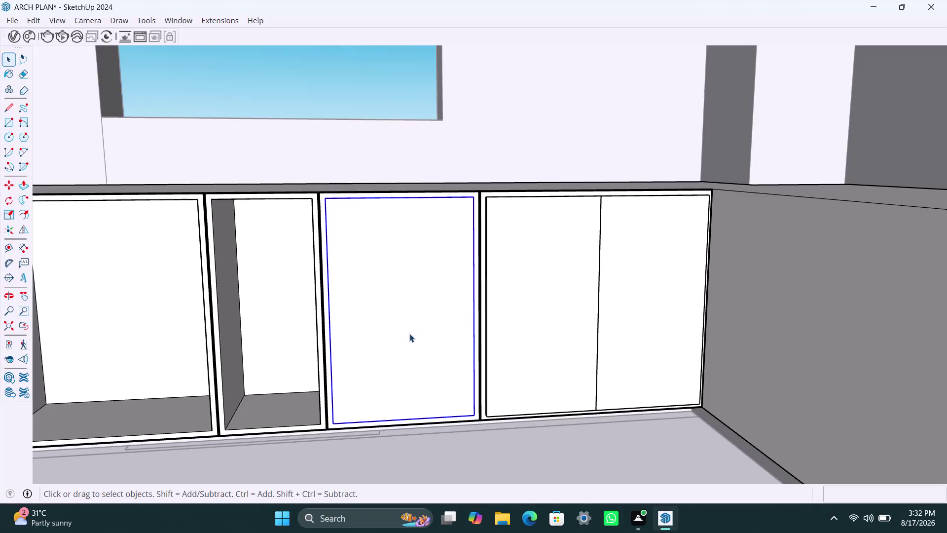
Inside the base cabinet, push the single door face out to 18mm thick.
middle_drag(402, 338, 408, 365)
scroll(up, 3)
click(411, 345)
double_click(410, 345)
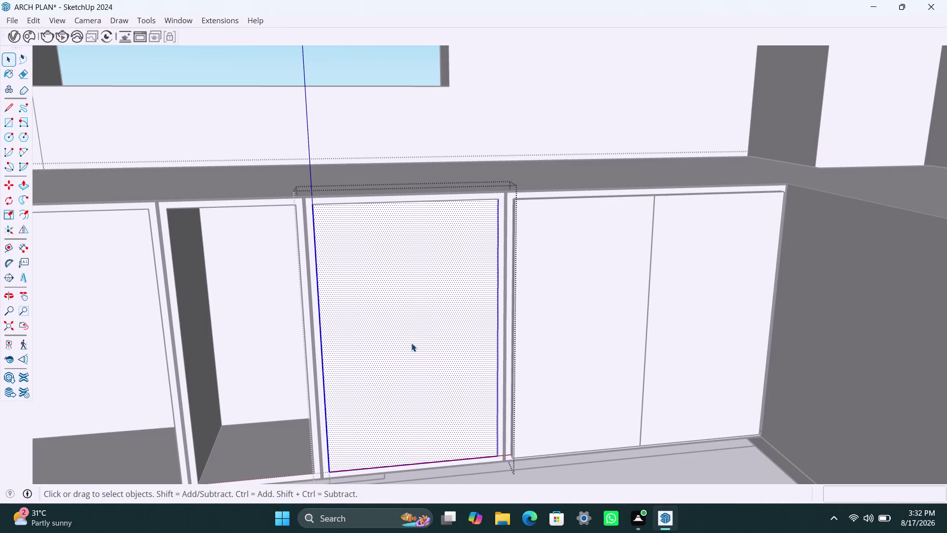
key(p)
click(412, 343)
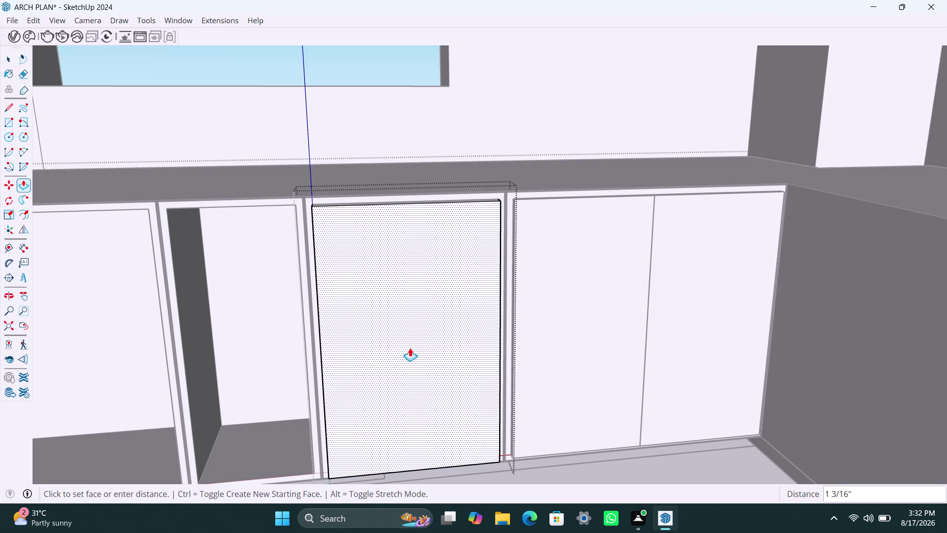
text(18mm)
key(Return)
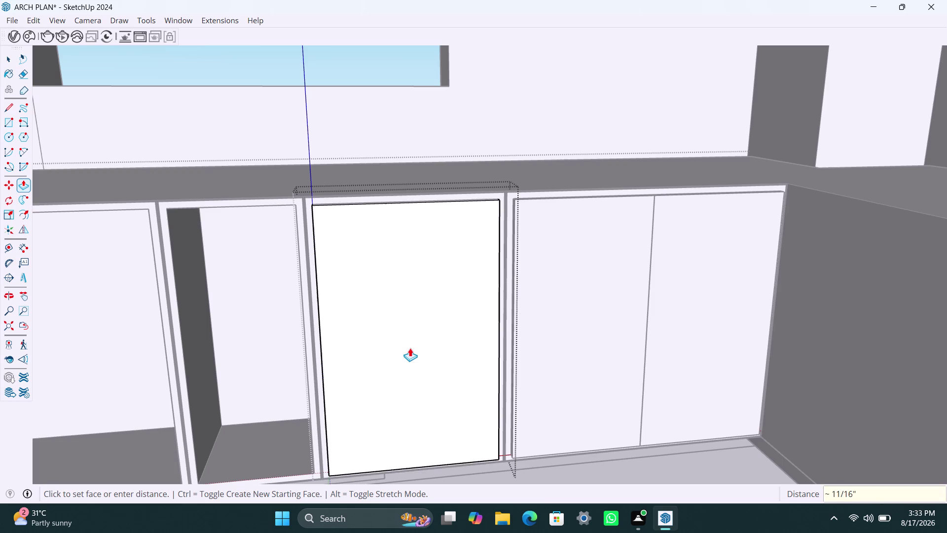
key(space)
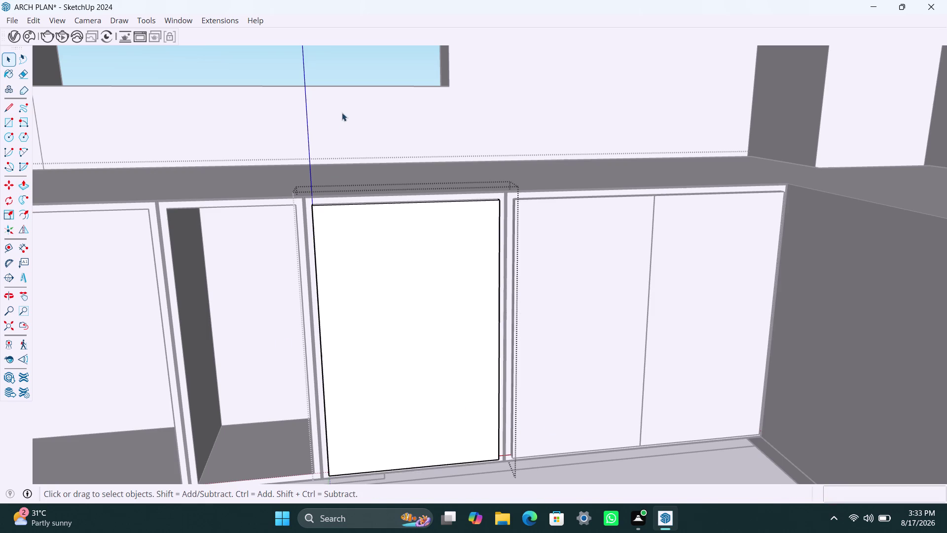
click(342, 112)
Draw a rectangle over the open narrow bay and make it a group.
key(r)
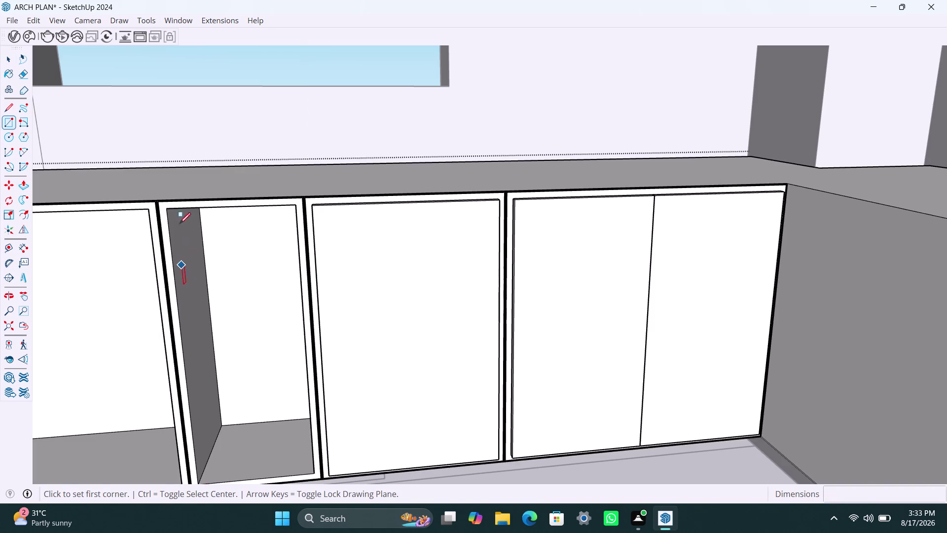
click(169, 211)
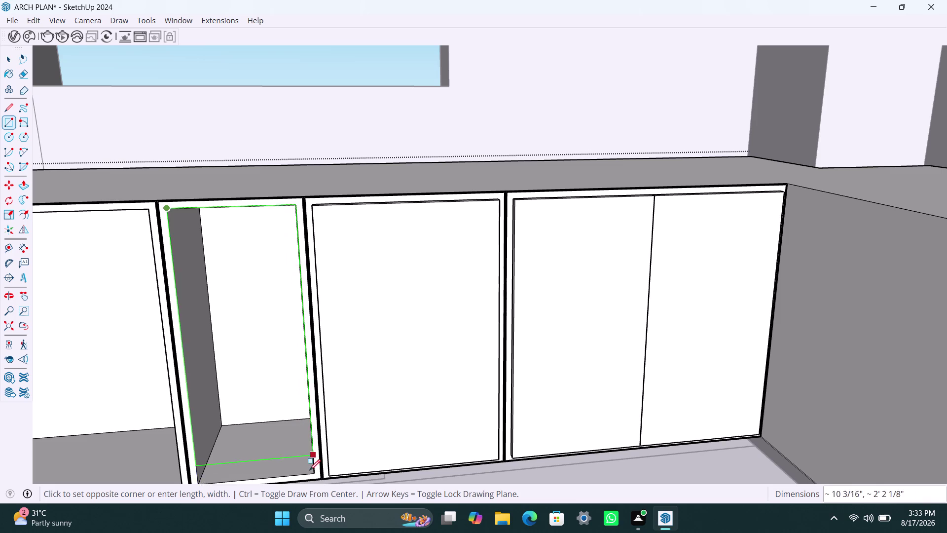
click(315, 474)
key(v)
double_click(274, 431)
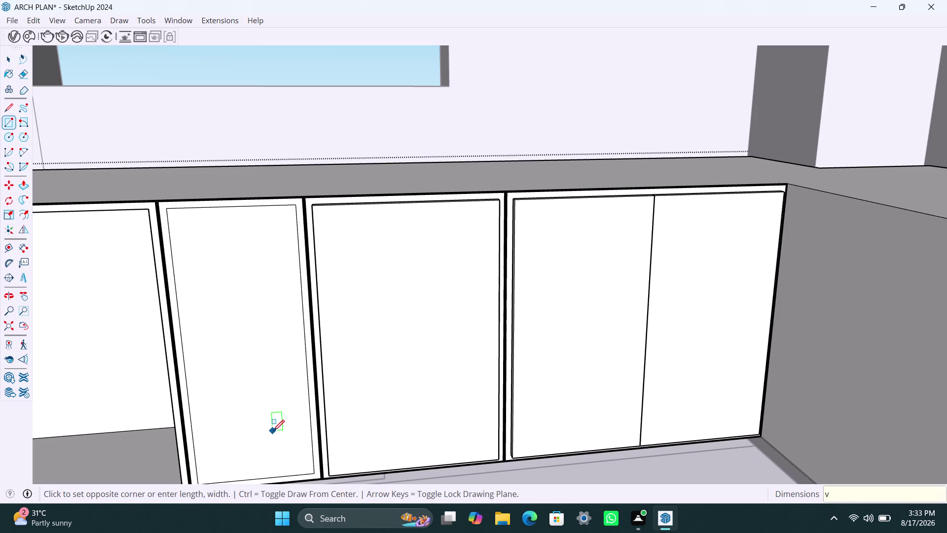
key(space)
double_click(274, 426)
right_click(275, 425)
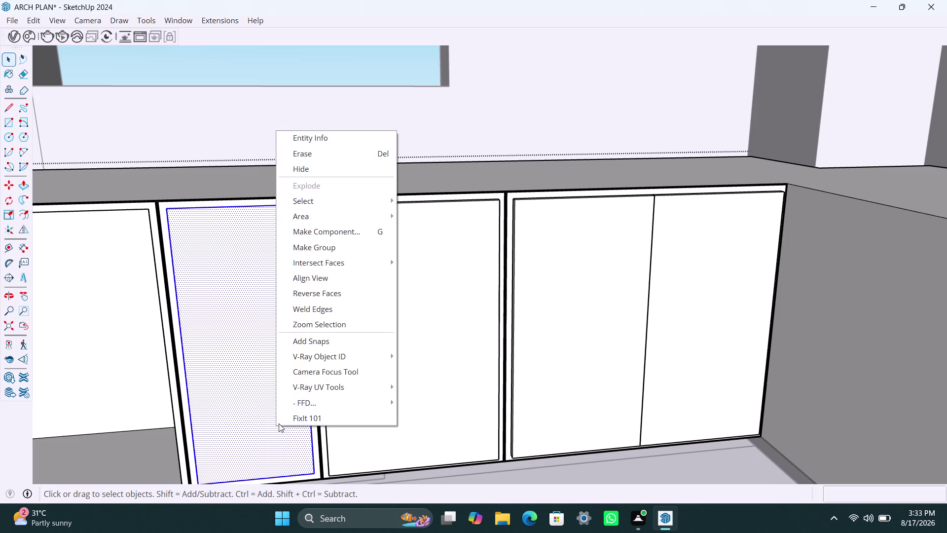
click(342, 250)
Inside the new group, push the door panel out to 18mm thick.
double_click(272, 364)
click(272, 363)
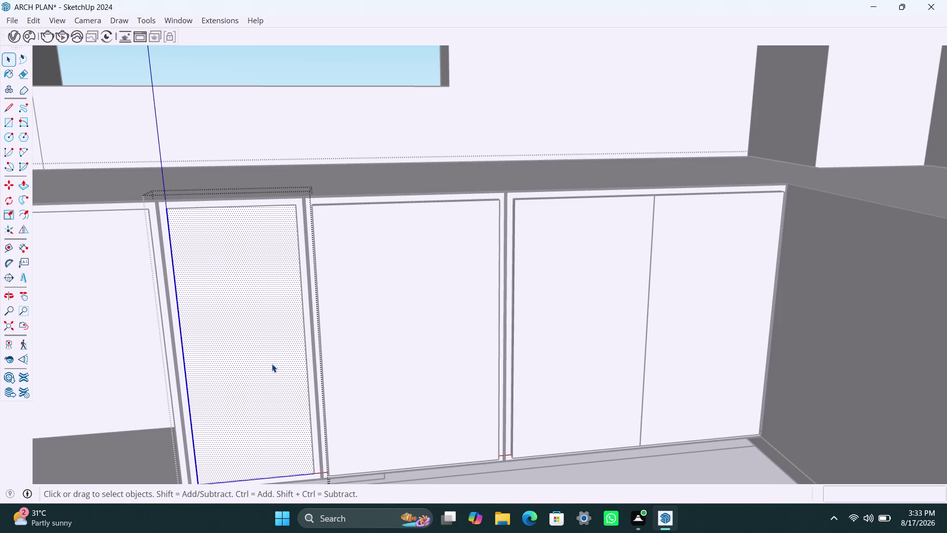
key(p)
click(271, 363)
text(18)
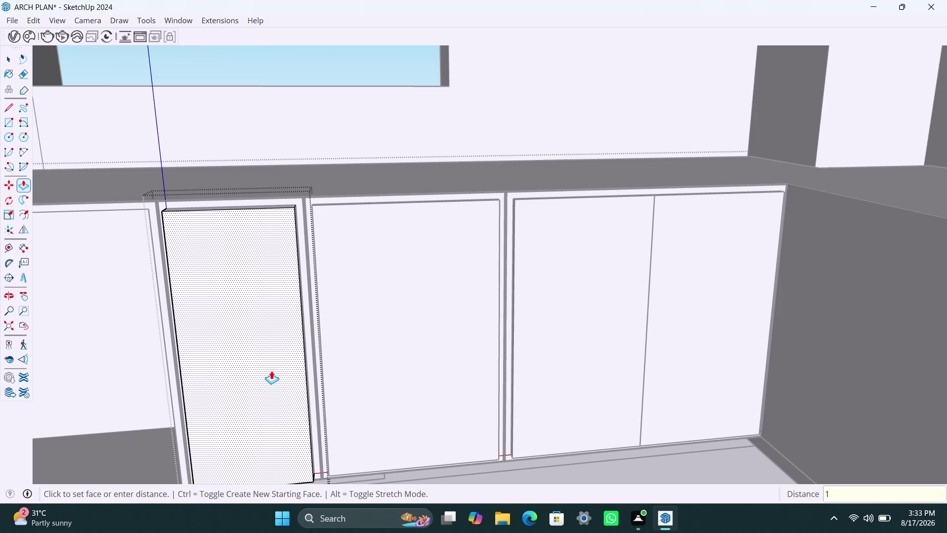
text(mm)
key(Return)
key(space)
click(347, 127)
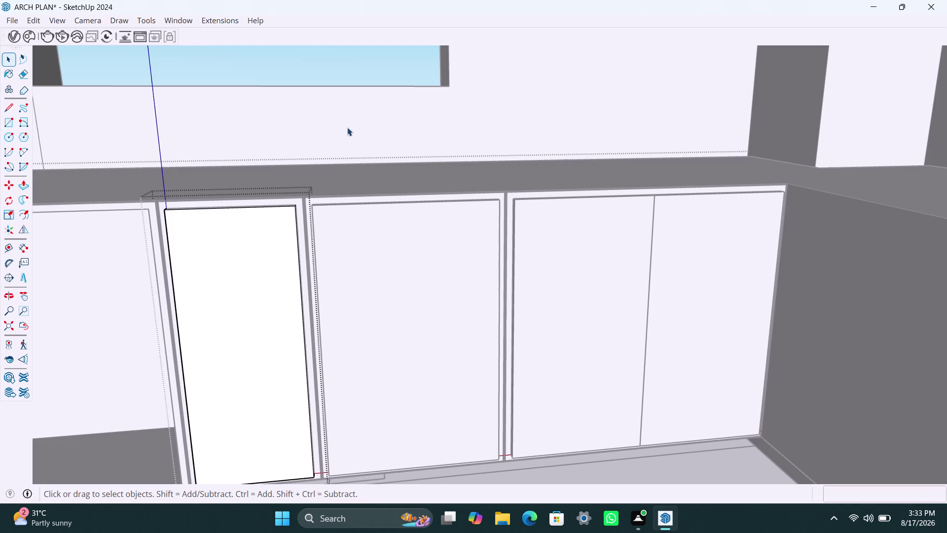
scroll(down, 3)
scroll(down, 3)
Zoom out and orbit toward the kitchen area of the building plan.
scroll(down, 3)
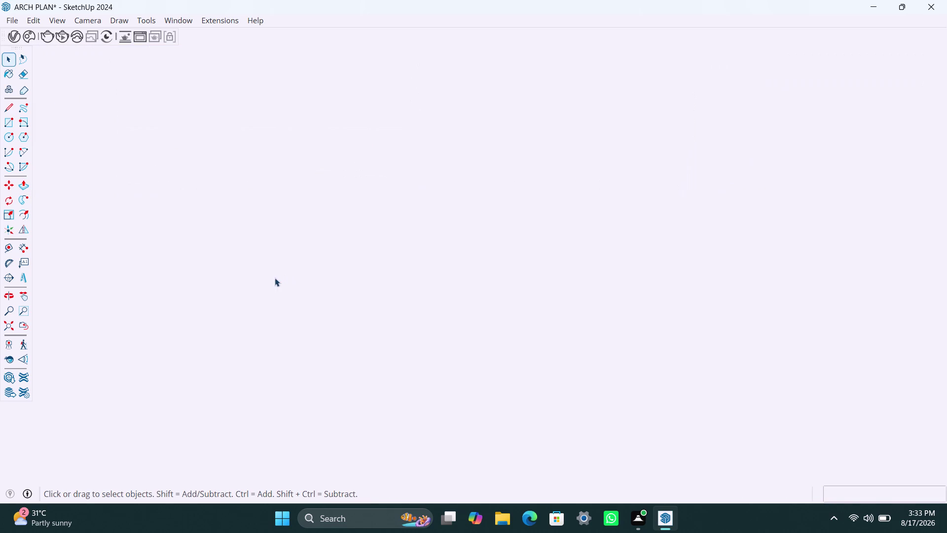
click(10, 326)
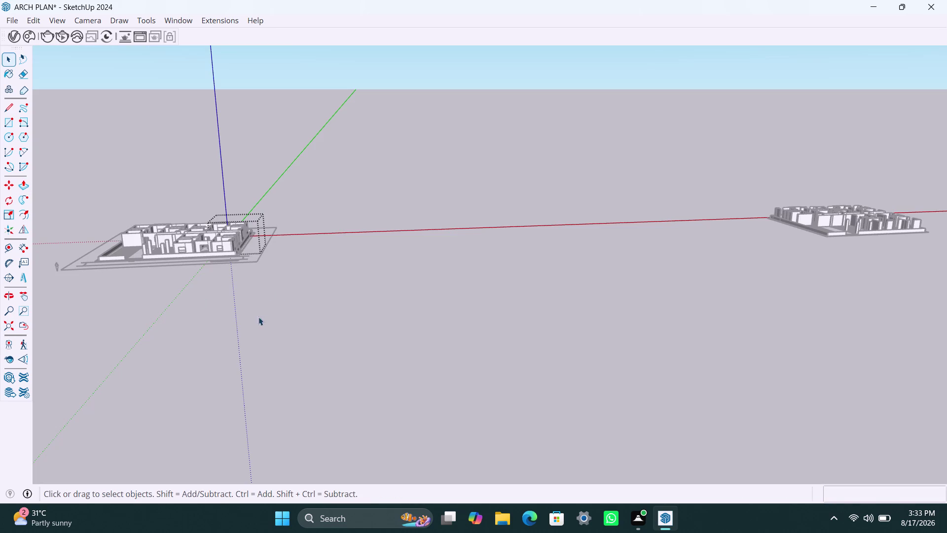
scroll(up, 3)
middle_drag(220, 232, 242, 388)
scroll(up, 3)
scroll(up, 3)
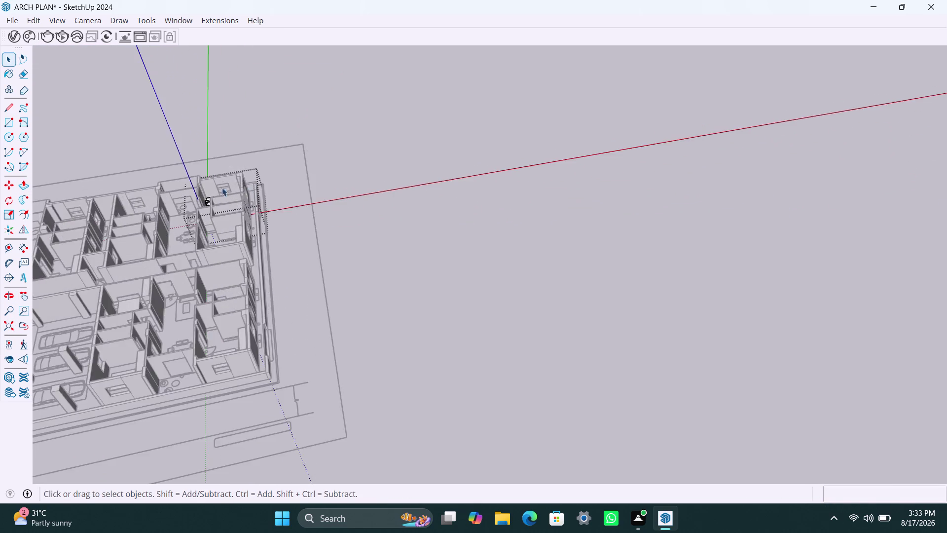
scroll(up, 3)
middle_drag(235, 215, 243, 340)
scroll(up, 3)
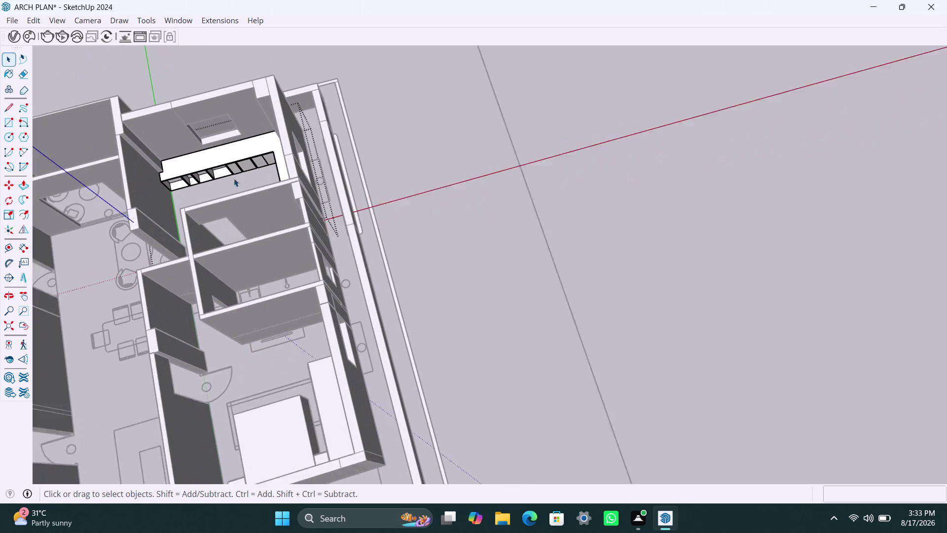
Orbit and zoom in until the open upper cabinets are seen head-on.
middle_drag(226, 178, 410, 193)
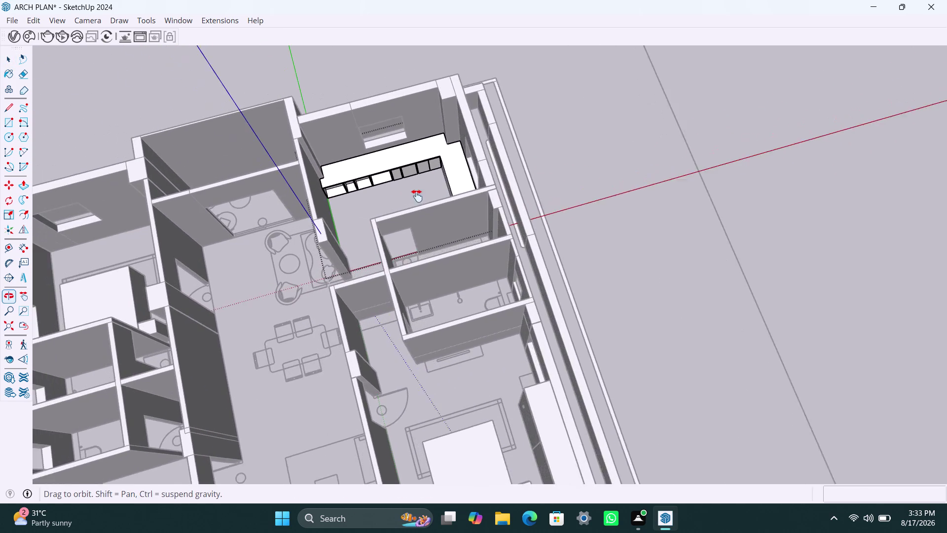
middle_drag(411, 193, 421, 199)
scroll(up, 3)
middle_drag(343, 181, 317, 127)
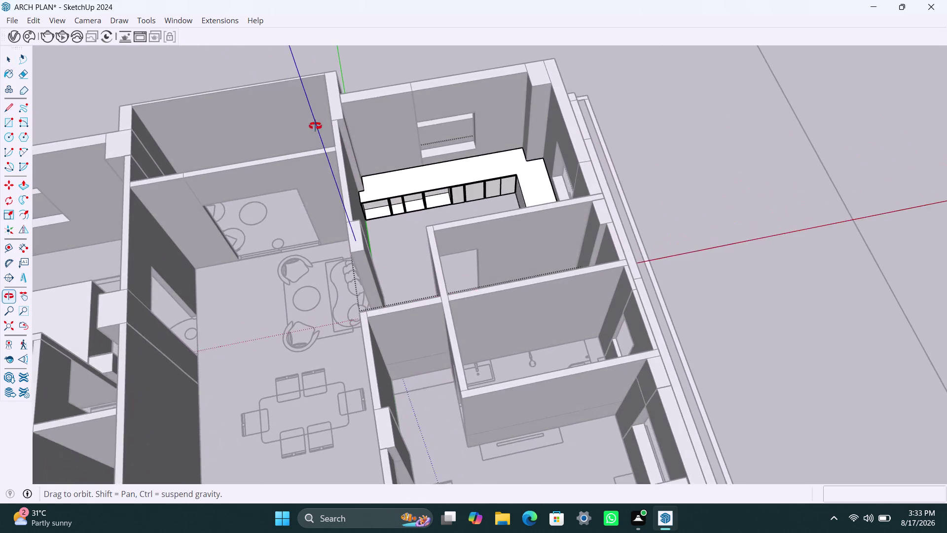
middle_drag(317, 127, 243, 136)
scroll(up, 3)
middle_drag(465, 199, 524, 165)
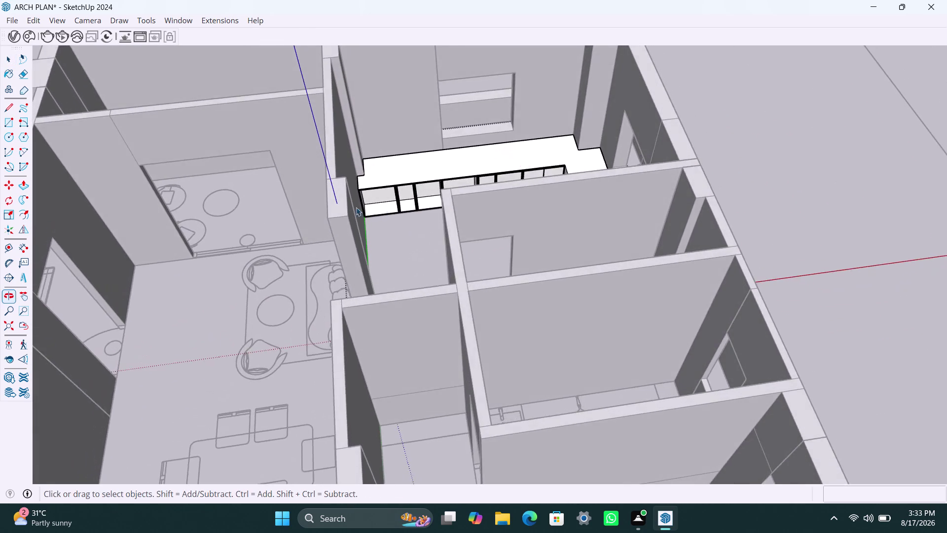
scroll(up, 3)
scroll(up, 3)
middle_drag(478, 195, 475, 164)
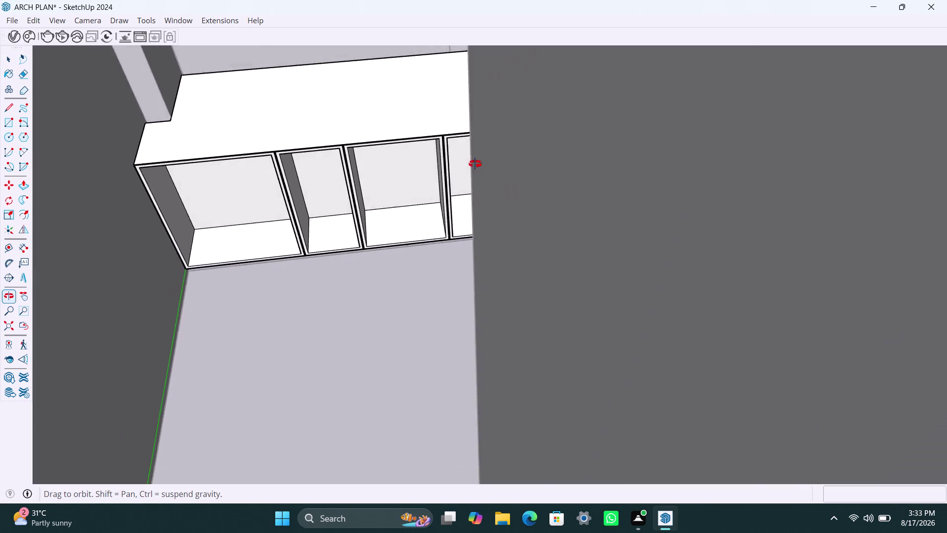
middle_drag(475, 164, 496, 179)
scroll(up, 3)
middle_drag(497, 167, 481, 144)
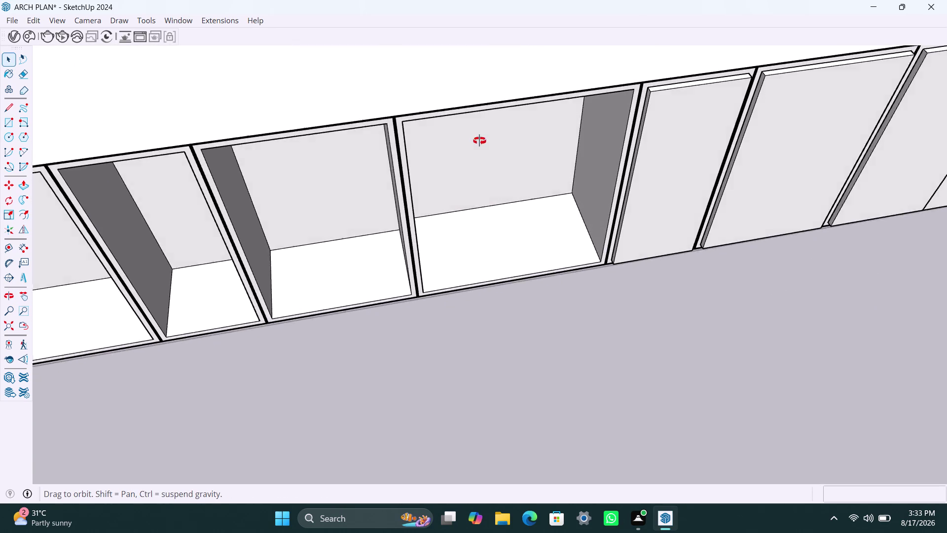
middle_drag(481, 144, 474, 134)
scroll(up, 3)
middle_drag(484, 167, 456, 155)
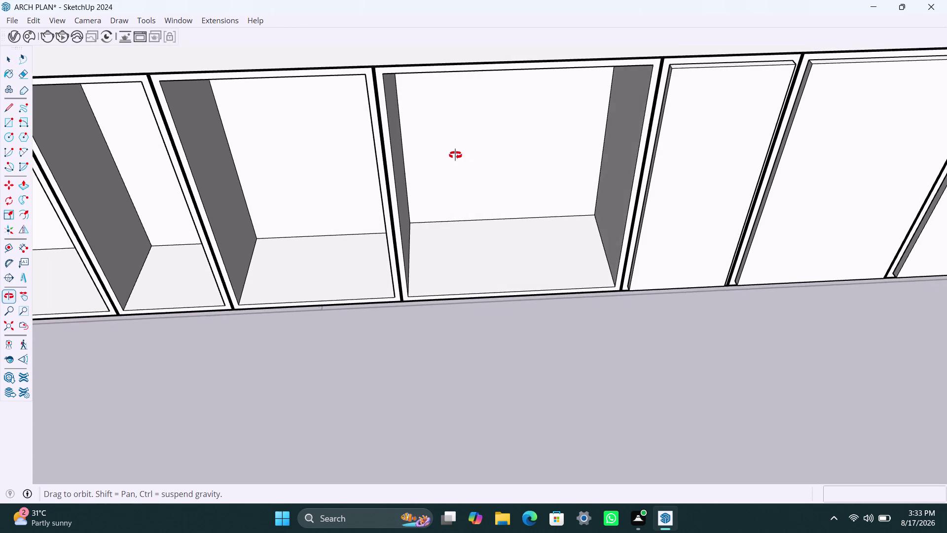
middle_drag(455, 155, 452, 154)
Draw a door rectangle over the opening's left half and delete the leftover right half.
key(r)
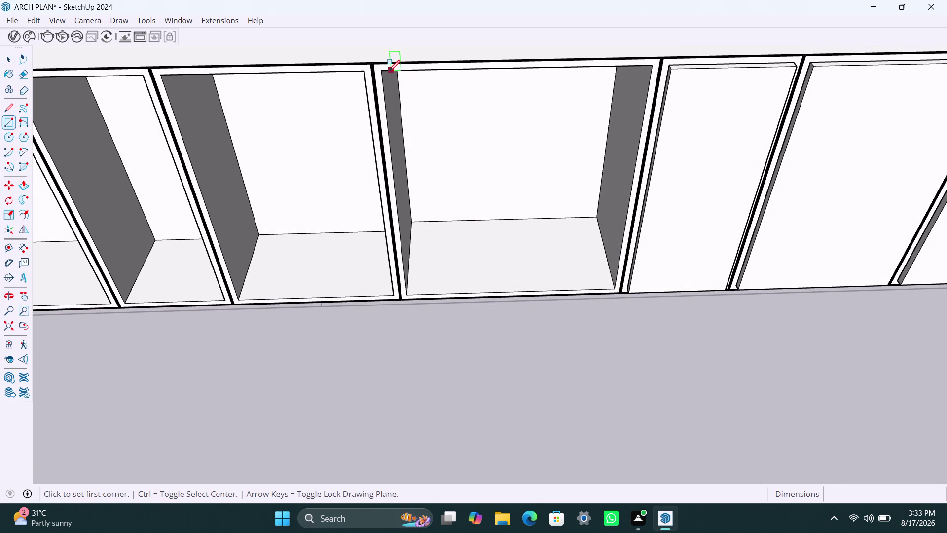
click(381, 71)
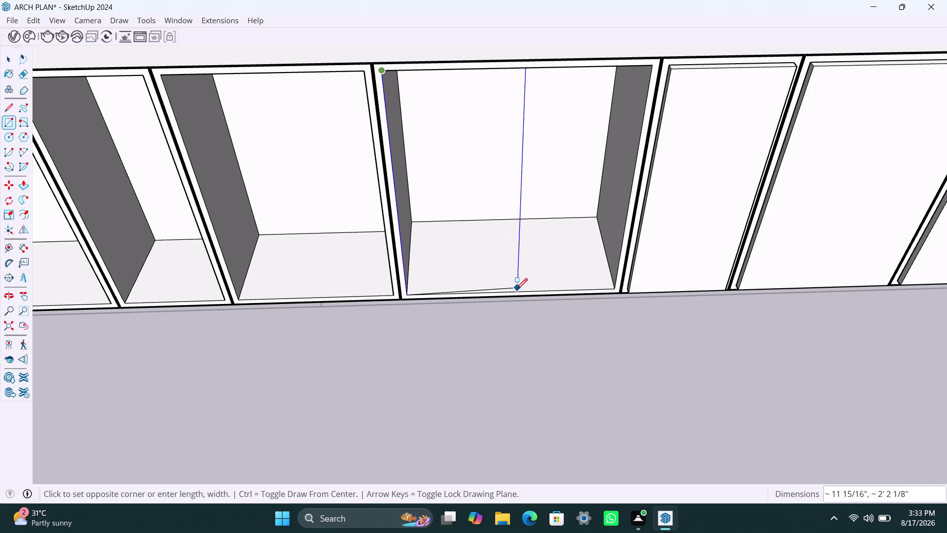
click(515, 290)
key(space)
click(546, 250)
click(549, 248)
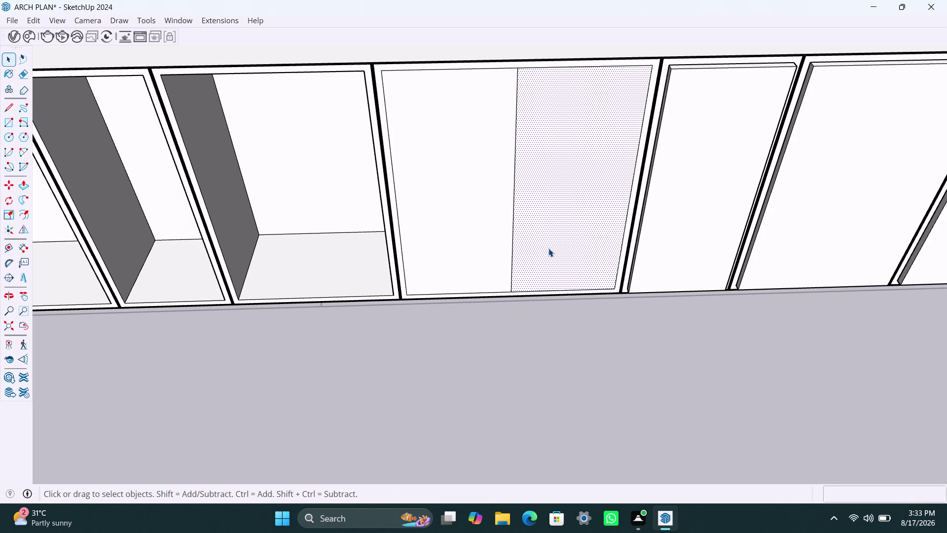
key(Delete)
Group the left-half door panel.
triple_click(473, 239)
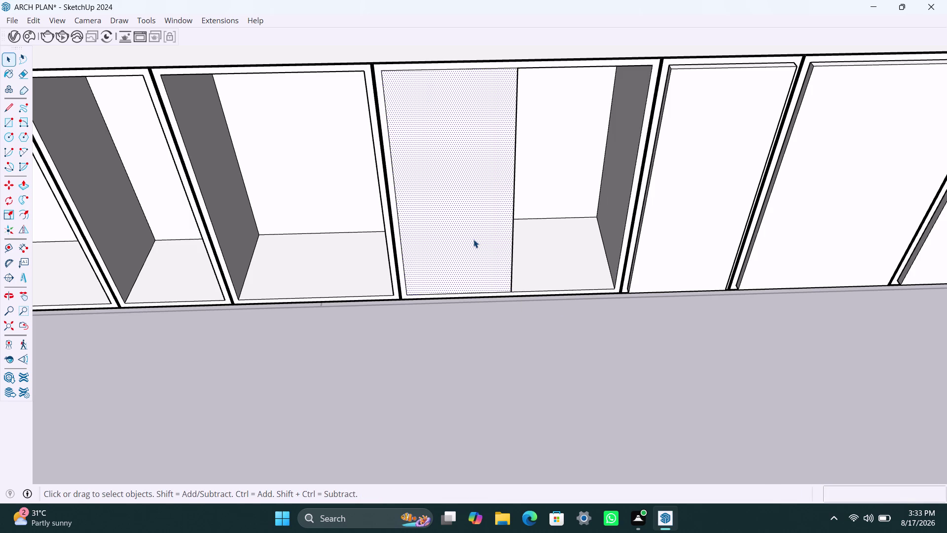
click(470, 239)
double_click(471, 238)
right_click(470, 239)
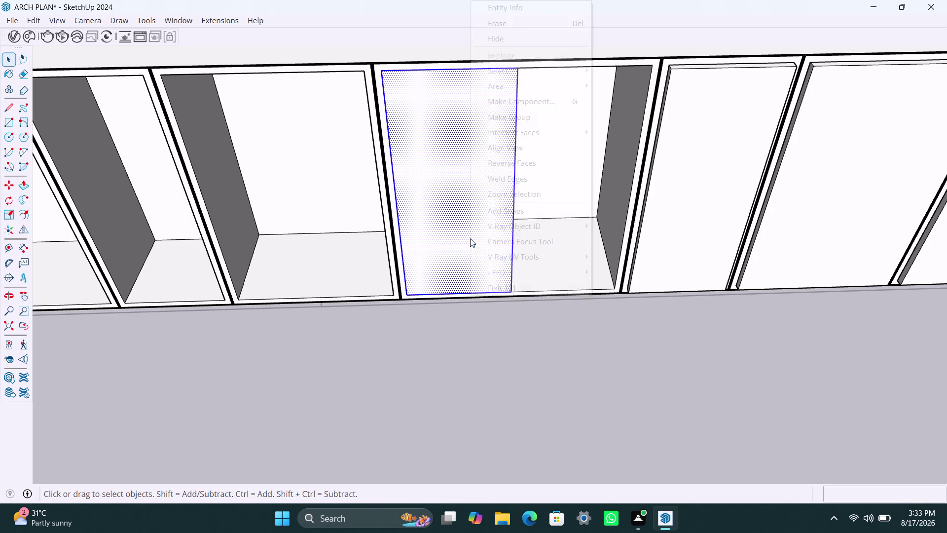
click(510, 120)
Inside the group, push the left-half panel out to 18mm thick.
triple_click(465, 186)
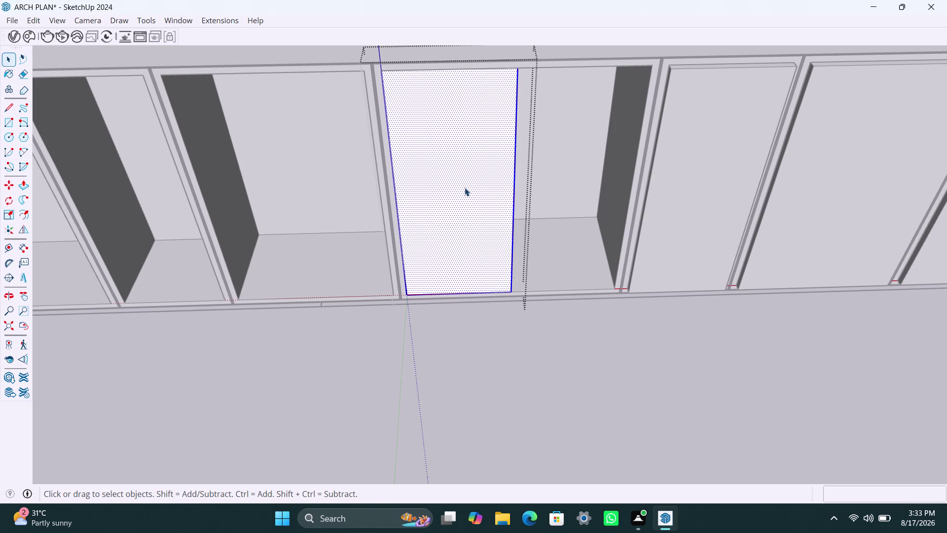
key(p)
click(465, 188)
text(1)
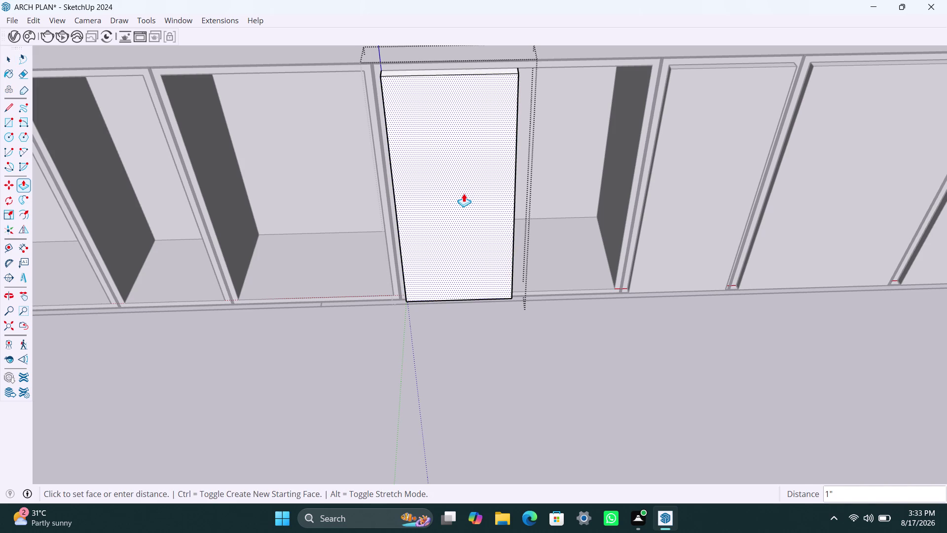
text(8mm)
key(Return)
key(space)
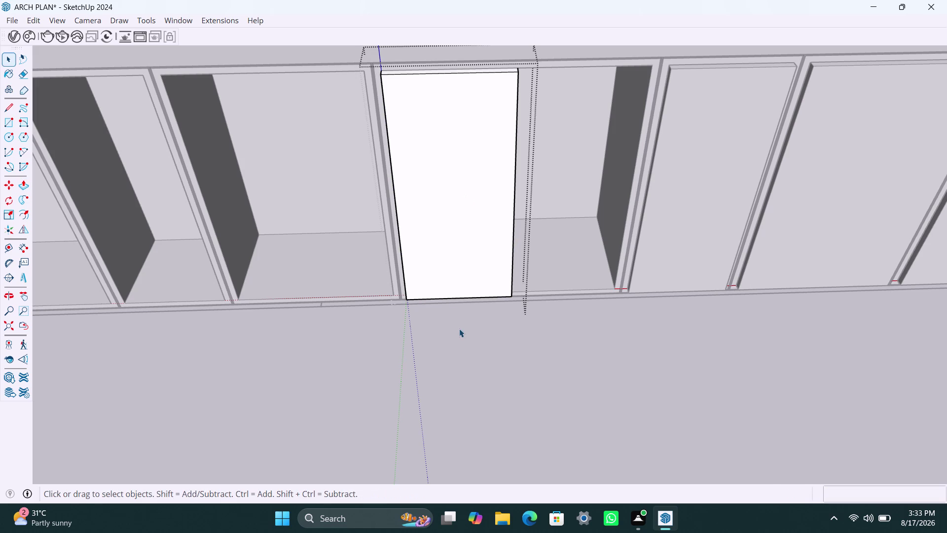
click(463, 344)
click(459, 343)
click(466, 278)
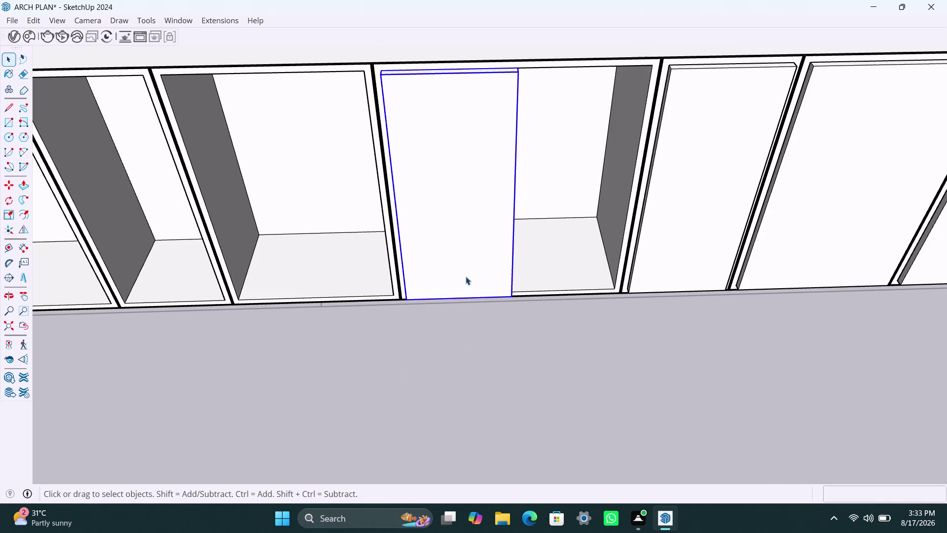
Copy the door panel across to the cabinet's right half.
key(m)
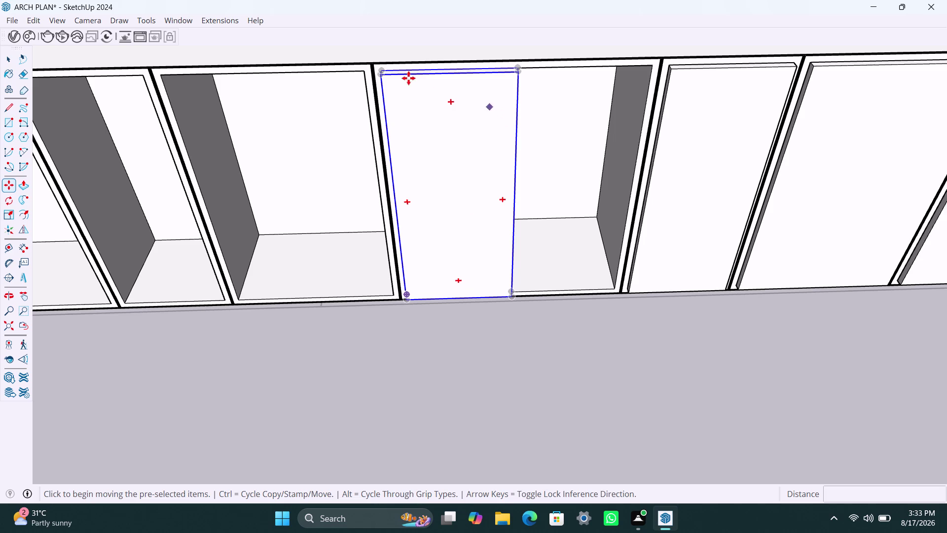
click(379, 72)
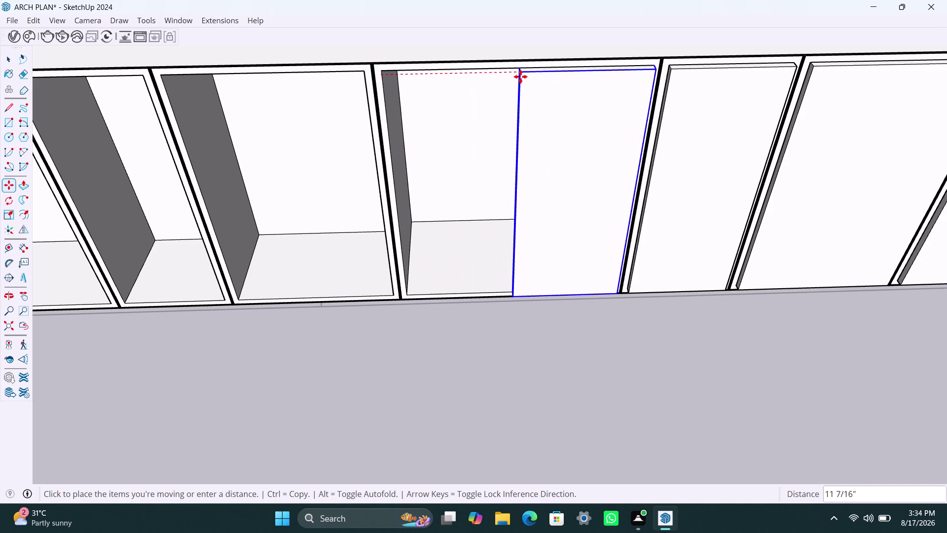
click(521, 71)
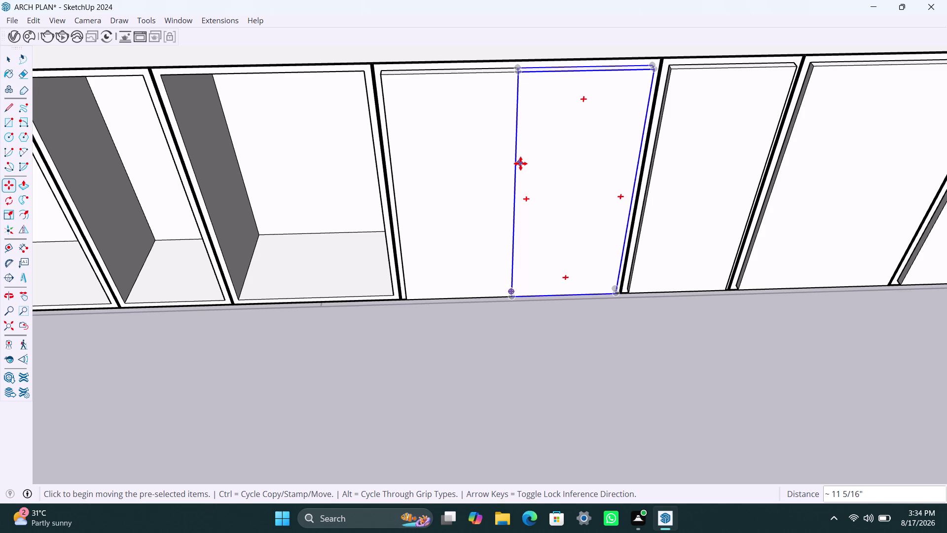
key(space)
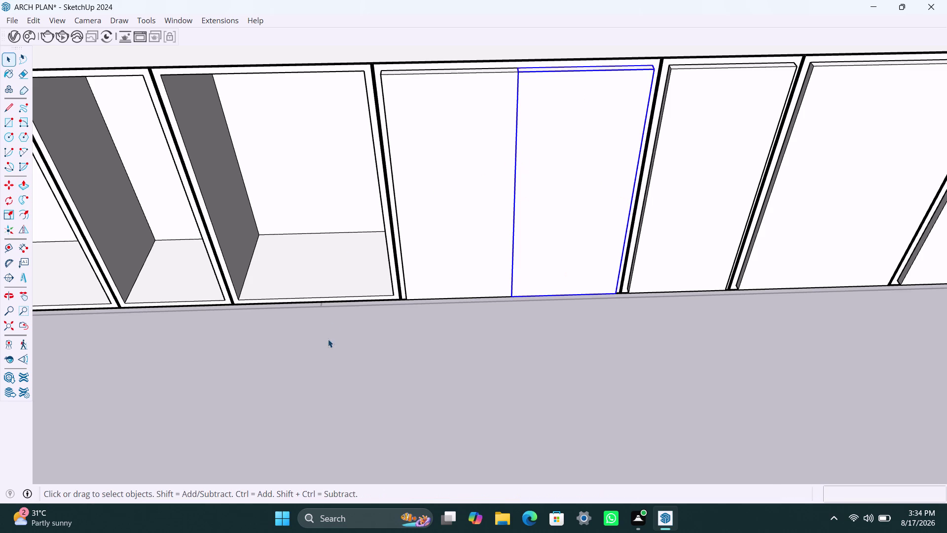
scroll(down, 3)
middle_drag(335, 354, 387, 359)
Draw a rectangle over the next open cabinet and make it a group.
key(r)
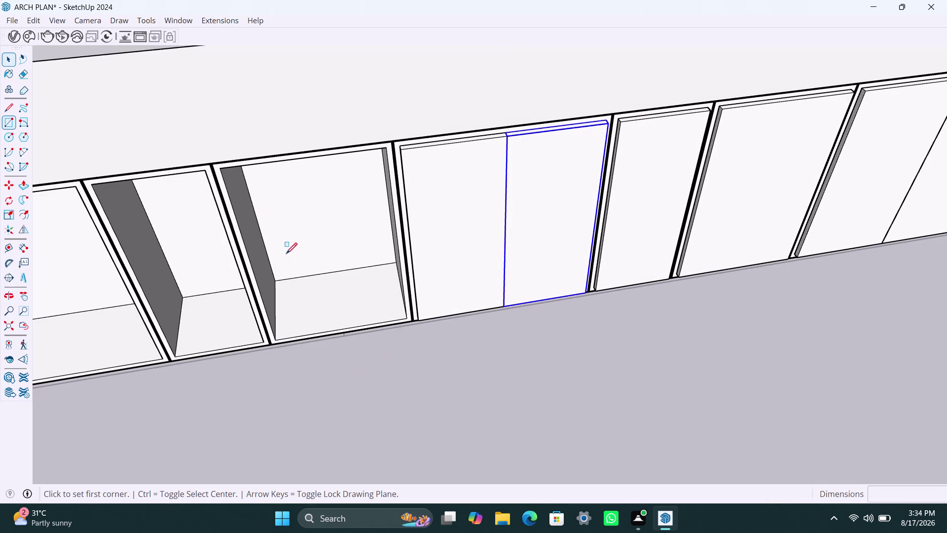
click(221, 167)
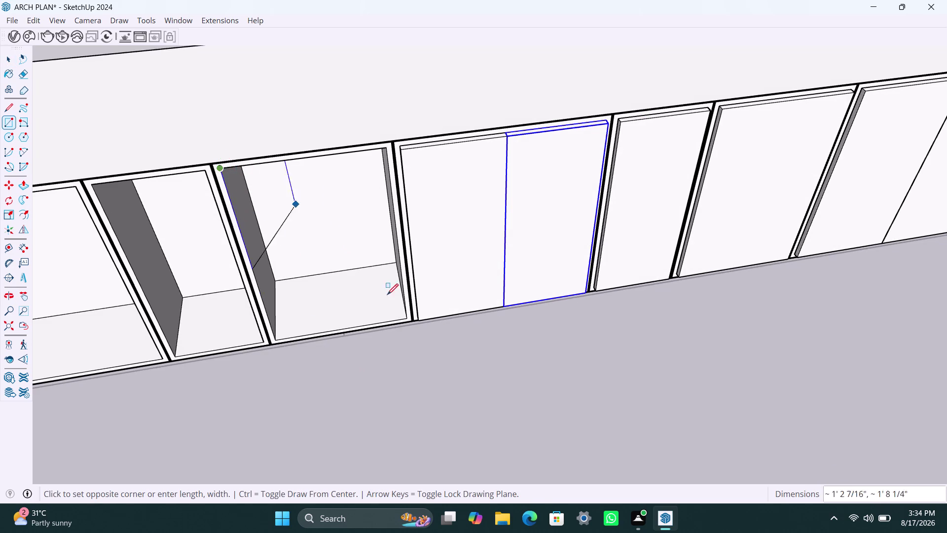
click(406, 318)
key(space)
double_click(360, 275)
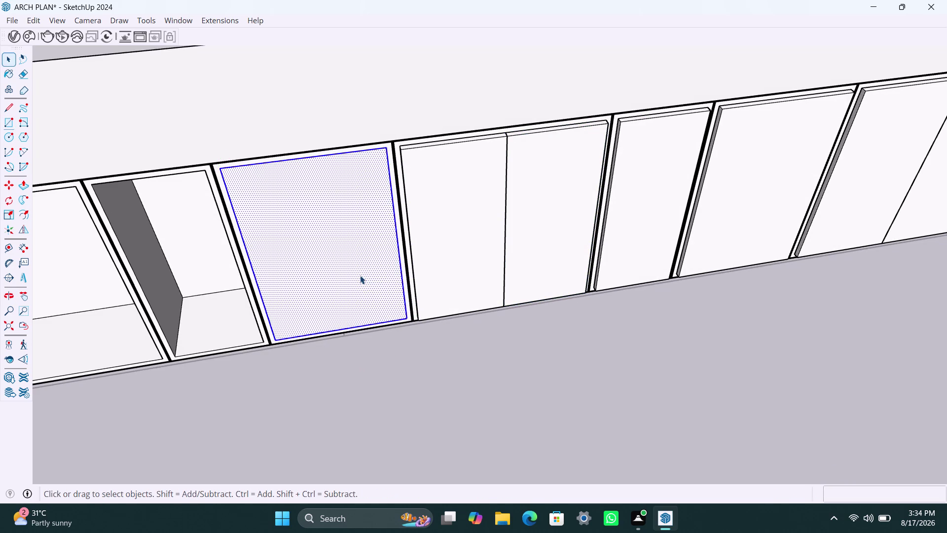
right_click(360, 275)
click(432, 117)
Inside that group, push the door panel out to 18mm thick.
triple_click(367, 242)
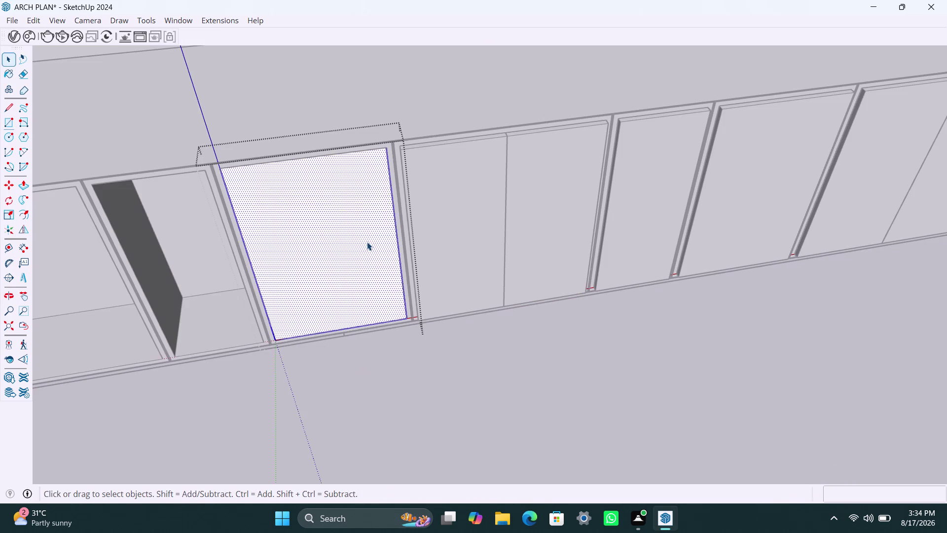
key(p)
click(367, 242)
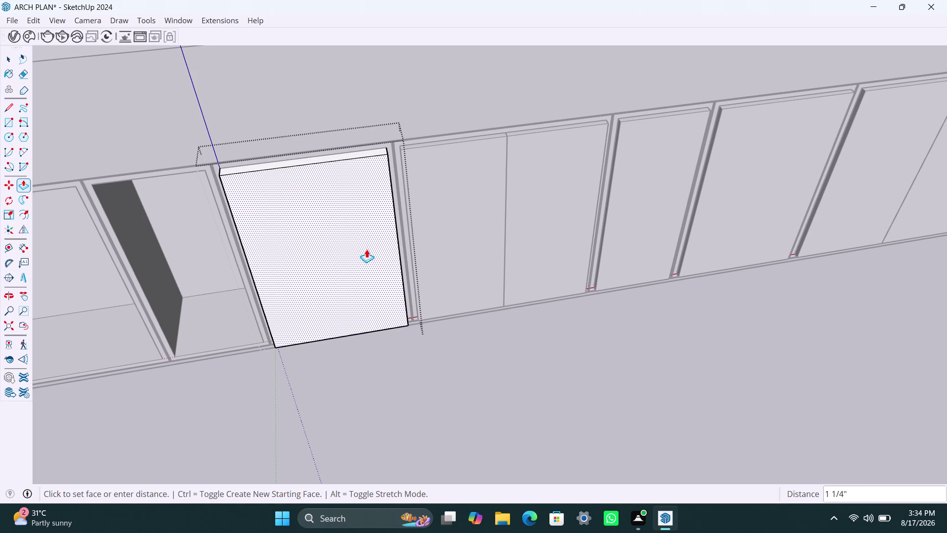
text(18mm)
key(Return)
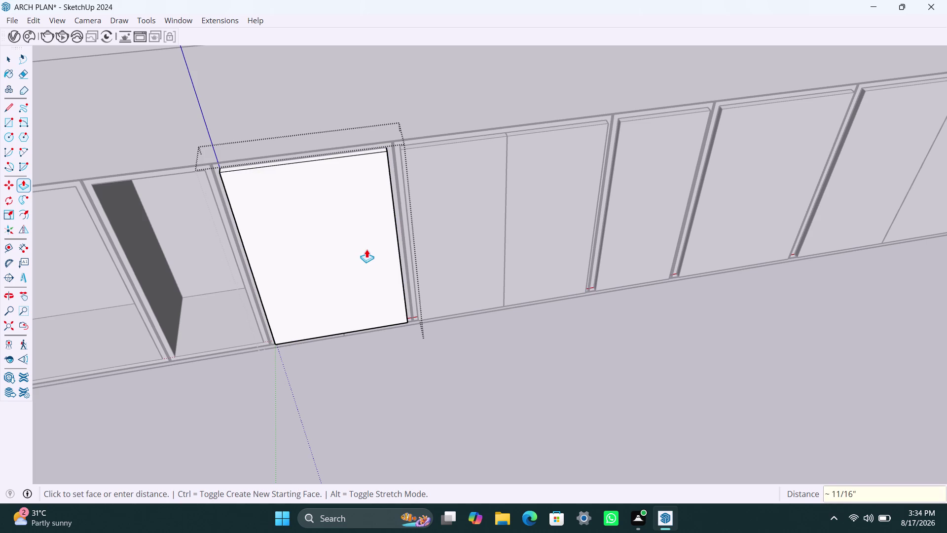
key(space)
click(395, 386)
scroll(down, 3)
middle_drag(274, 317, 324, 318)
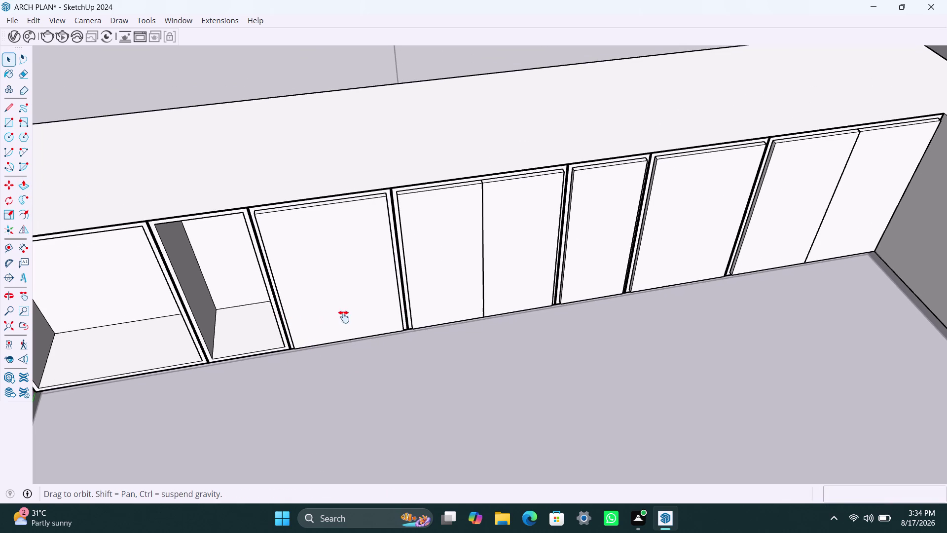
middle_drag(324, 318, 486, 312)
Draw a rectangle over the narrow cabinet opening and make it a group.
key(r)
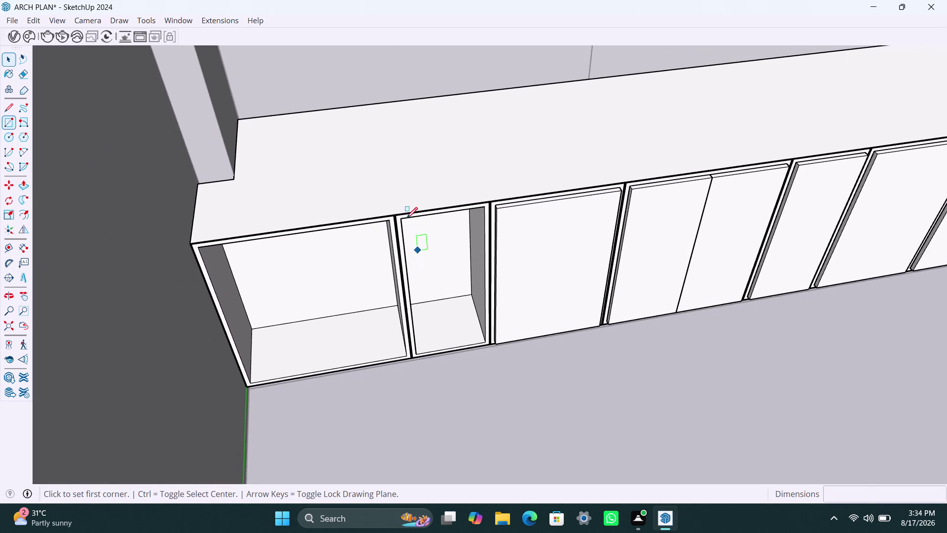
click(401, 217)
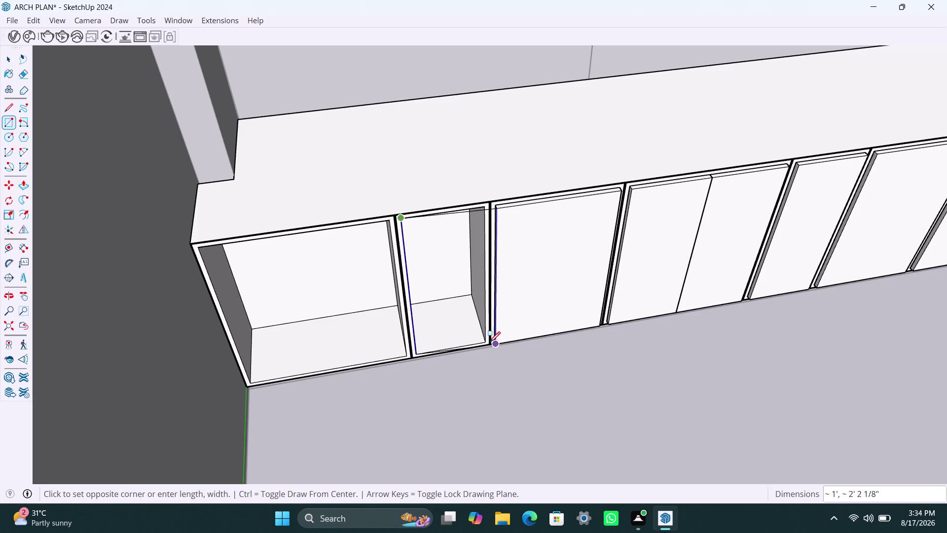
click(487, 343)
key(space)
double_click(463, 324)
right_click(462, 323)
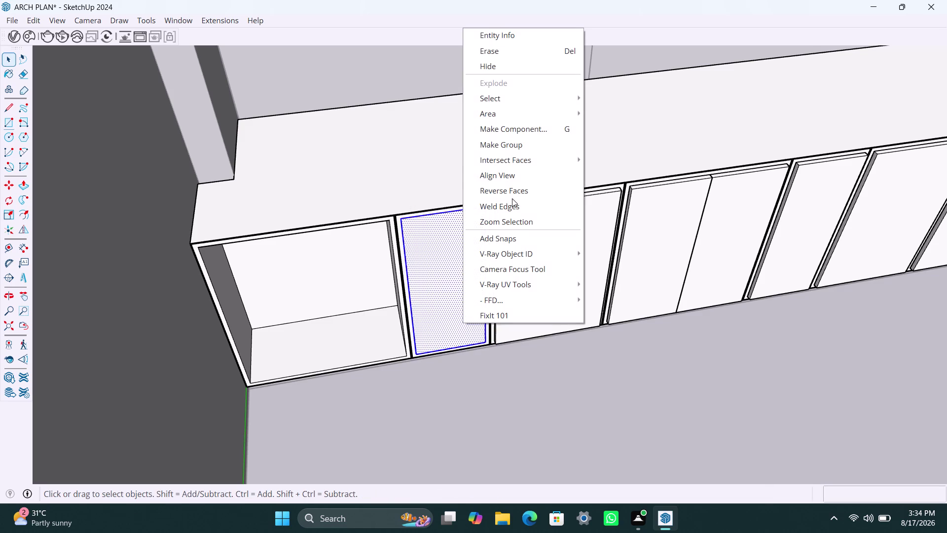
click(510, 147)
Inside the new group, push the narrow door panel out to 18mm thick.
triple_click(461, 283)
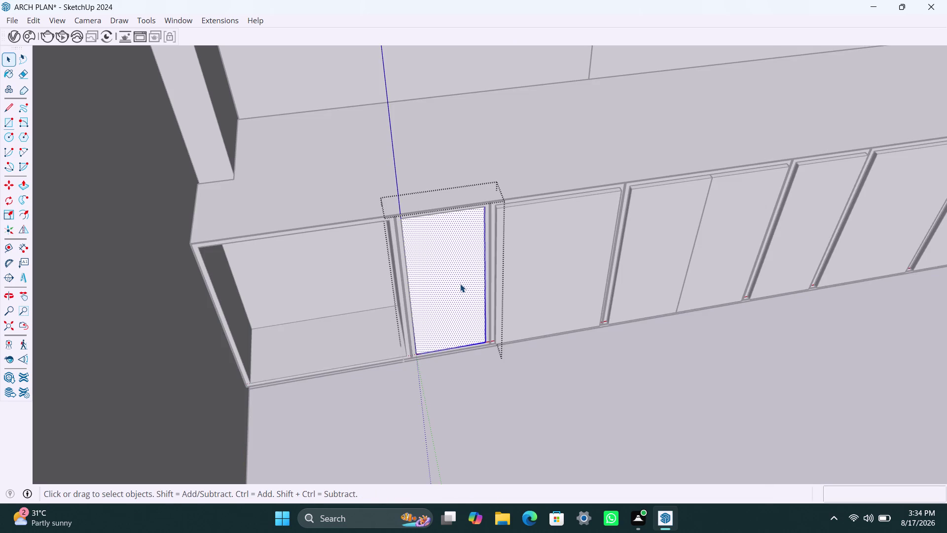
key(p)
click(460, 284)
text(18m)
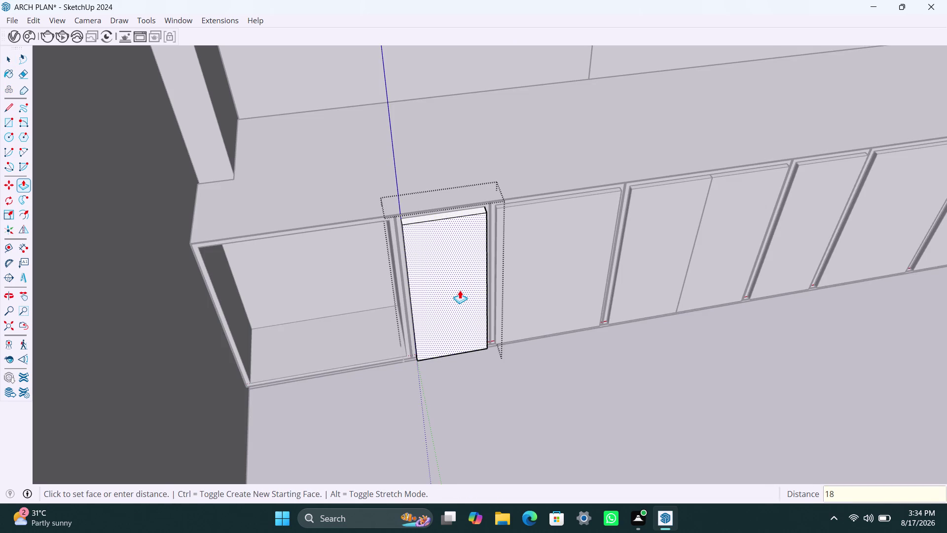
text(m)
key(Return)
key(space)
click(447, 376)
scroll(down, 3)
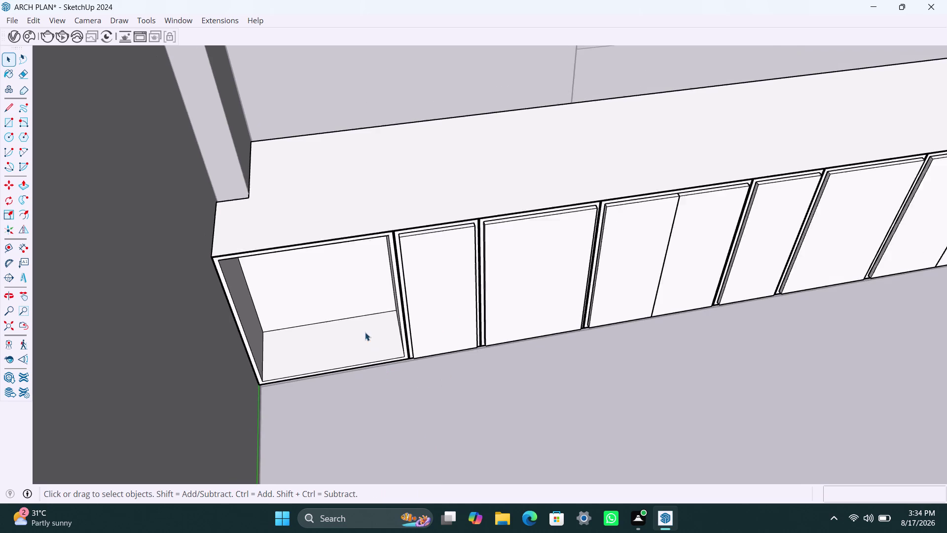
middle_drag(359, 340, 354, 335)
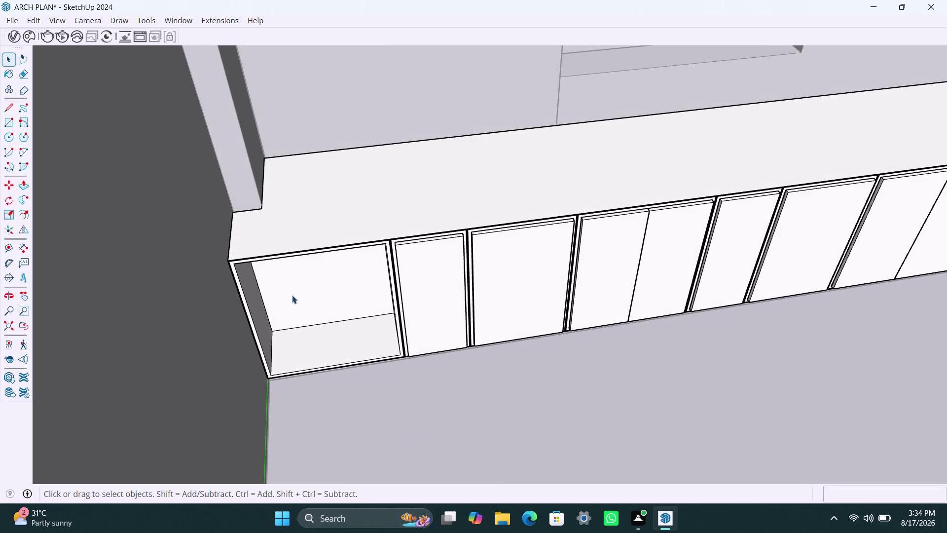
Draw and group a full-width panel over the end cabinet, then undo it.
key(r)
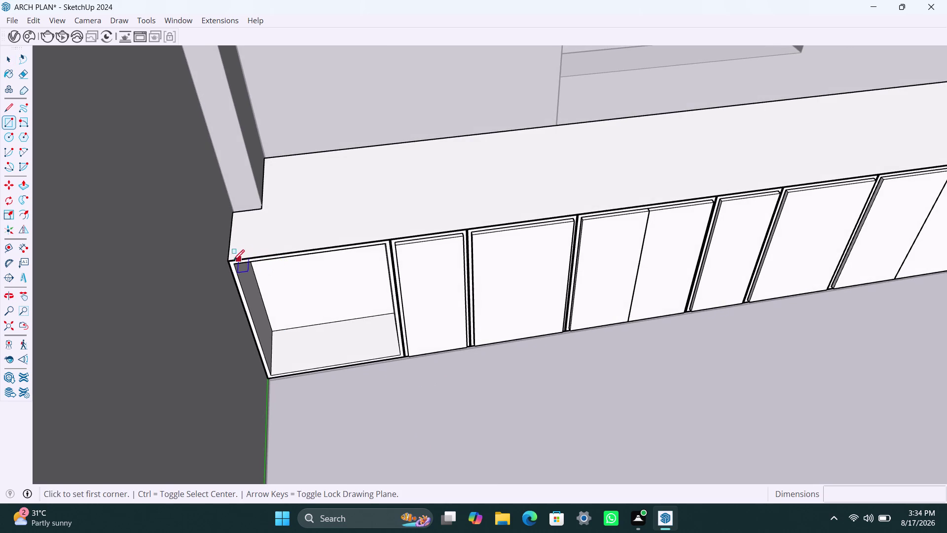
click(233, 265)
click(400, 353)
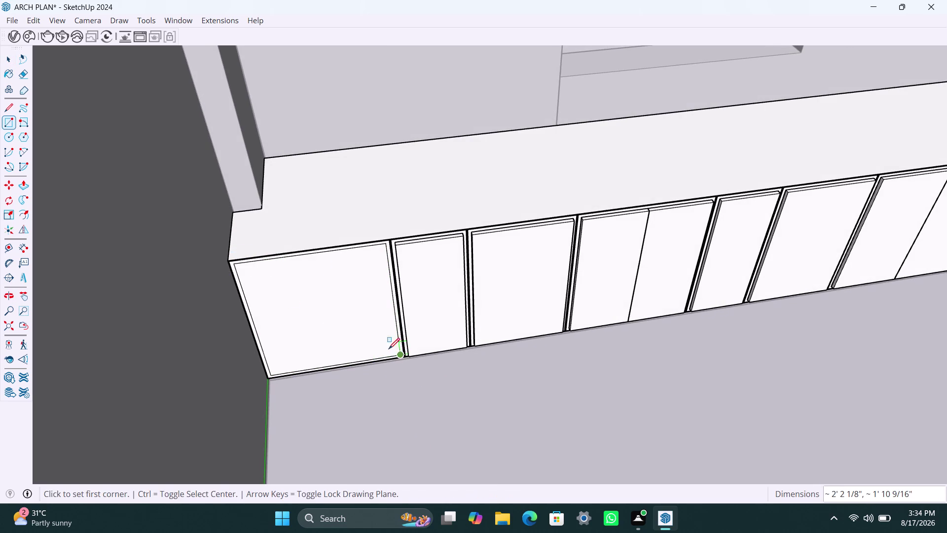
key(space)
double_click(361, 332)
right_click(361, 332)
click(415, 159)
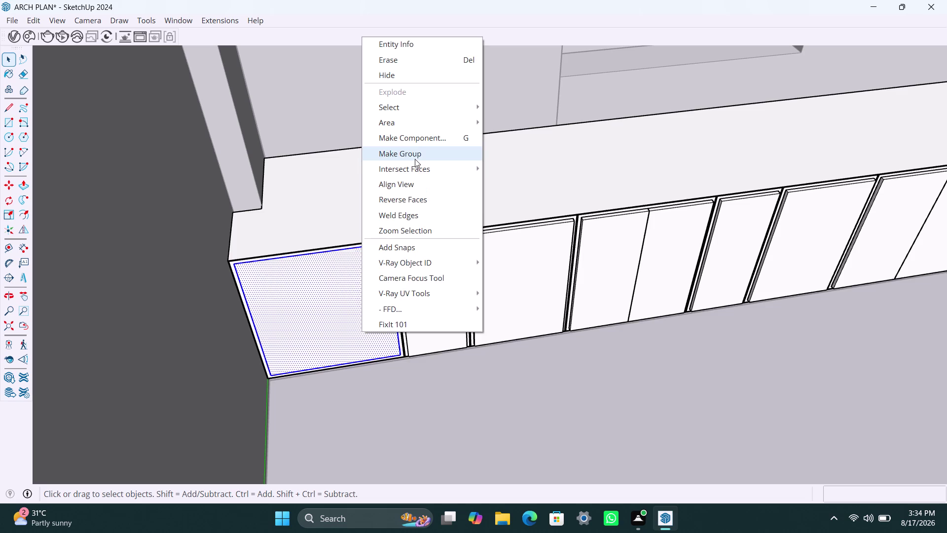
double_click(318, 330)
click(318, 330)
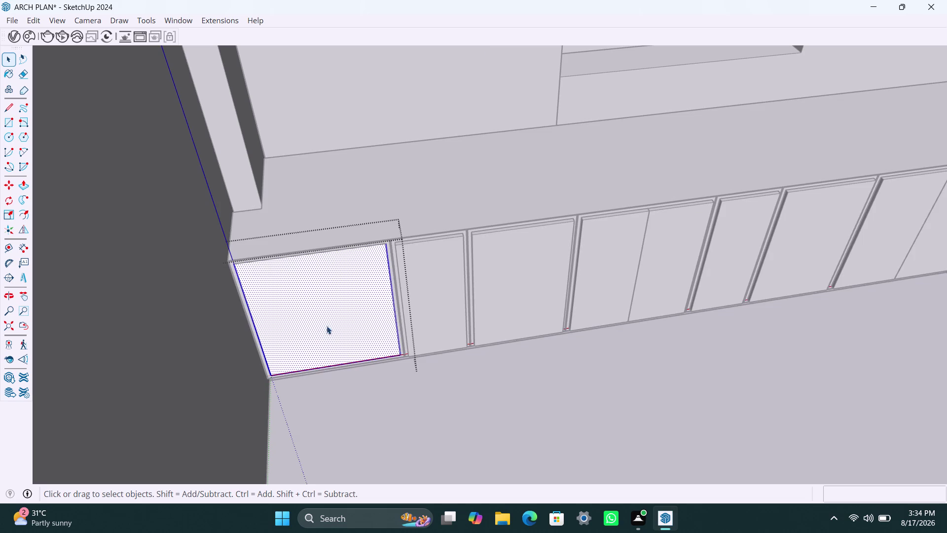
key(BackSpace)
key(ctrl+z)
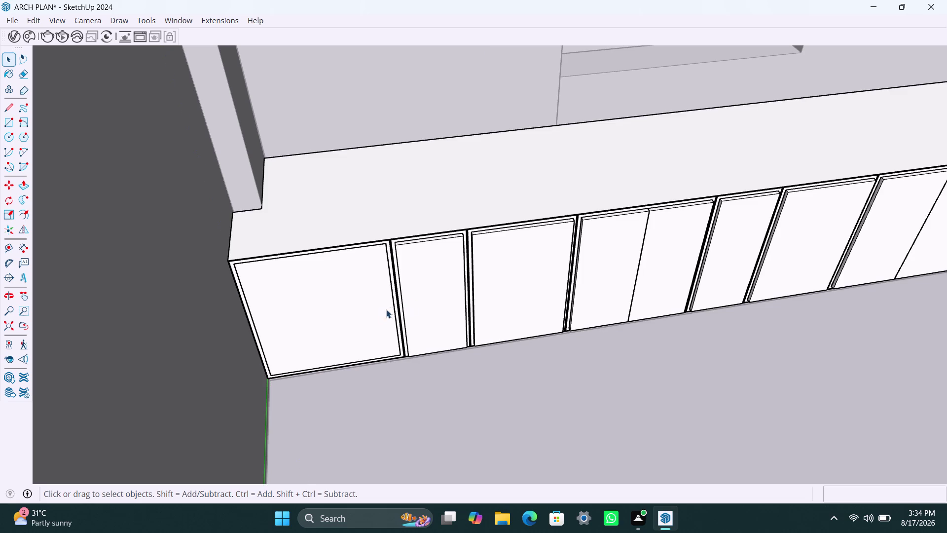
key(ctrl+z)
key(ctrl+z)
Draw a half-width door rectangle on the end cabinet and delete the leftover face beside it.
key(r)
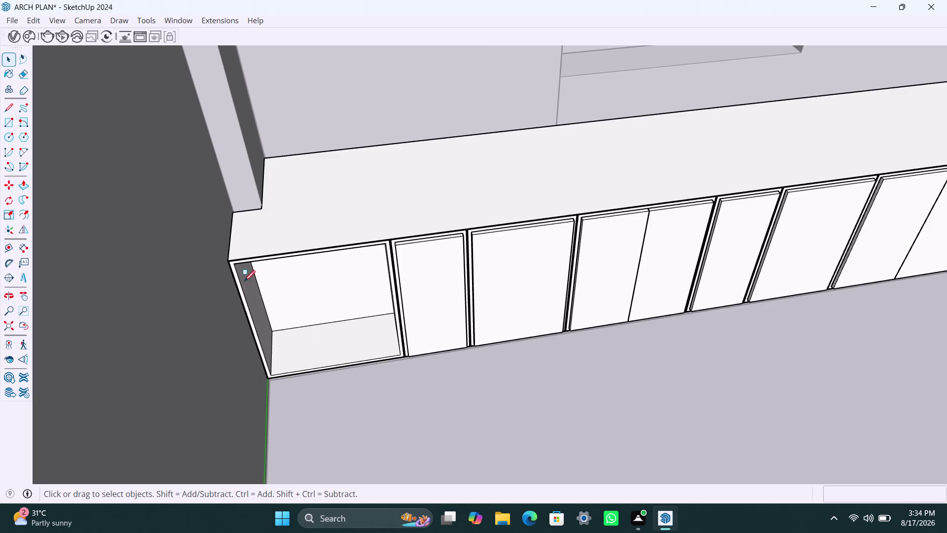
click(239, 269)
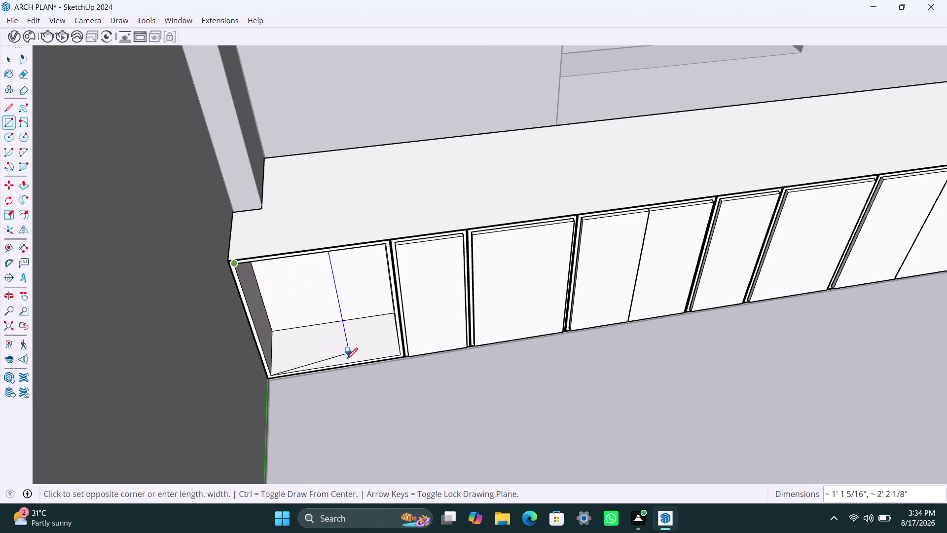
click(340, 364)
key(space)
click(368, 325)
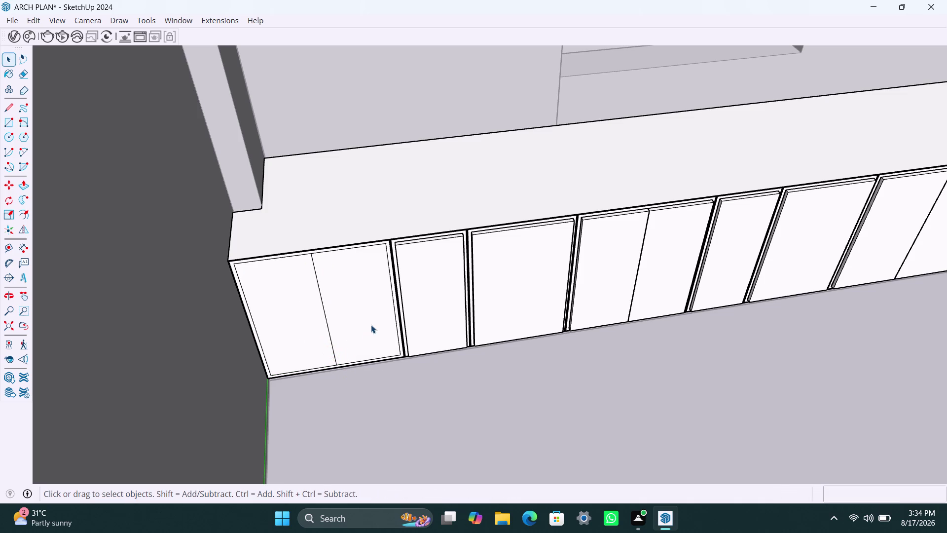
click(370, 324)
key(BackSpace)
key(Delete)
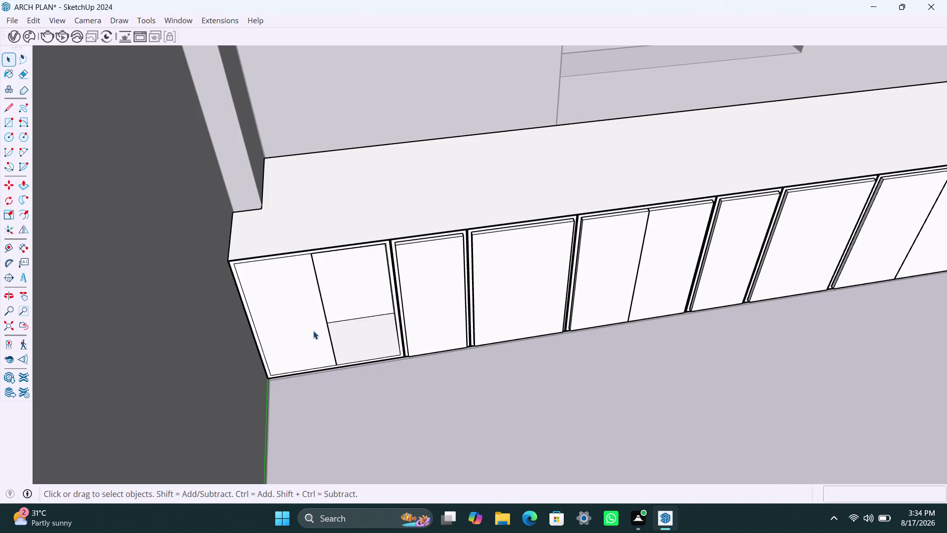
Group the half-width door face and extrude it to 18mm thickness.
double_click(290, 341)
right_click(288, 342)
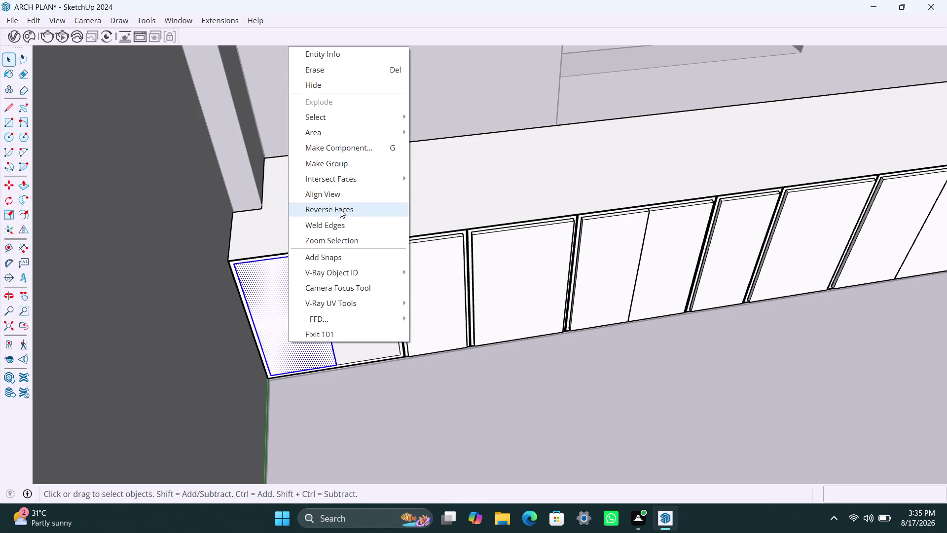
click(340, 166)
triple_click(301, 322)
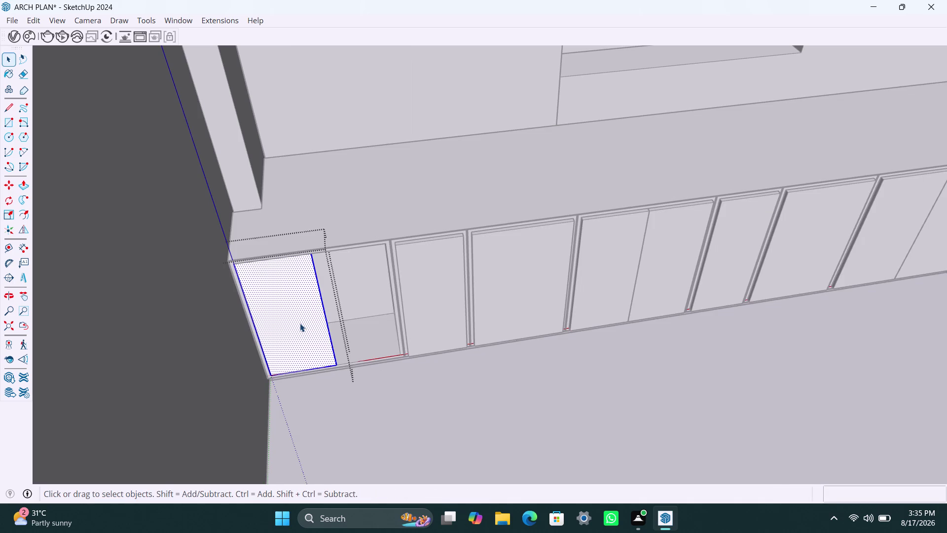
key(p)
click(300, 324)
text(1)
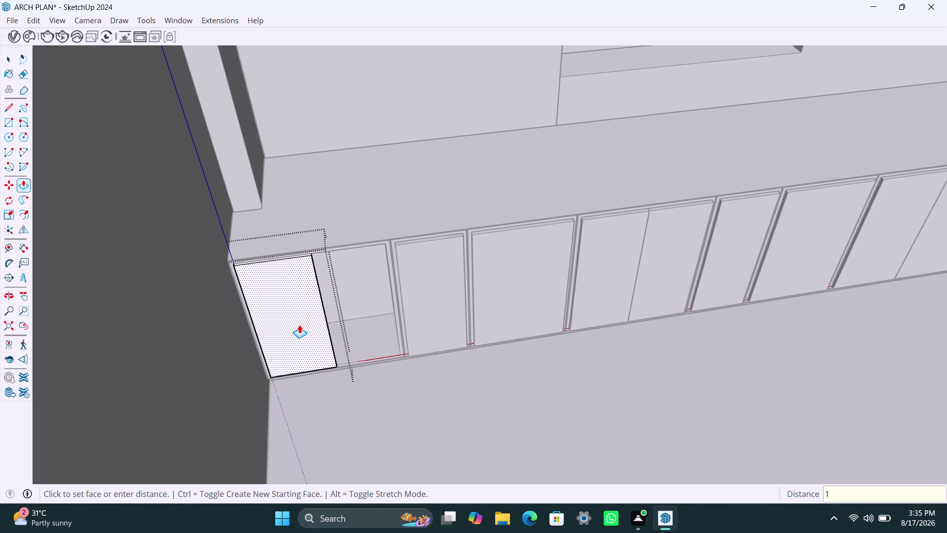
text(8mm)
key(Return)
key(space)
click(355, 408)
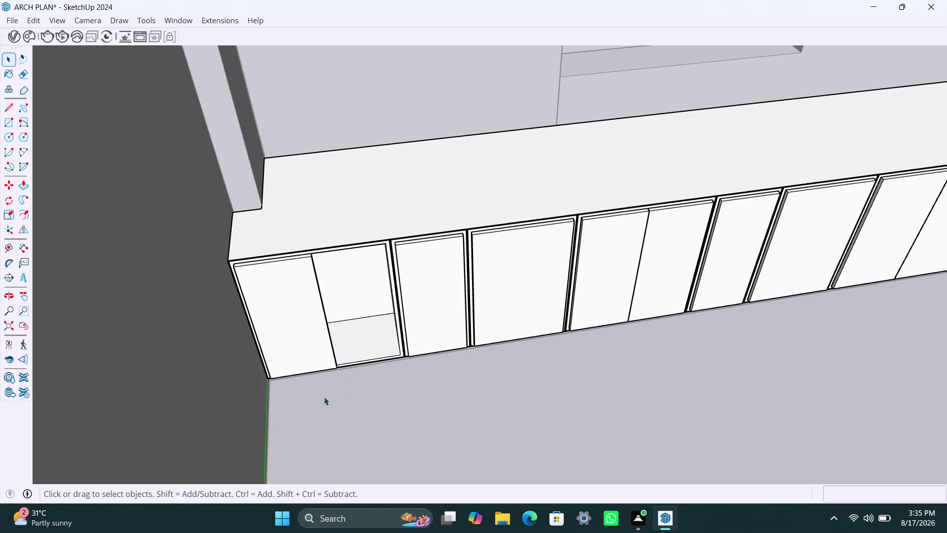
Copy the end door panel sideways into the adjacent gap.
scroll(up, 3)
click(319, 360)
key(m)
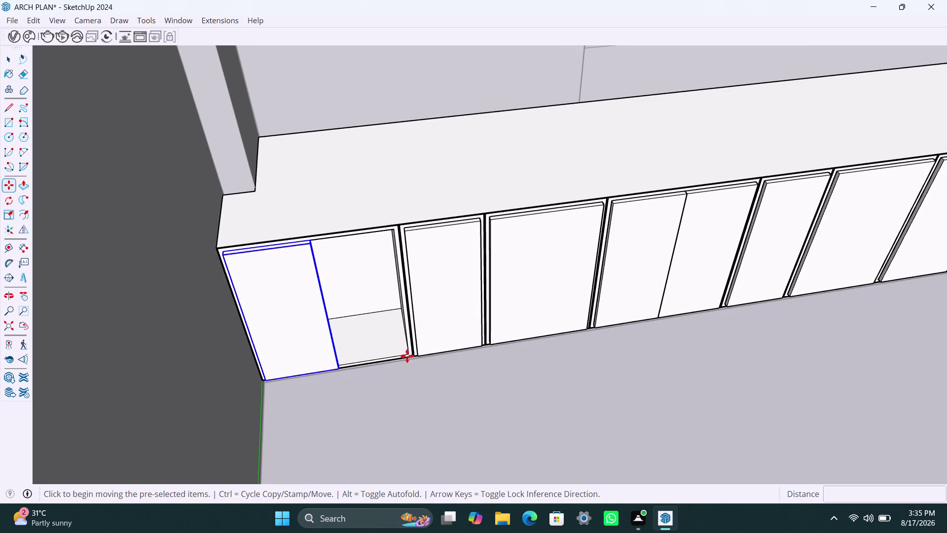
click(265, 384)
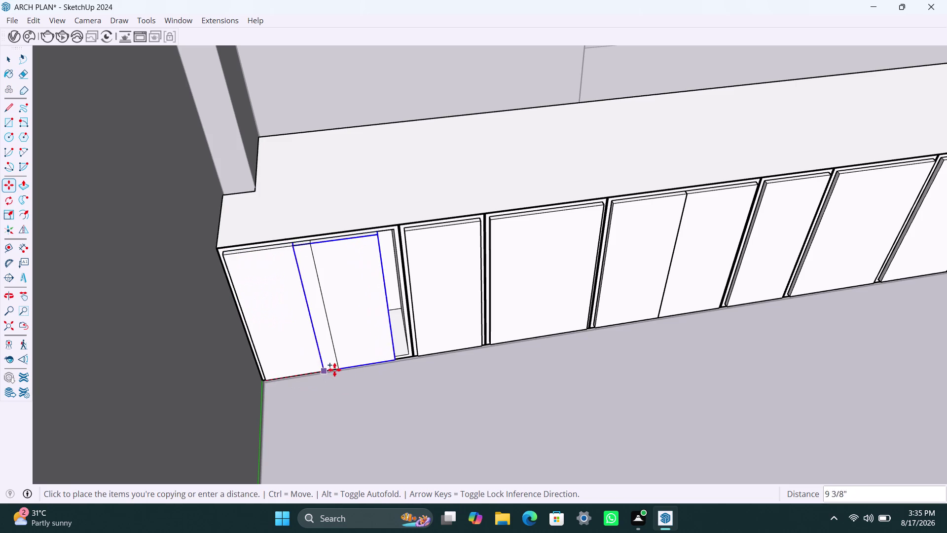
click(340, 368)
key(space)
scroll(up, 3)
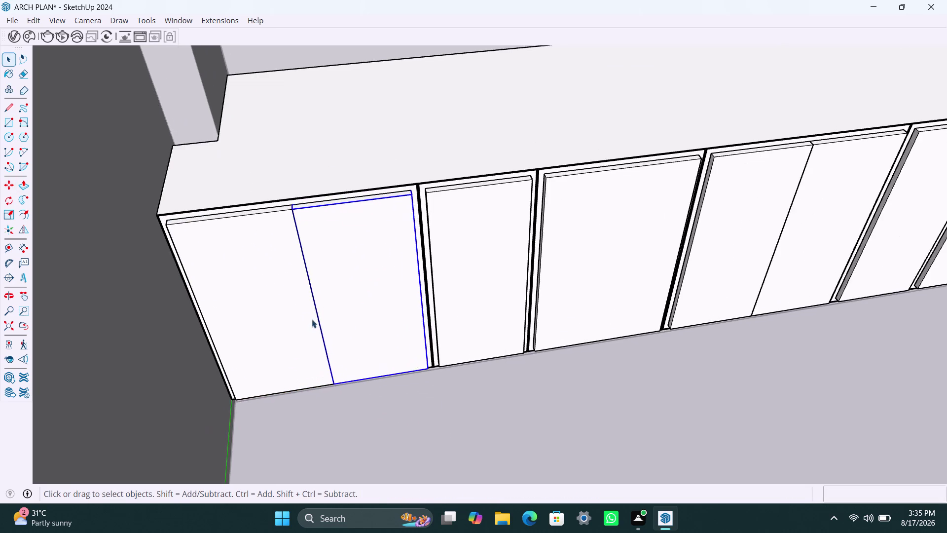
middle_drag(312, 320, 275, 300)
scroll(up, 3)
scroll(down, 3)
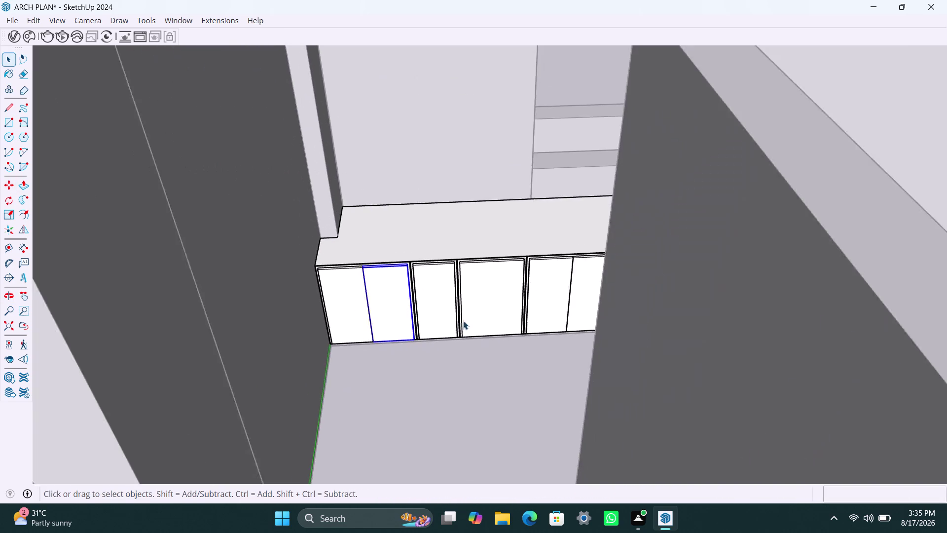
scroll(down, 3)
middle_drag(439, 329, 485, 351)
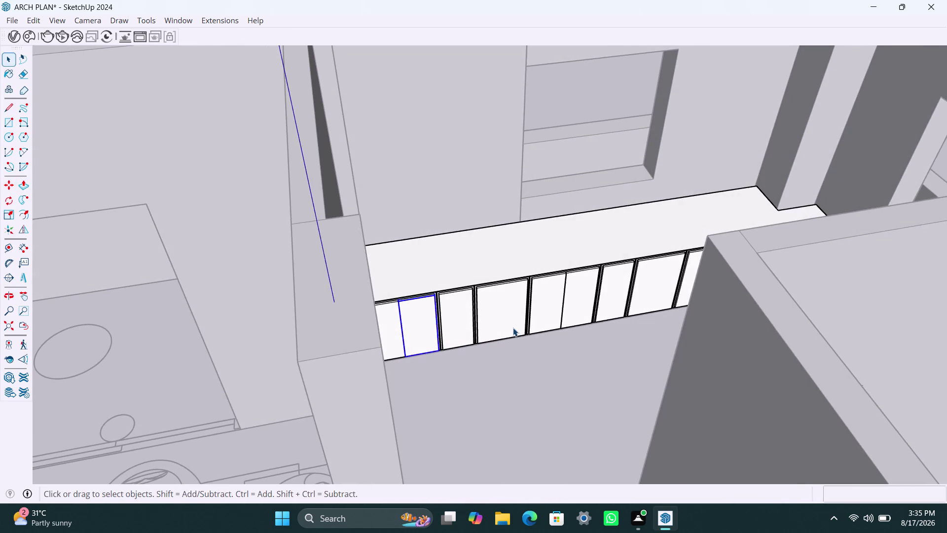
scroll(up, 3)
middle_drag(514, 329, 517, 339)
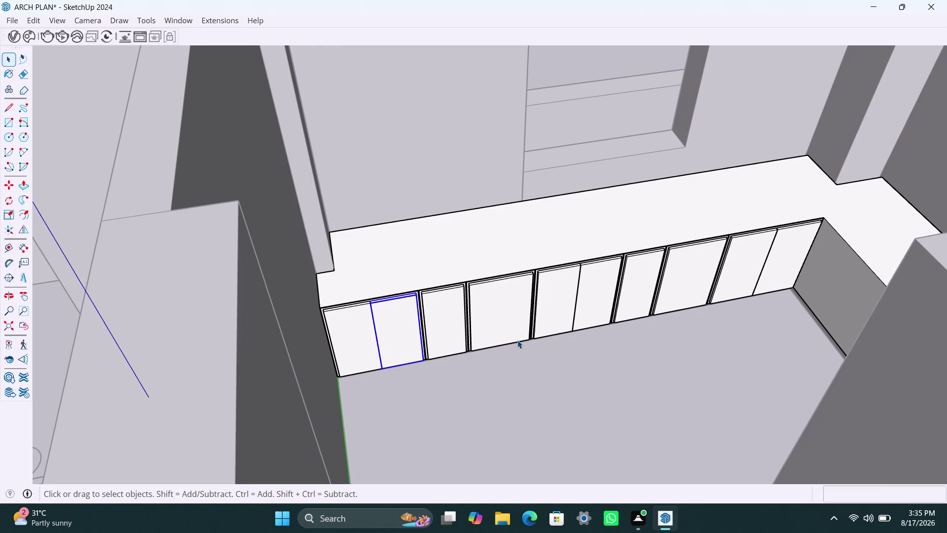
scroll(down, 3)
middle_drag(567, 349, 721, 397)
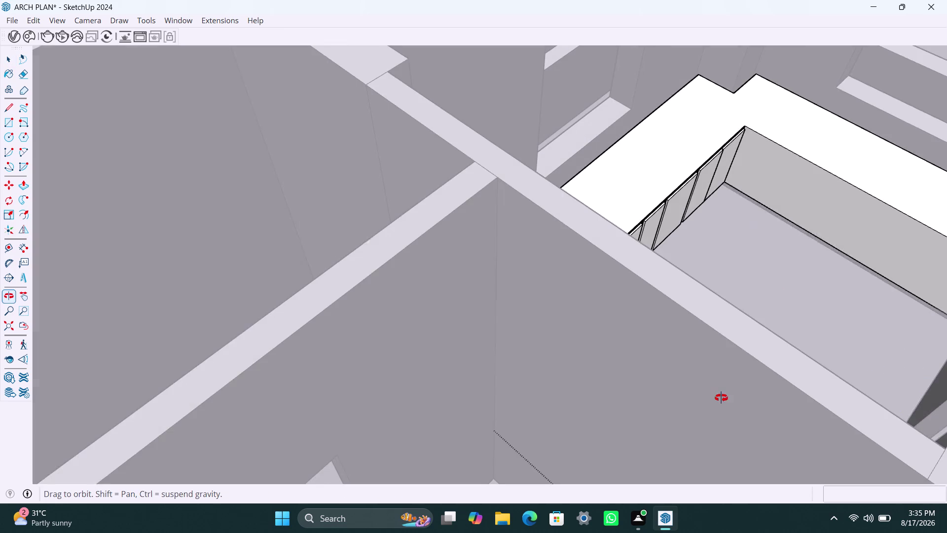
middle_drag(721, 397, 721, 398)
scroll(down, 3)
middle_drag(722, 293, 708, 300)
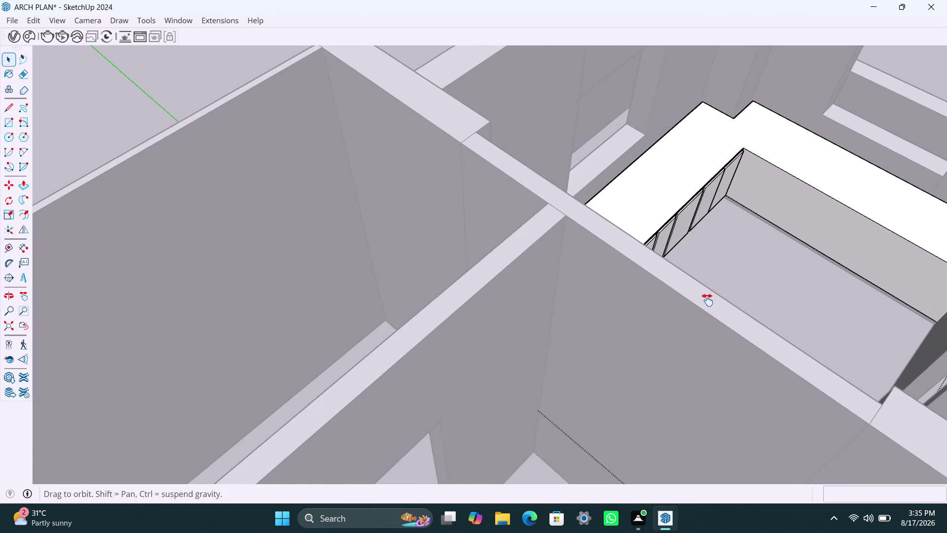
middle_drag(708, 299, 661, 358)
scroll(up, 3)
middle_drag(671, 357, 823, 379)
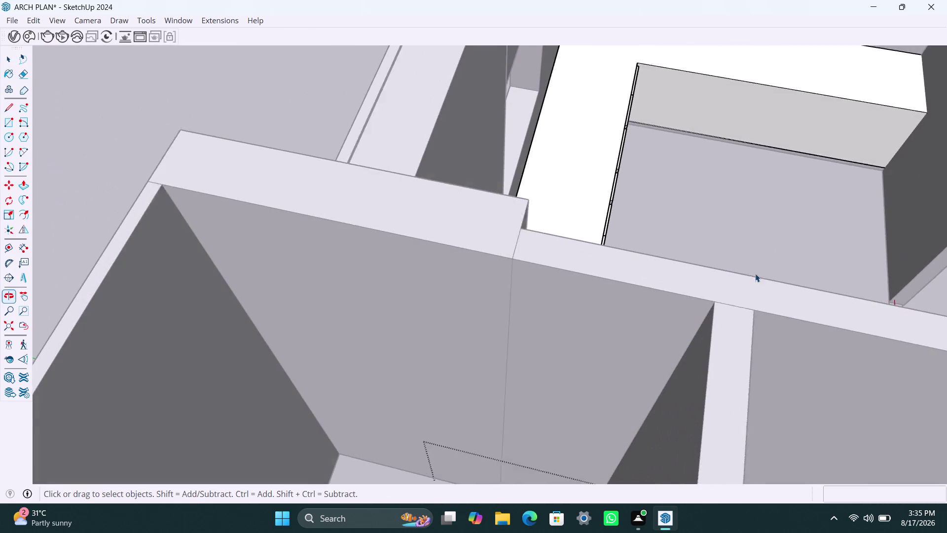
middle_drag(733, 192, 663, 311)
scroll(up, 3)
middle_drag(682, 336, 708, 336)
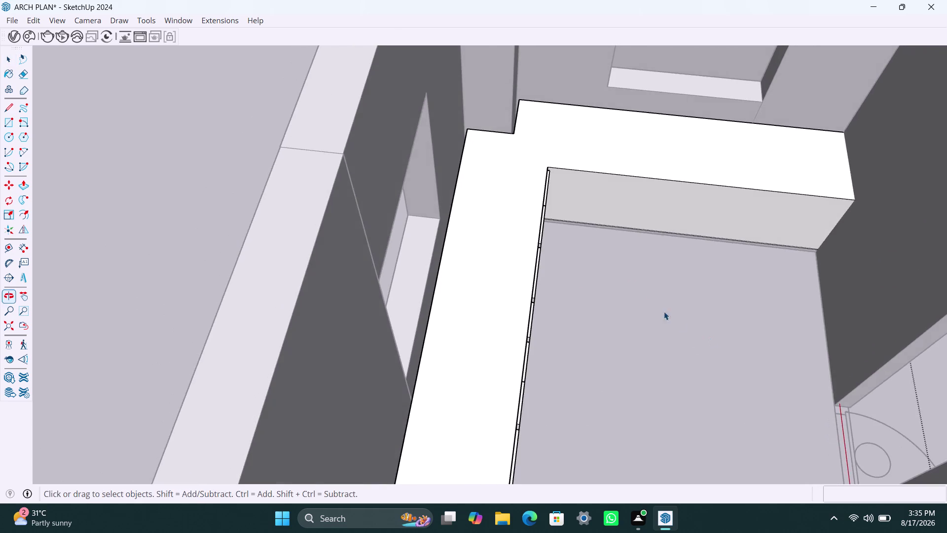
scroll(up, 3)
middle_drag(632, 286, 583, 277)
scroll(up, 3)
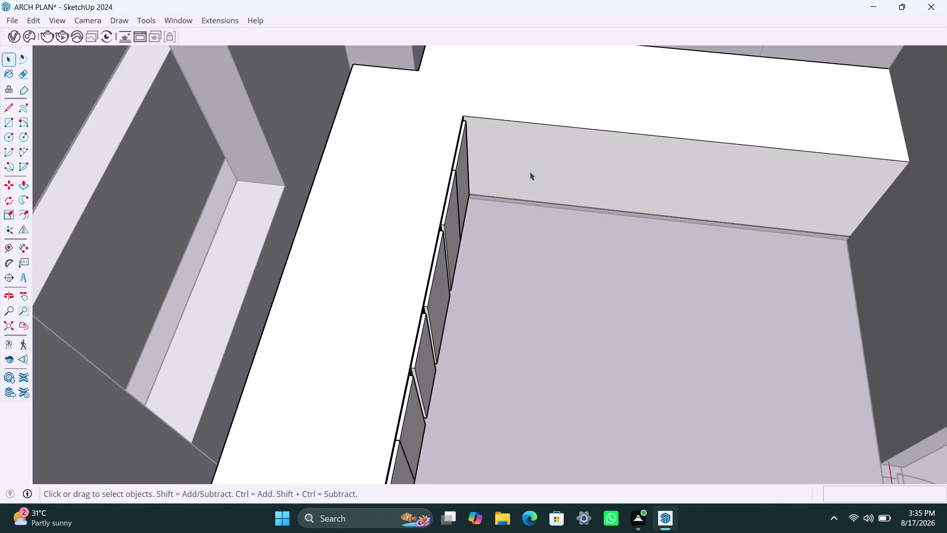
scroll(up, 3)
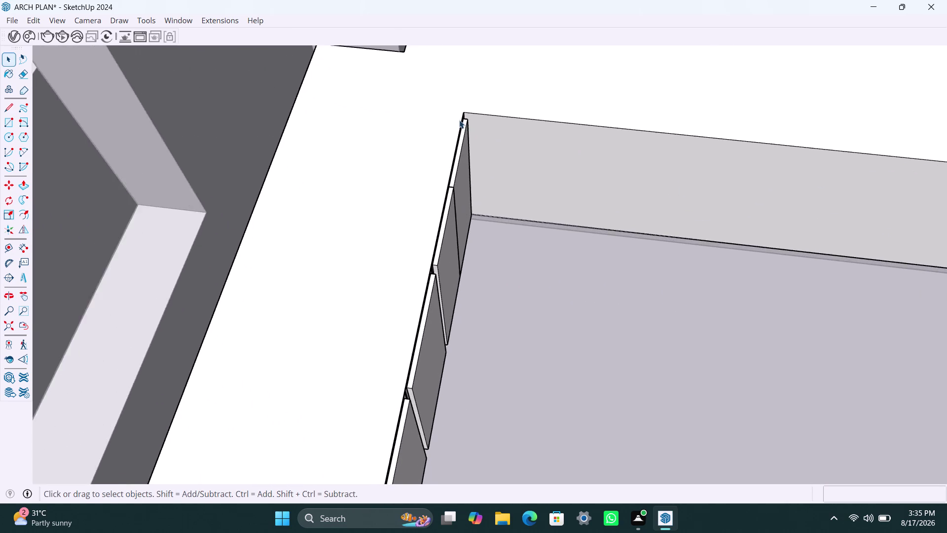
scroll(up, 3)
Copy the corner vertical edge 2' along the cabinet face as a divider.
click(469, 116)
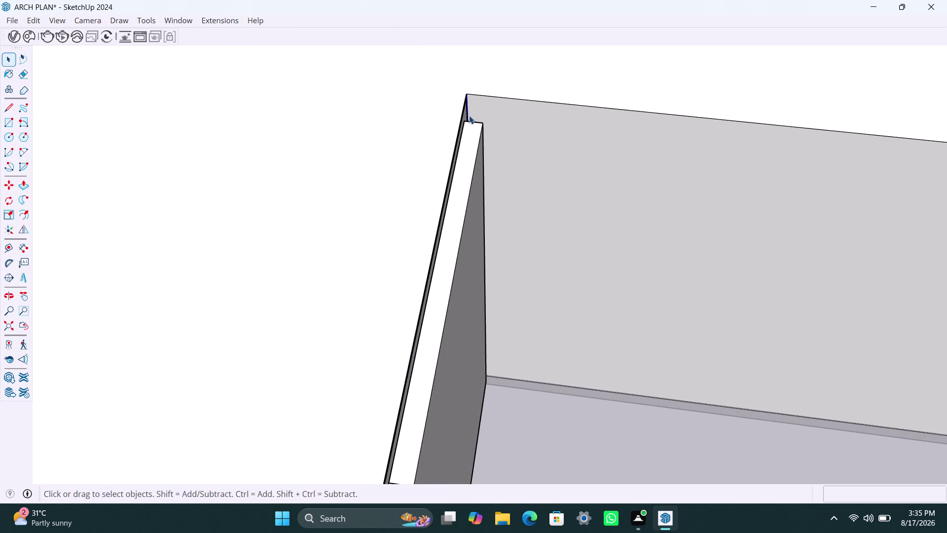
scroll(up, 3)
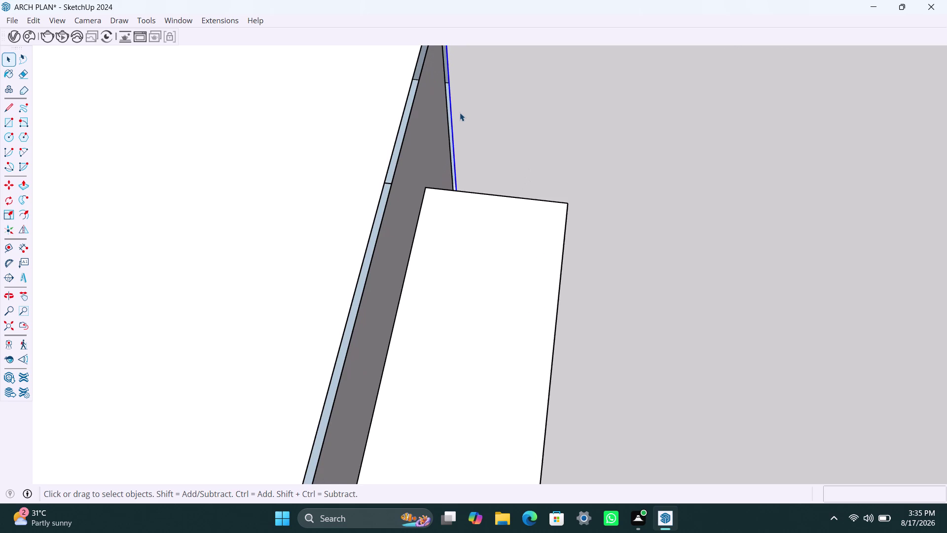
scroll(down, 3)
scroll(down, 3)
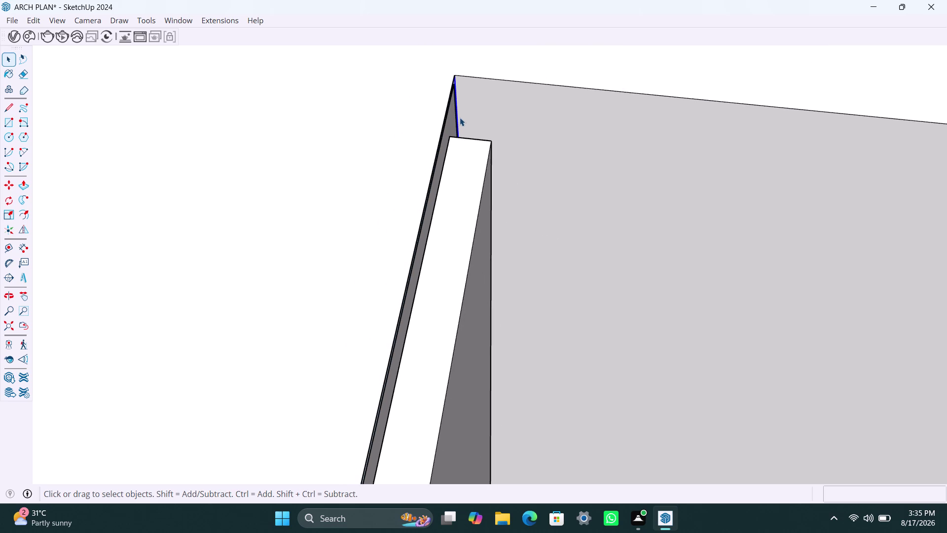
key(m)
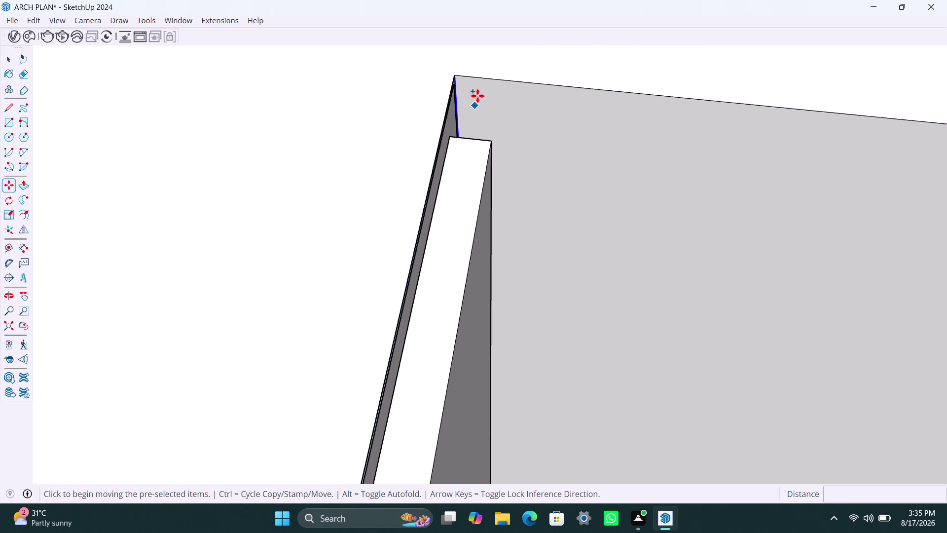
click(460, 77)
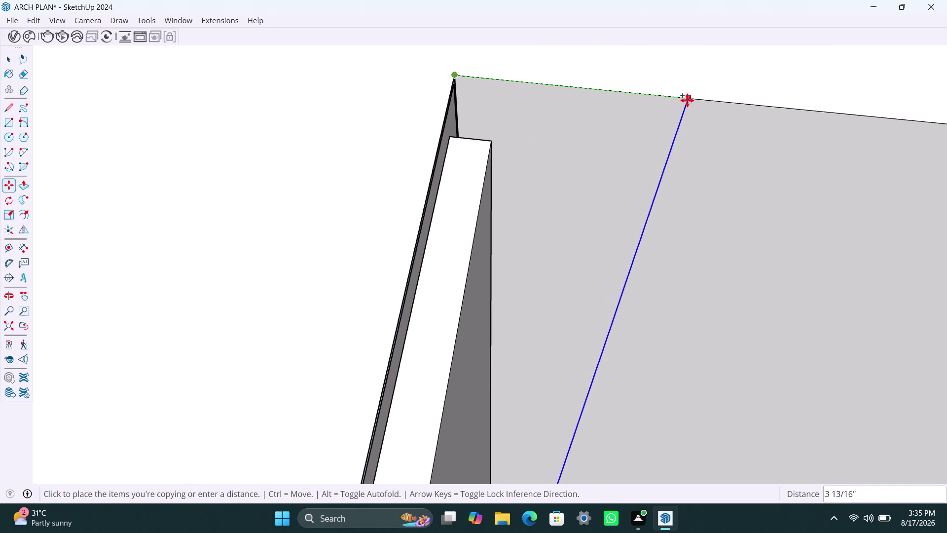
scroll(down, 3)
scroll(down, 3)
middle_drag(732, 108, 700, 110)
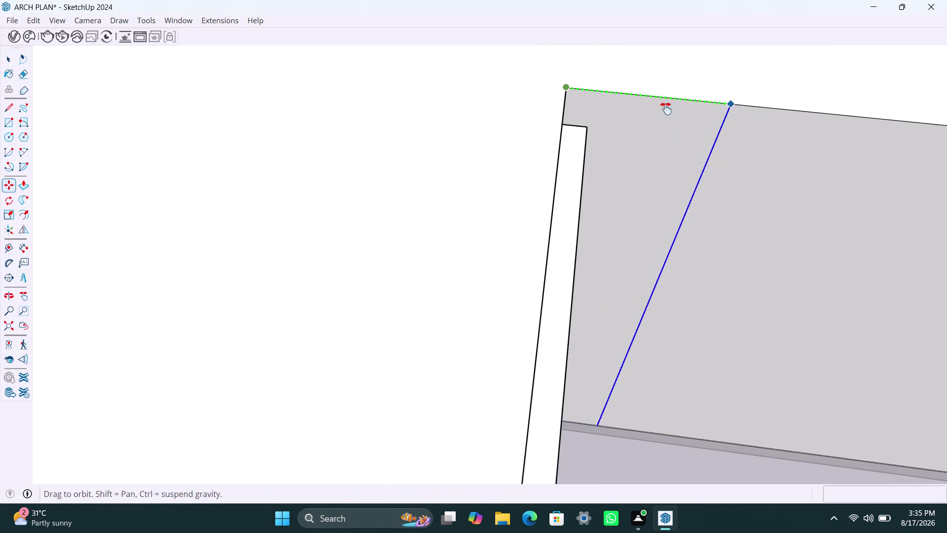
middle_drag(701, 109, 578, 99)
scroll(down, 3)
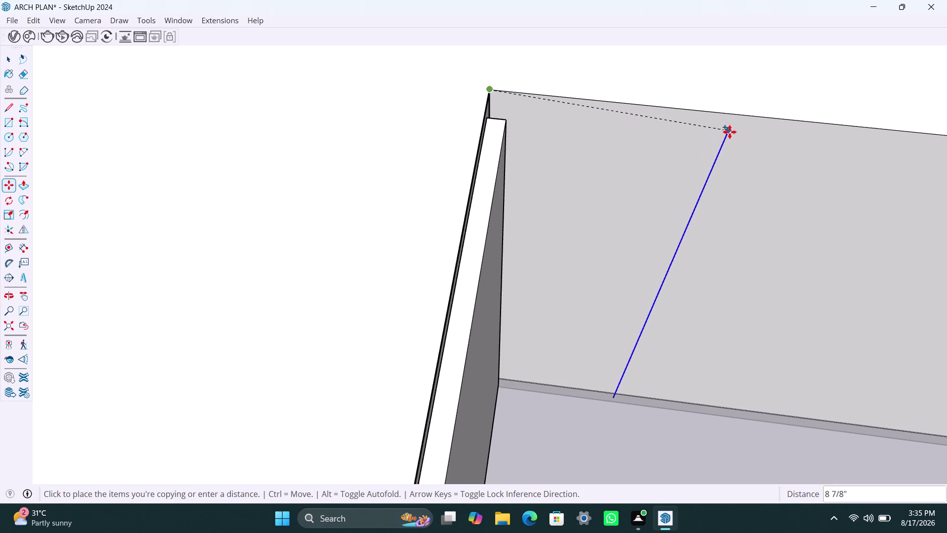
middle_drag(730, 131, 593, 103)
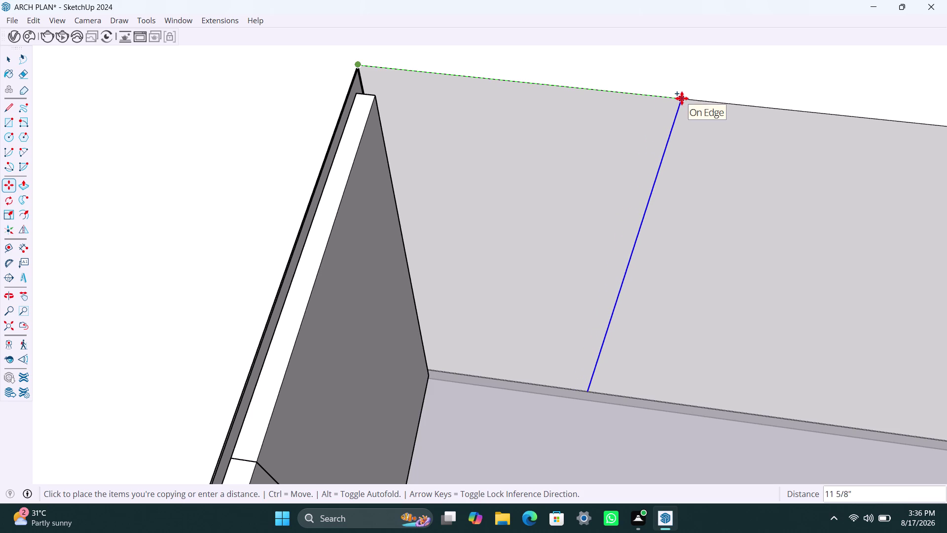
scroll(down, 3)
middle_drag(684, 100, 586, 80)
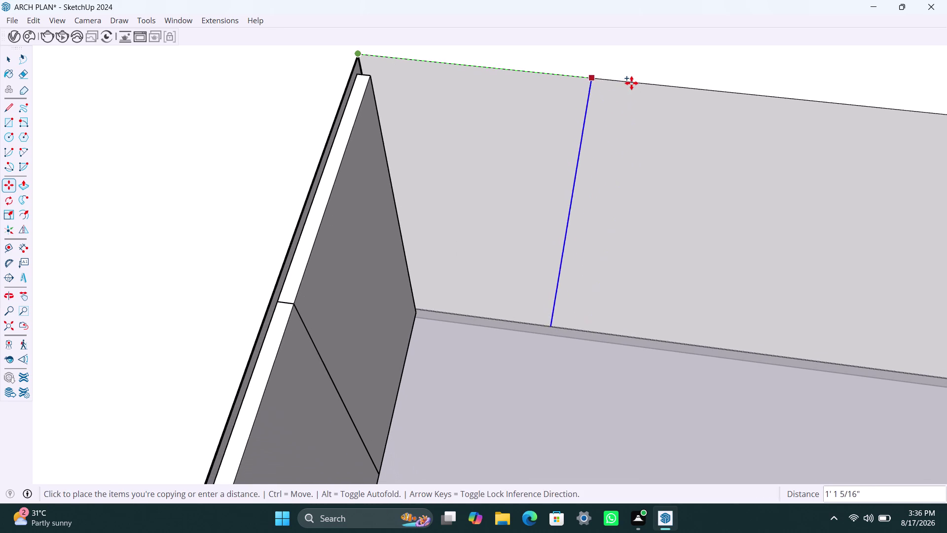
text(2')
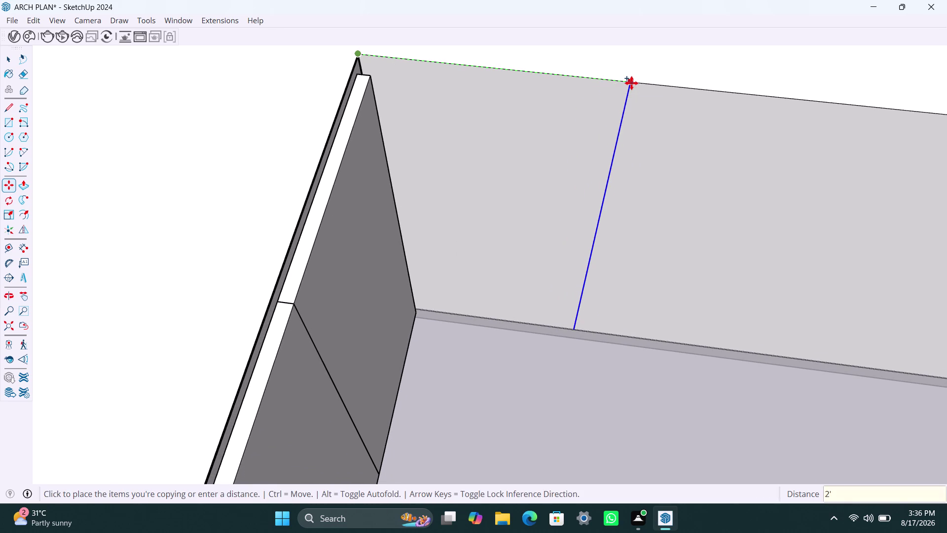
key(Return)
Copy further divider lines at 1' and 1'6" offsets.
scroll(down, 3)
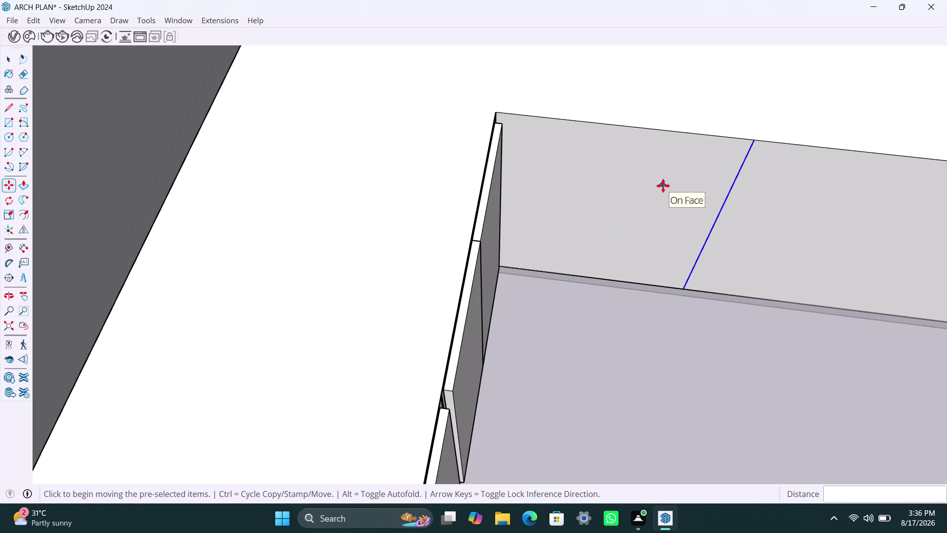
middle_drag(663, 186, 451, 183)
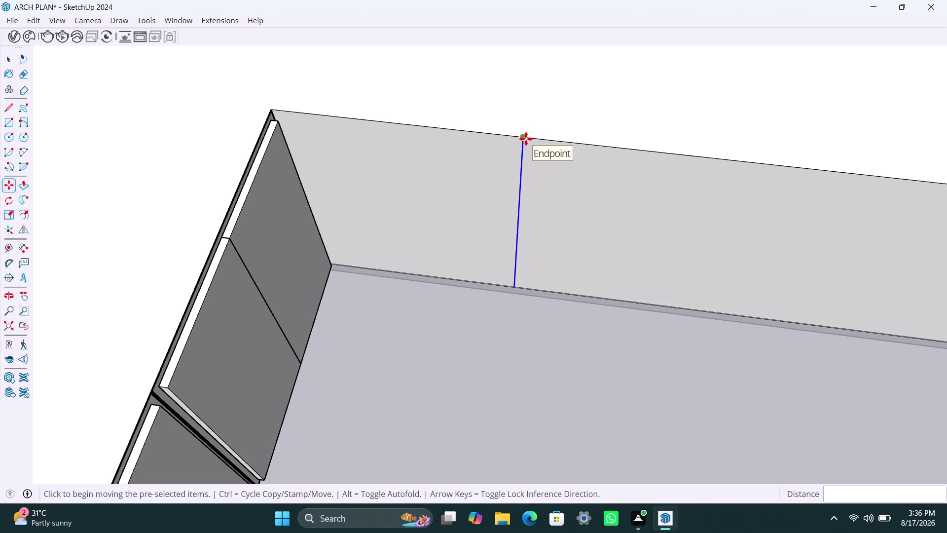
key(m)
click(525, 139)
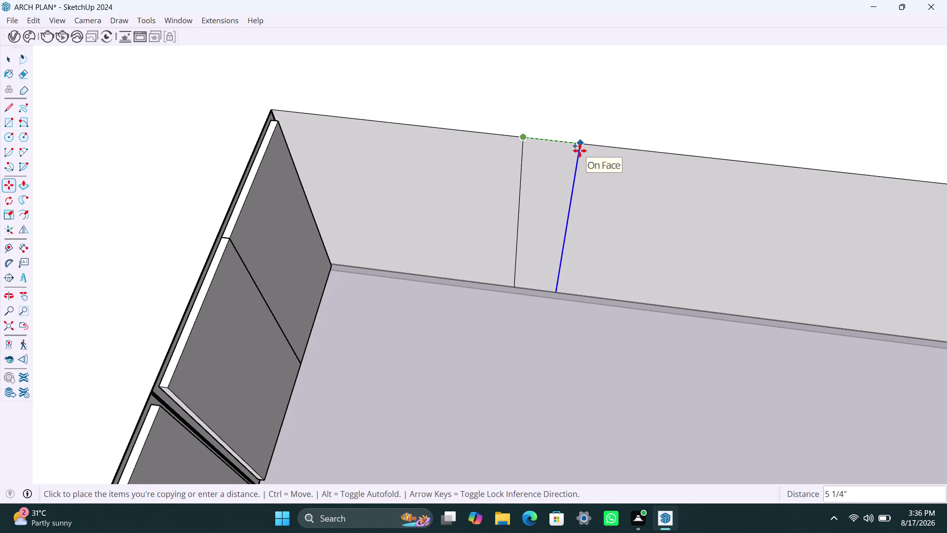
text(1')
key(Return)
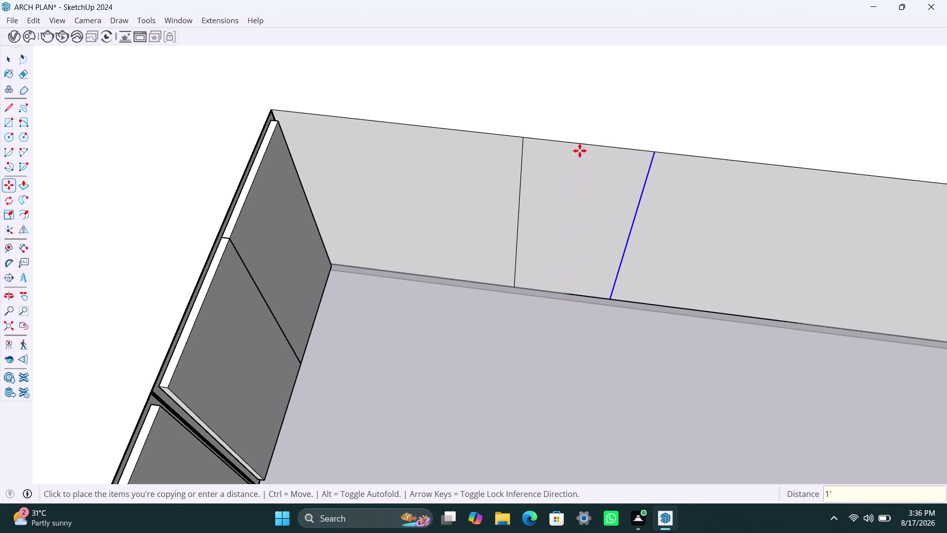
key(m)
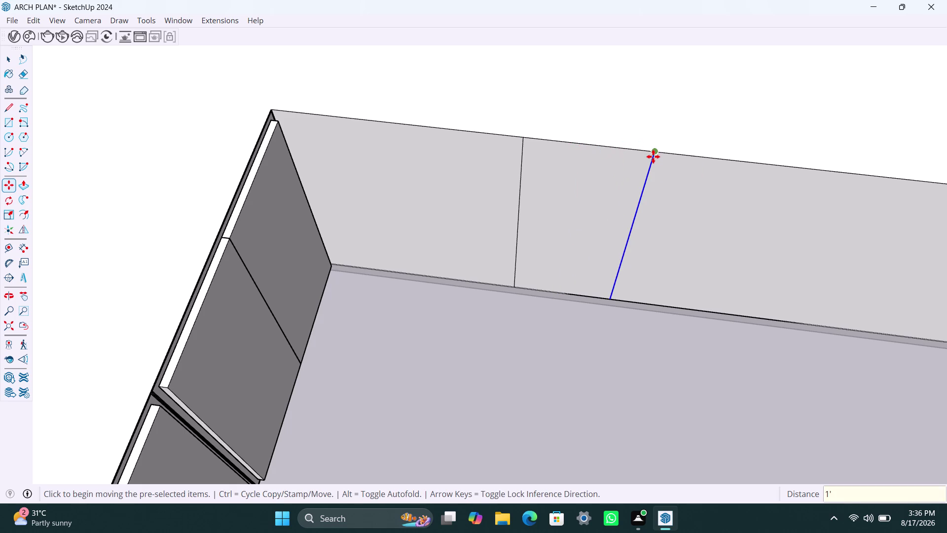
click(655, 153)
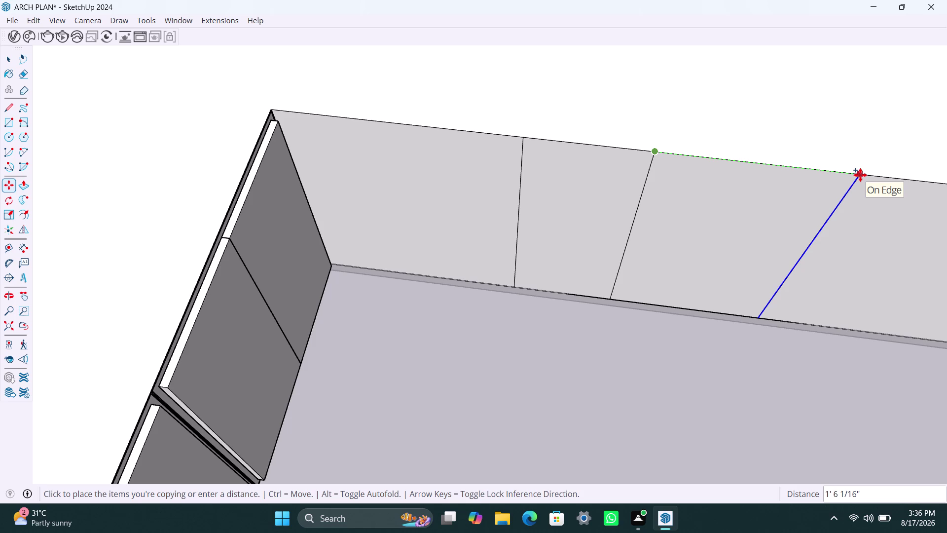
text(1')
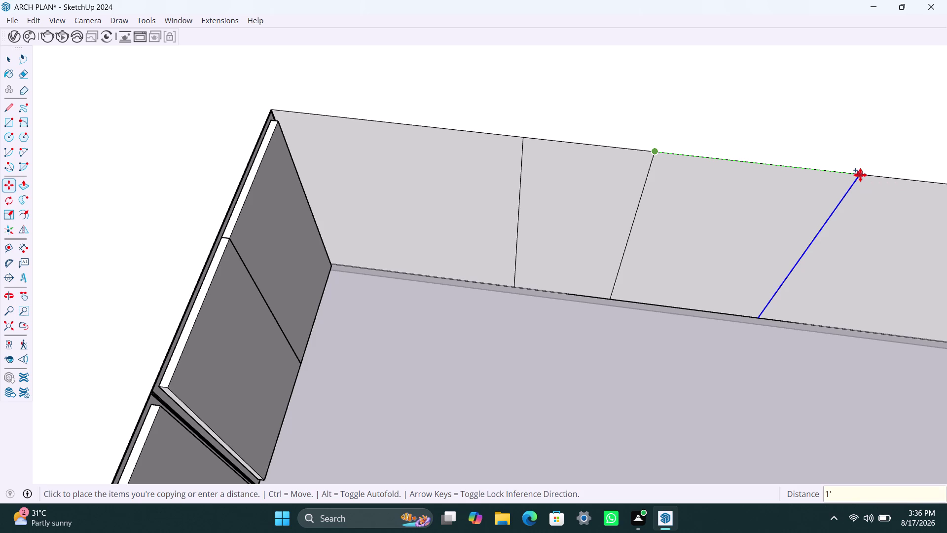
text(6")
key(Return)
Copy the selected division line another 1' along the upper cabinet run.
scroll(down, 3)
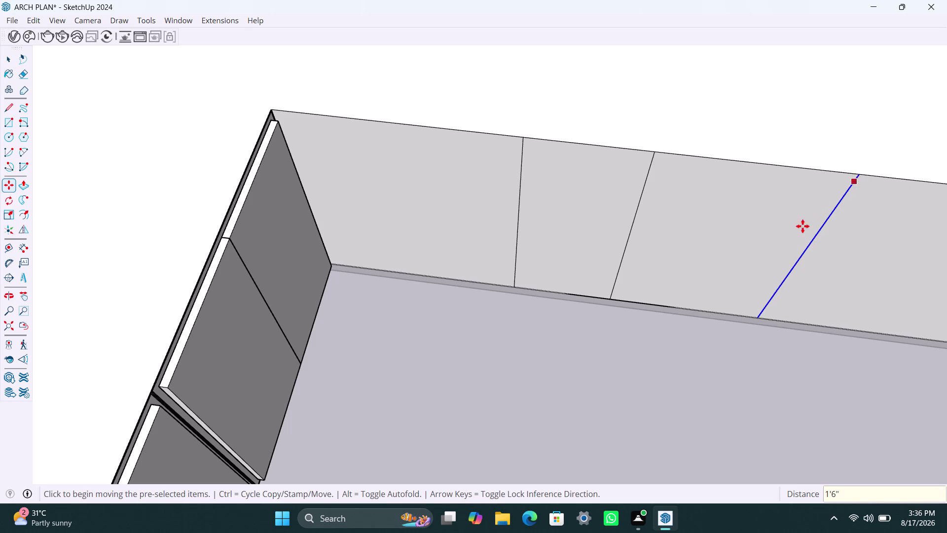
scroll(down, 3)
scroll(down, 3)
middle_drag(791, 233, 569, 220)
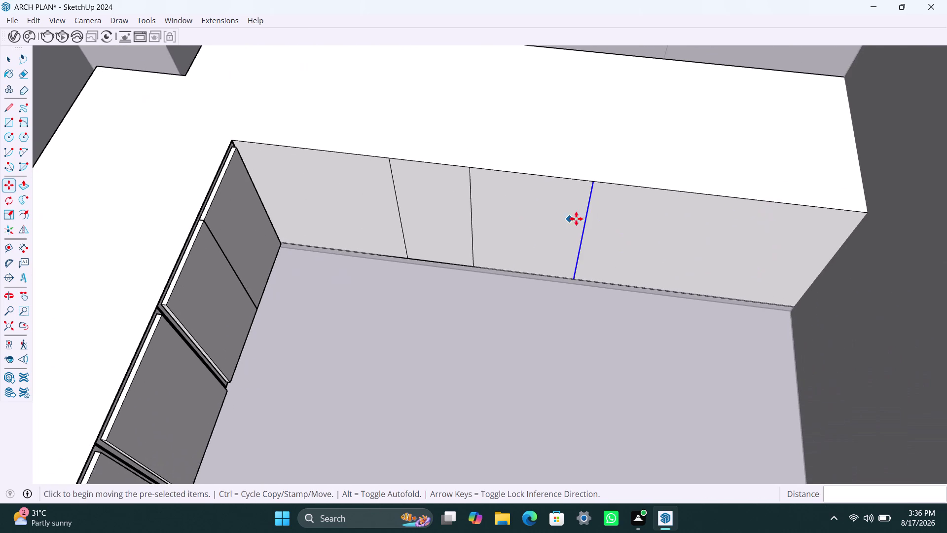
key(m)
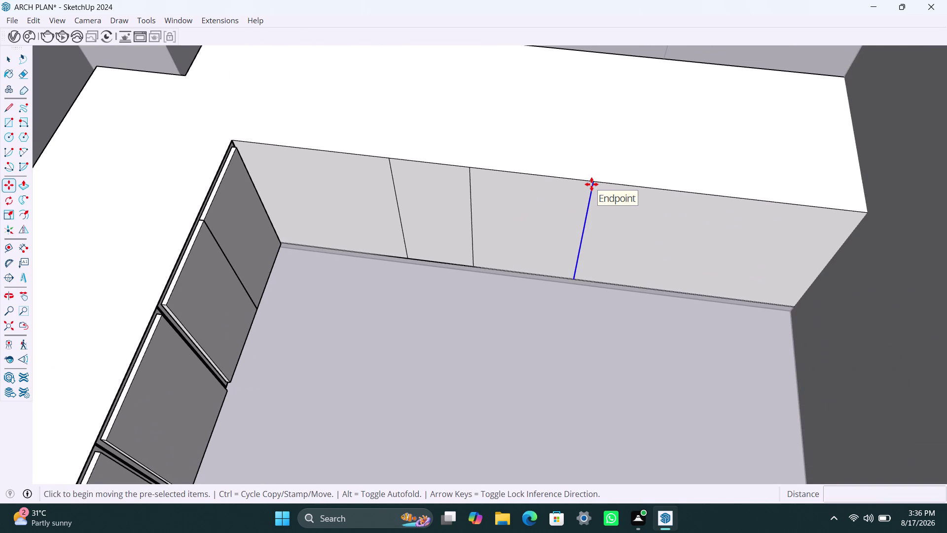
click(592, 184)
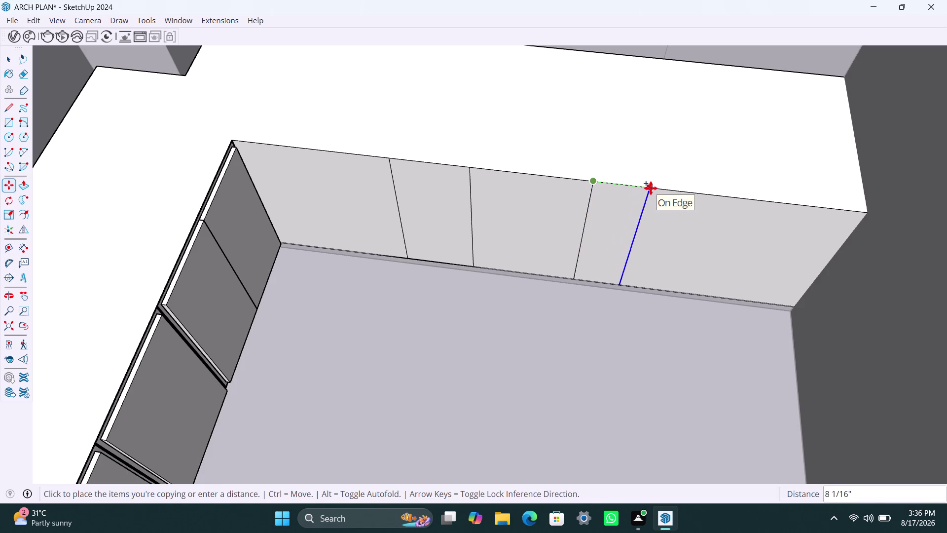
text(1)
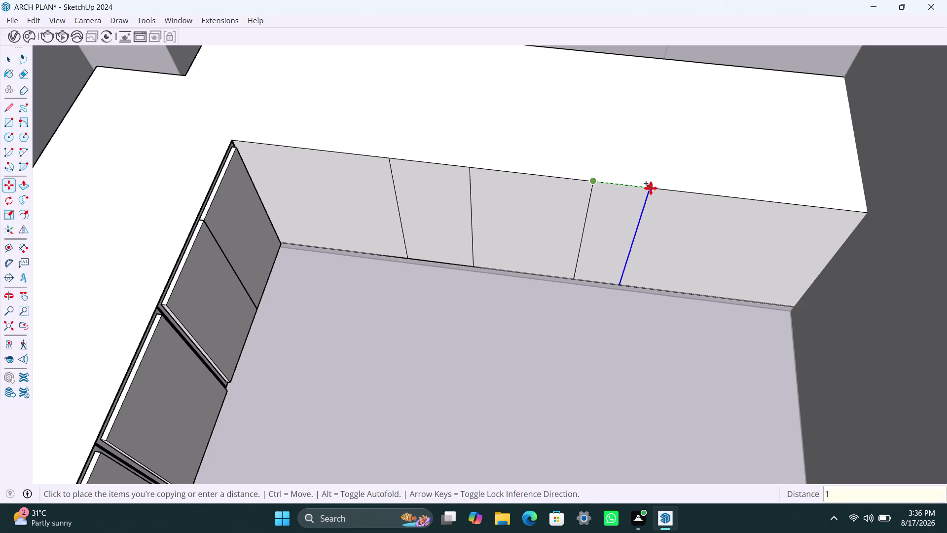
text(')
key(Return)
key(space)
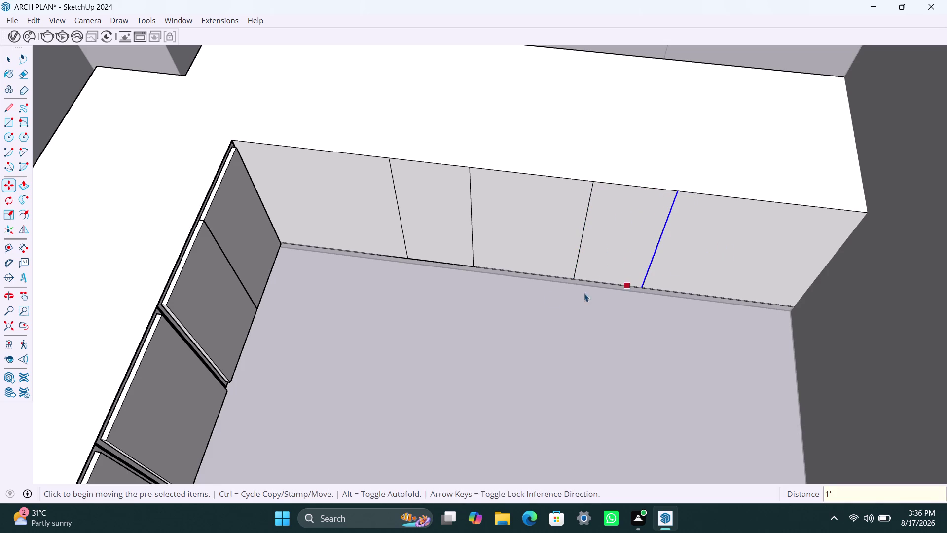
scroll(down, 3)
middle_drag(432, 294, 432, 295)
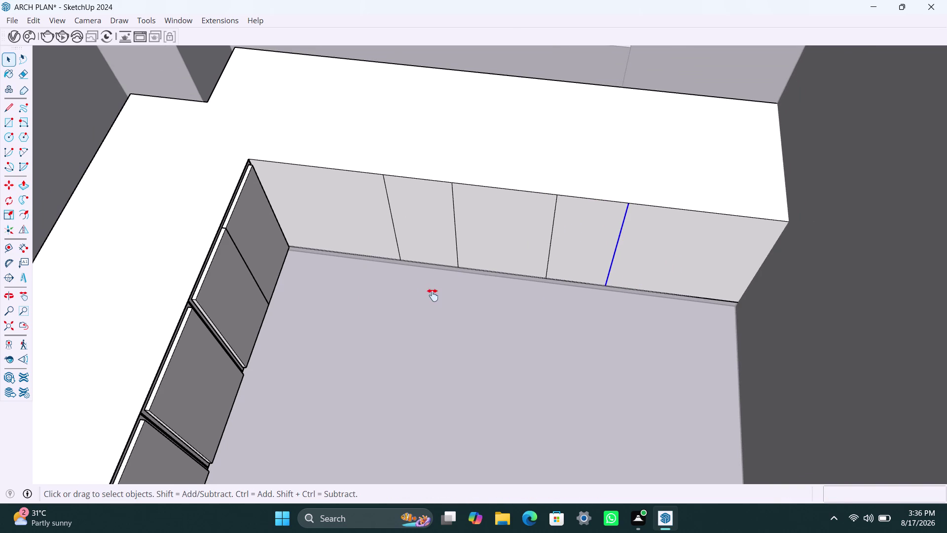
middle_drag(433, 295, 483, 278)
scroll(up, 3)
Offset the corner cabinet's front face inward by 2.5mm, then 18mm.
click(394, 189)
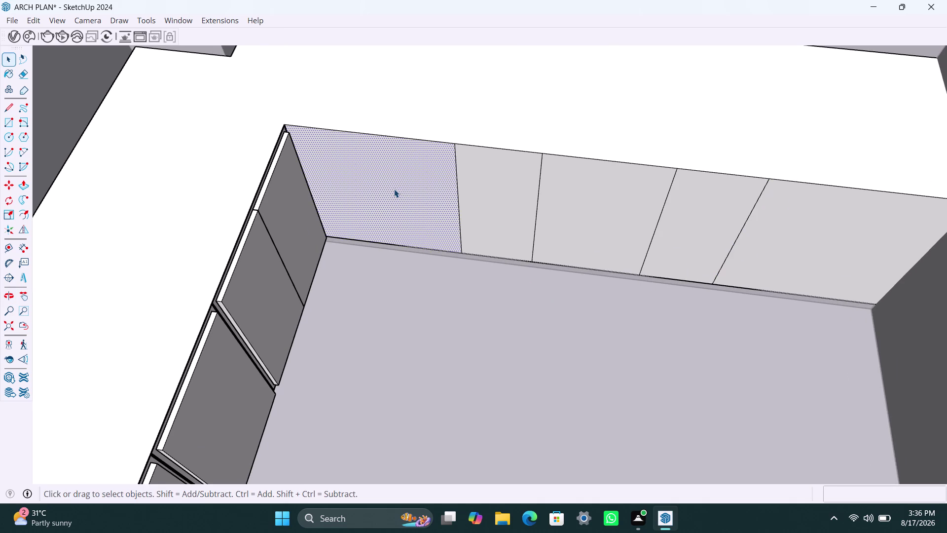
key(f)
click(358, 169)
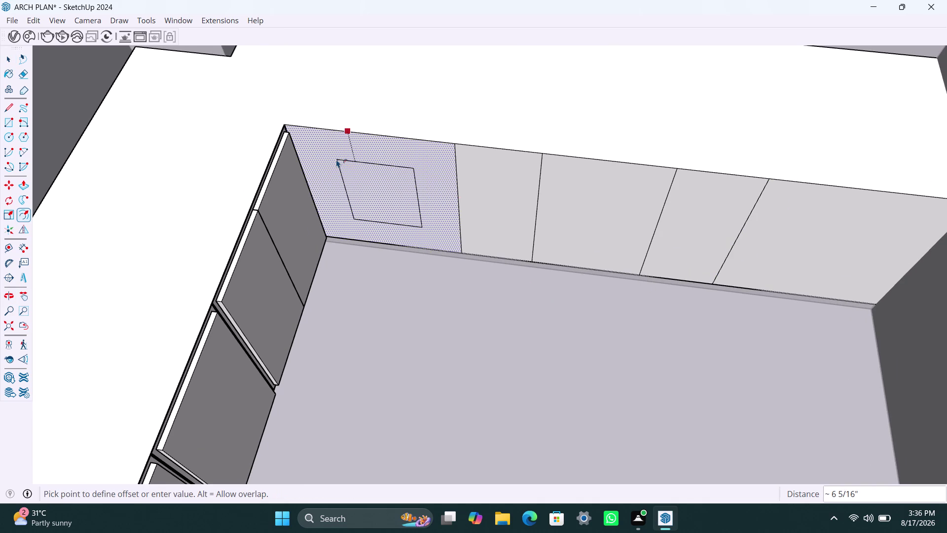
text(2.5mm)
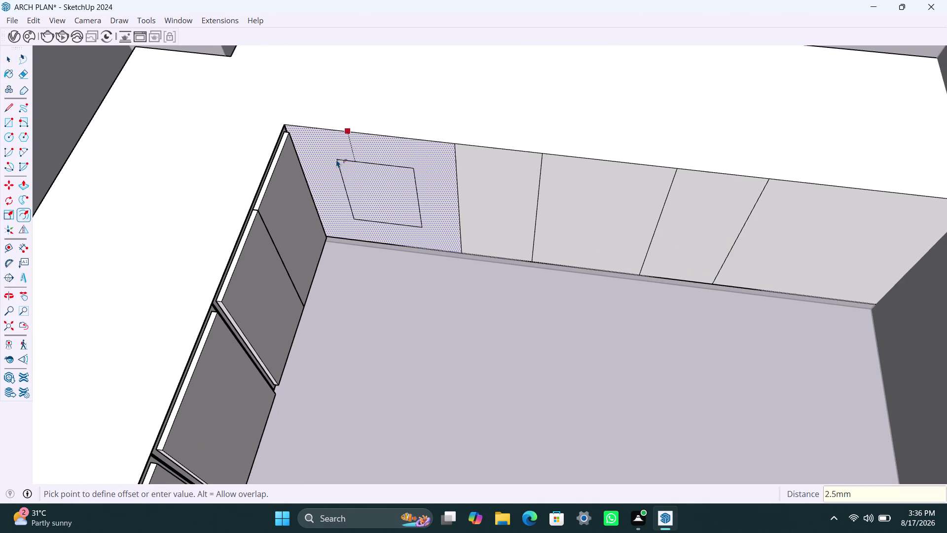
key(Return)
click(336, 166)
text(1)
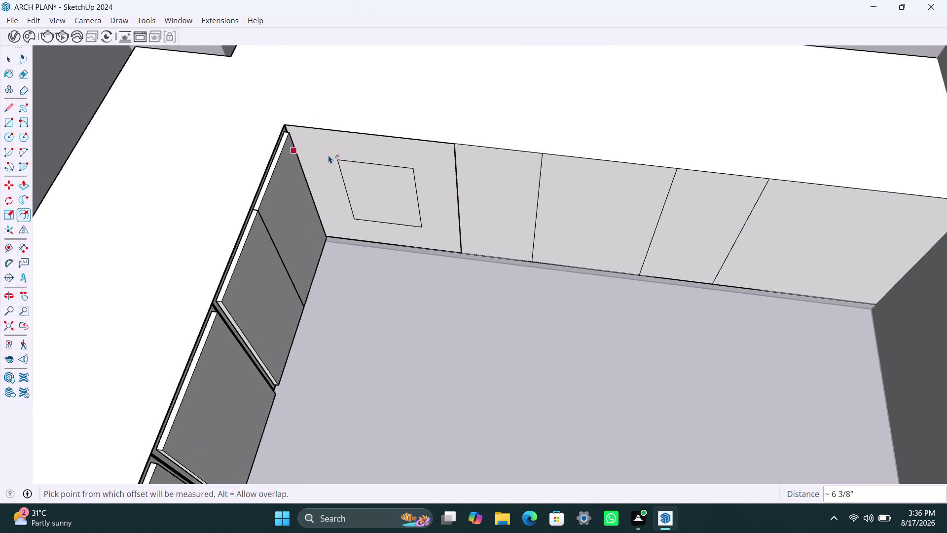
text(8mm)
key(Return)
key(space)
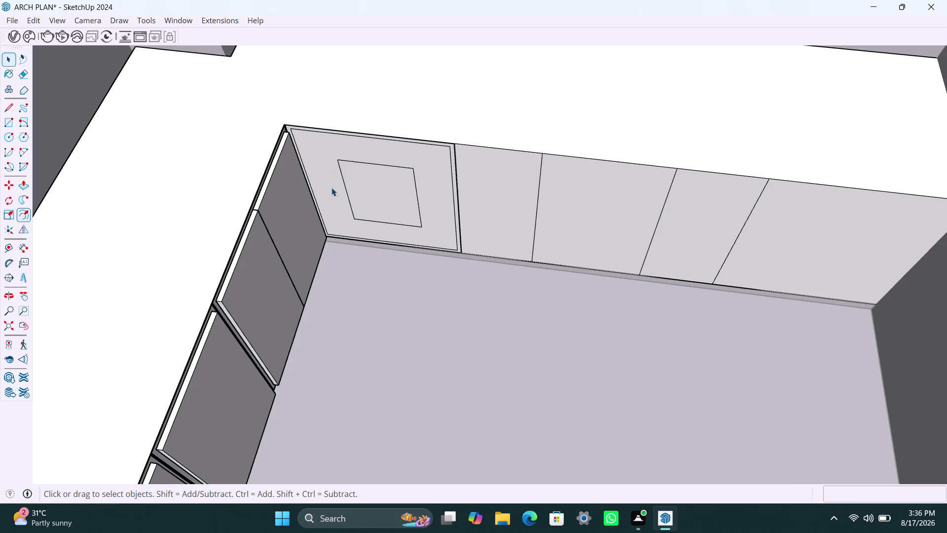
Delete the outer ring, inner rectangle and other selected faces of the corner panel.
click(323, 157)
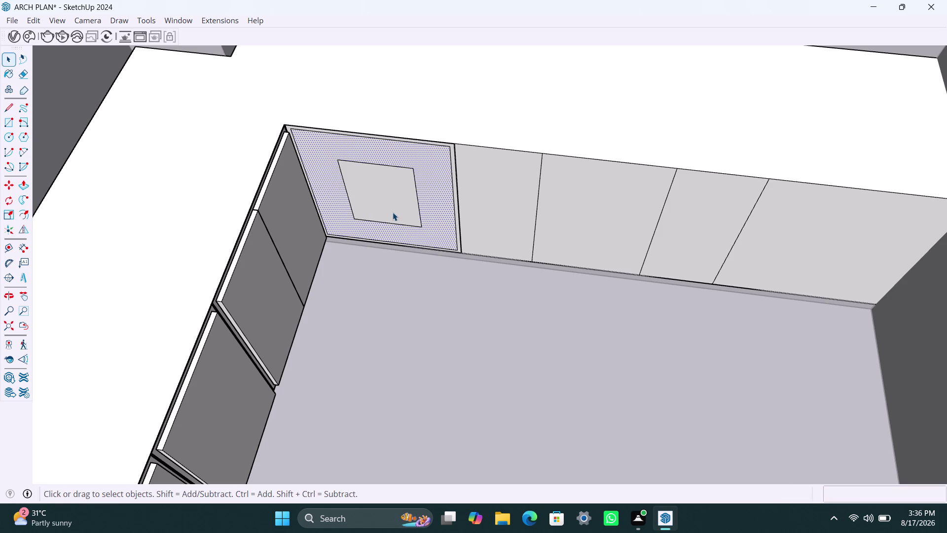
key(Delete)
click(392, 213)
key(Delete)
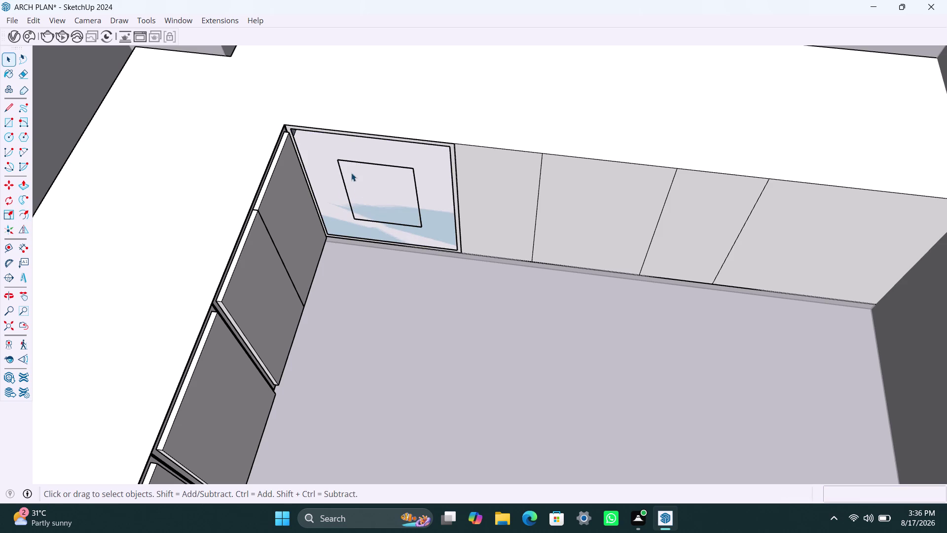
click(333, 151)
drag(328, 146, 337, 196)
drag(337, 195, 433, 230)
key(Delete)
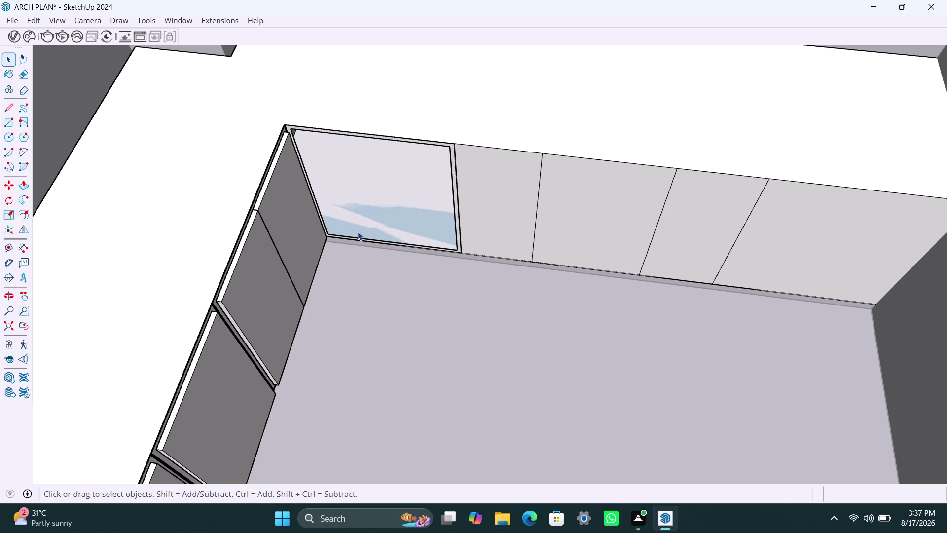
scroll(down, 3)
middle_drag(366, 243, 402, 145)
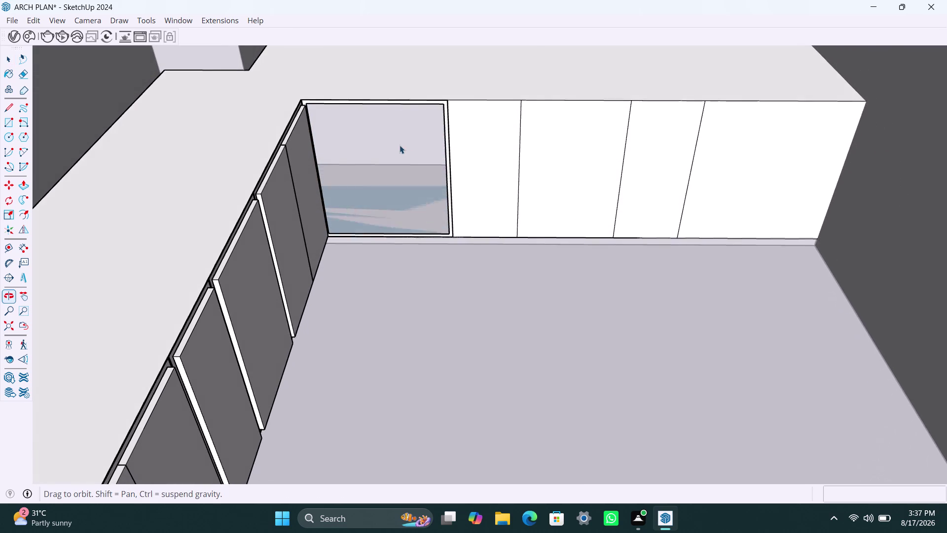
scroll(up, 3)
Undo the face deletions and delete a different selection of faces instead.
key(ctrl+z)
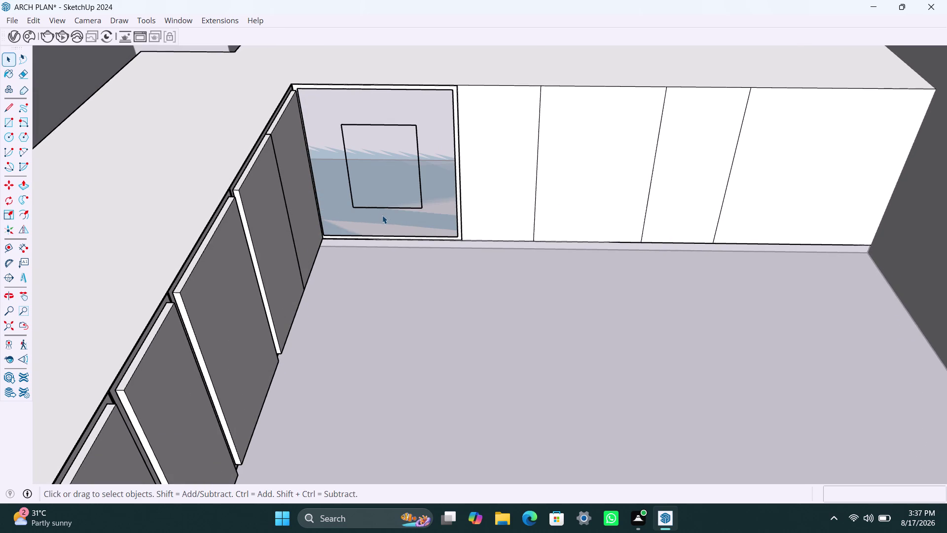
key(ctrl+z)
key(ctrl+z)
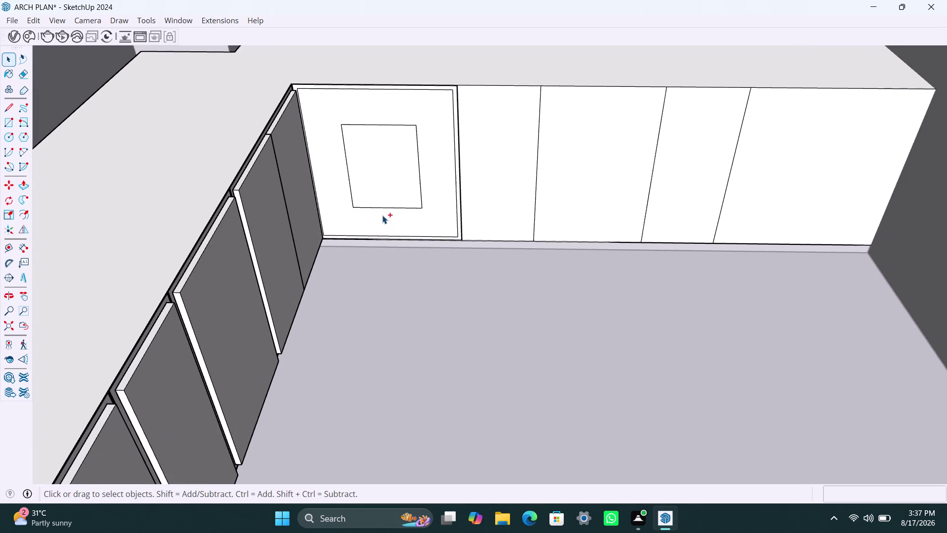
drag(327, 116, 431, 207)
drag(432, 208, 440, 218)
key(Delete)
click(370, 189)
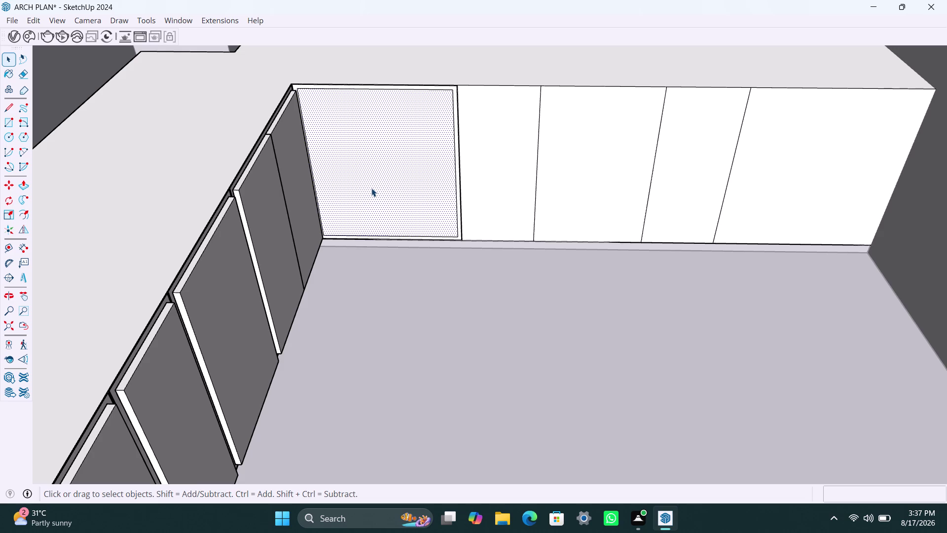
Push the corner cabinet's inner face back to form the recessed compartment.
key(p)
click(372, 190)
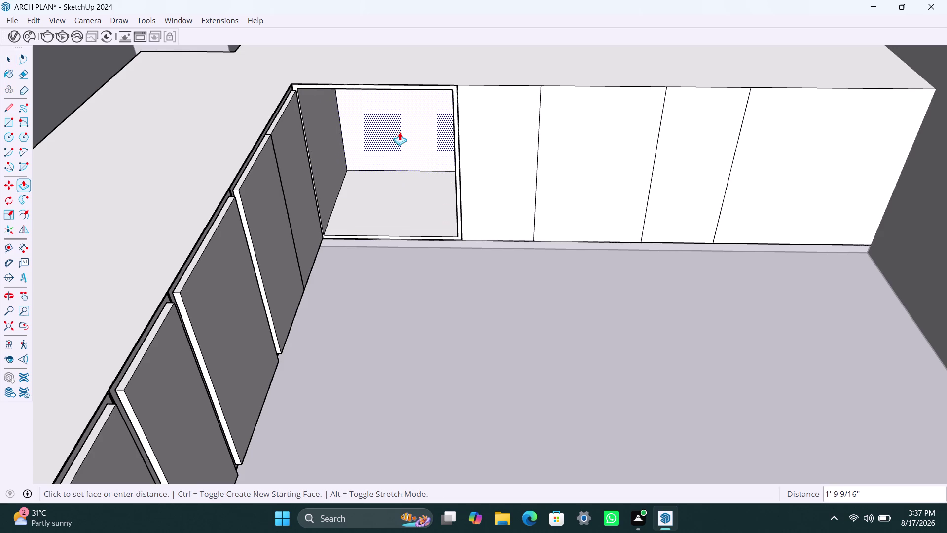
click(399, 132)
key(space)
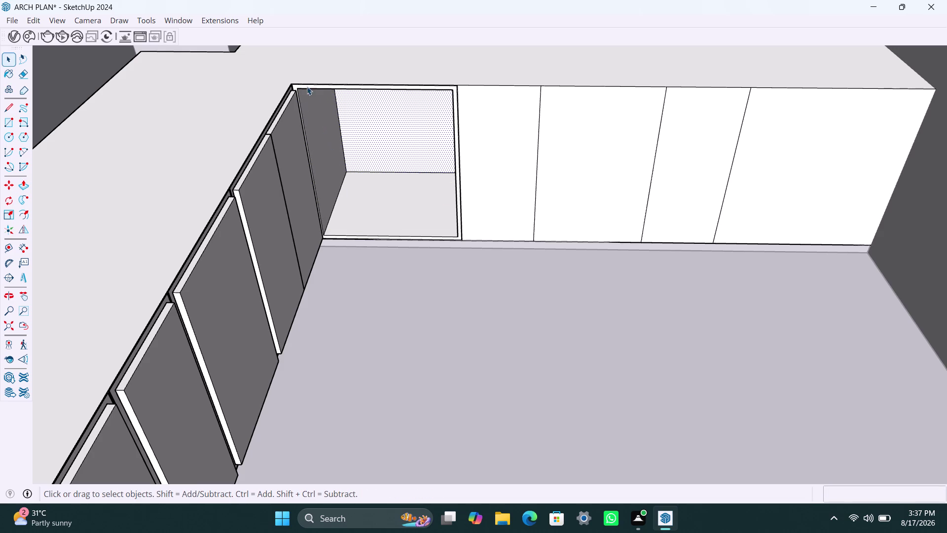
click(495, 167)
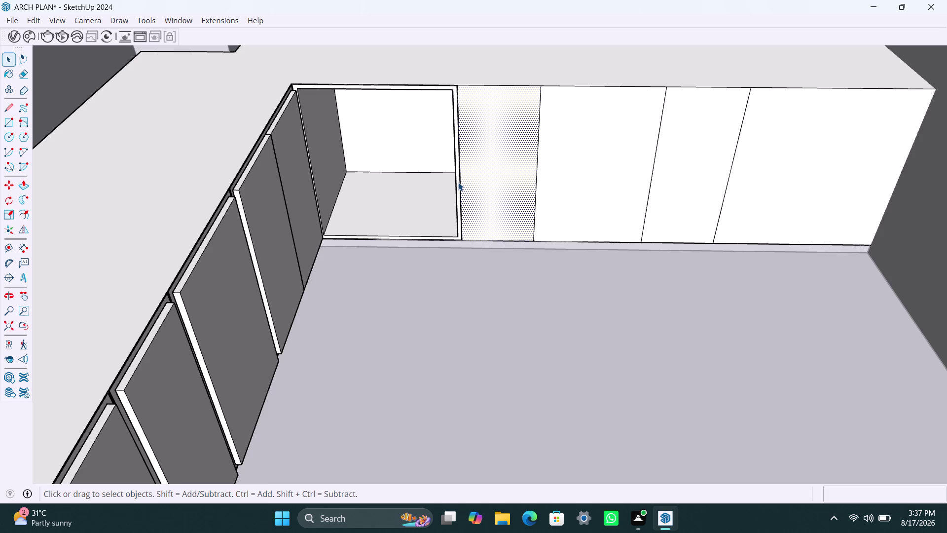
Inset the narrow second panel's outline by 2.5mm, then by 18mm.
key(f)
click(473, 125)
key(1)
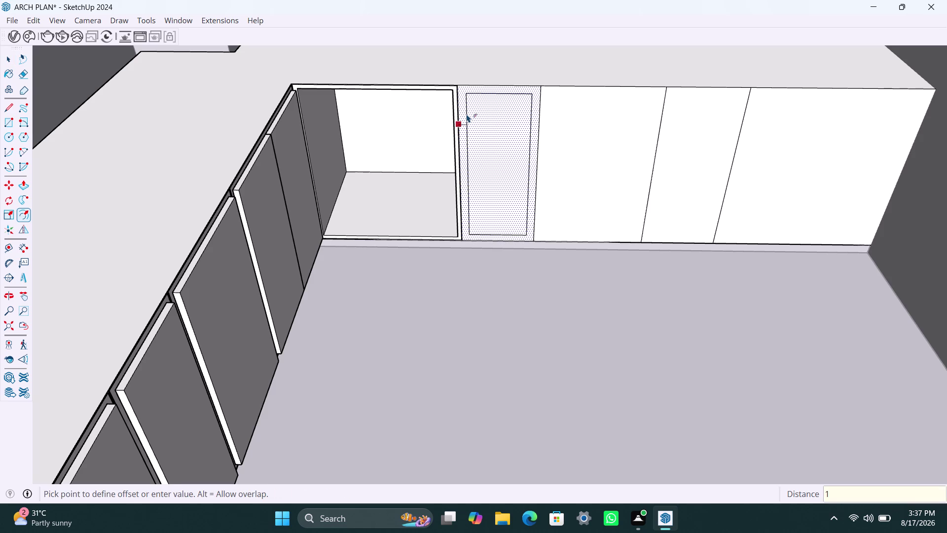
key(BackSpace)
text(2.5m)
text(m)
key(Return)
click(472, 136)
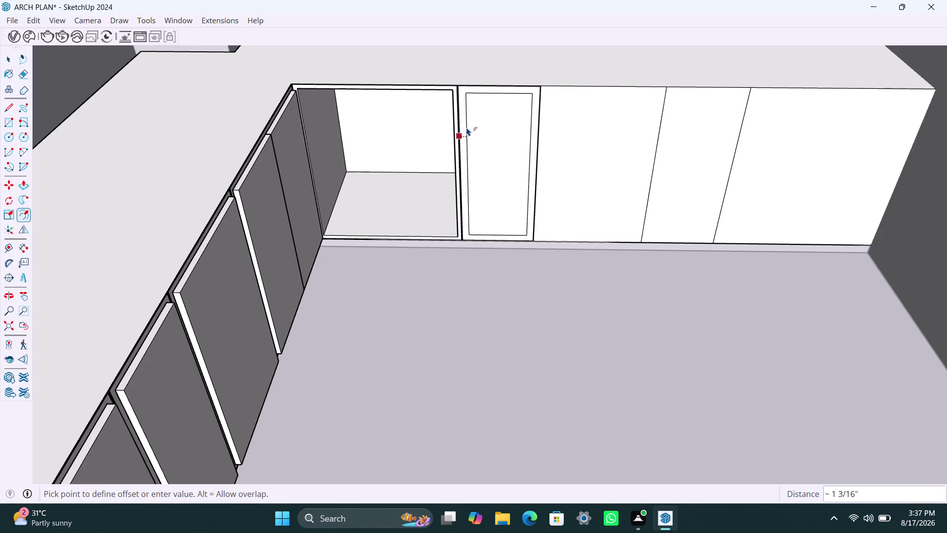
text(18mm)
key(Return)
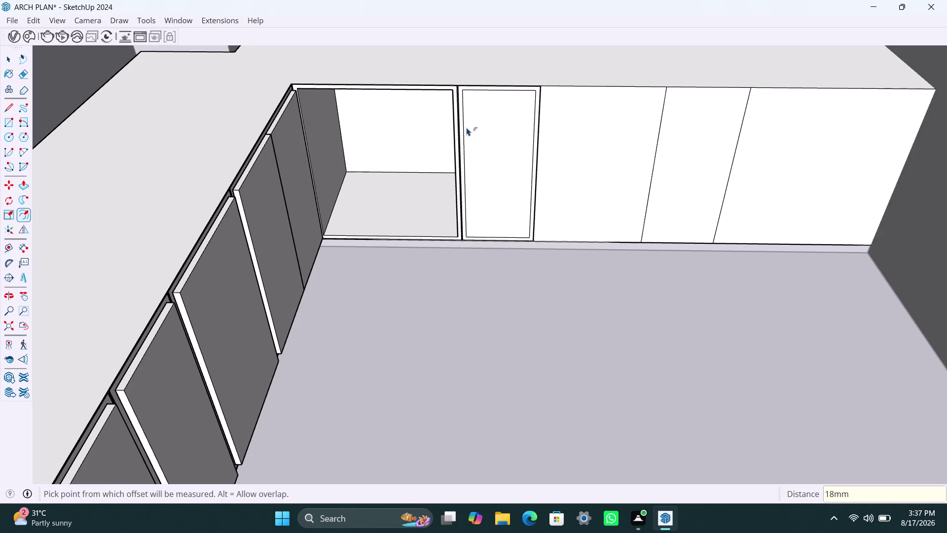
Inset the third cabinet front's outline by 2.5mm, then by 18mm.
key(space)
click(571, 139)
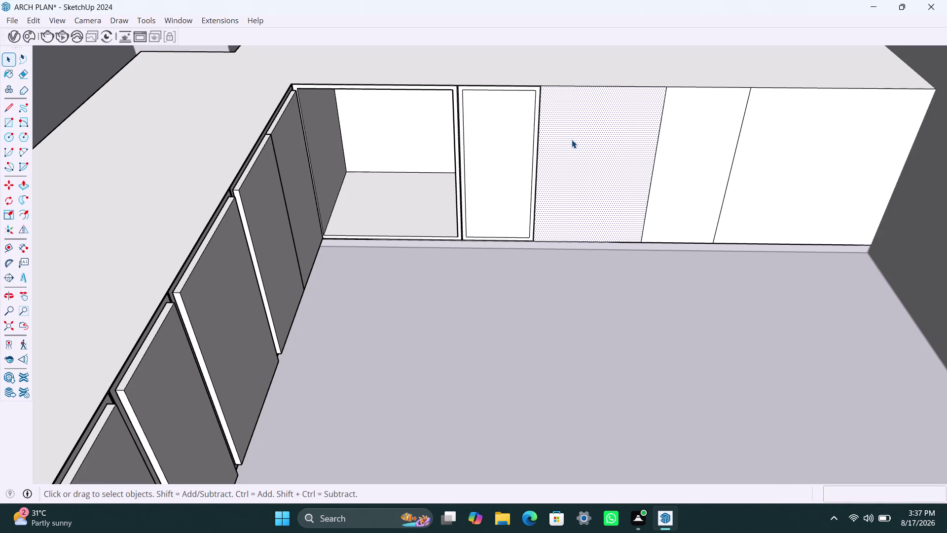
key(f)
click(561, 129)
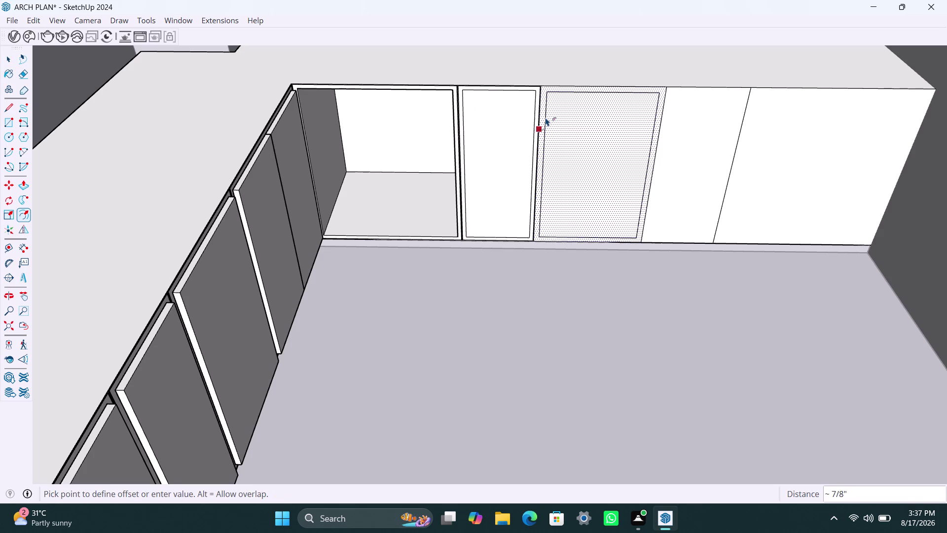
text(2.5mm)
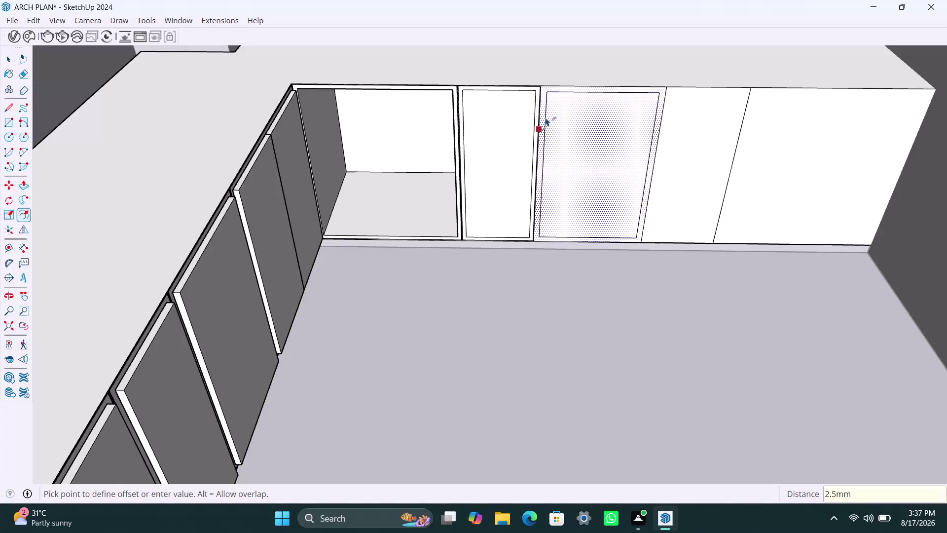
key(Return)
click(572, 113)
text(1)
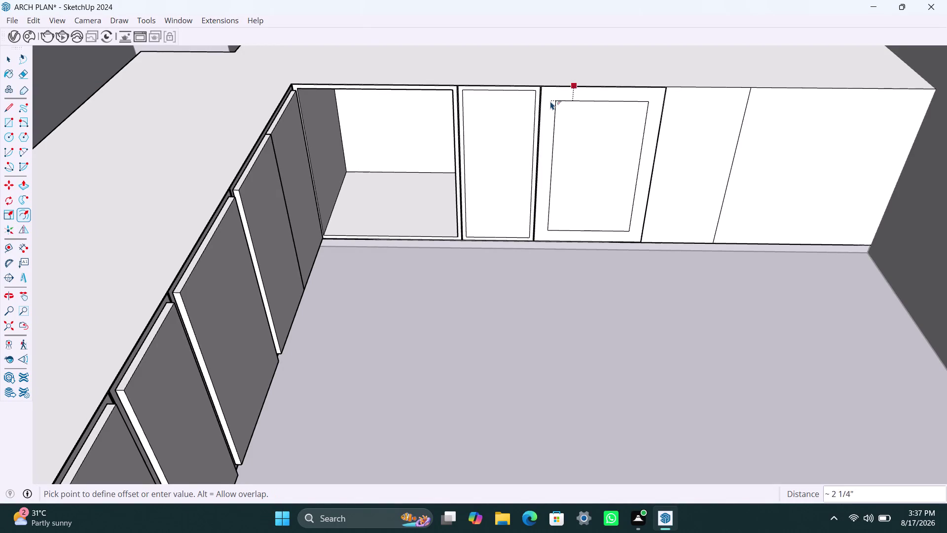
text(8mm)
key(Return)
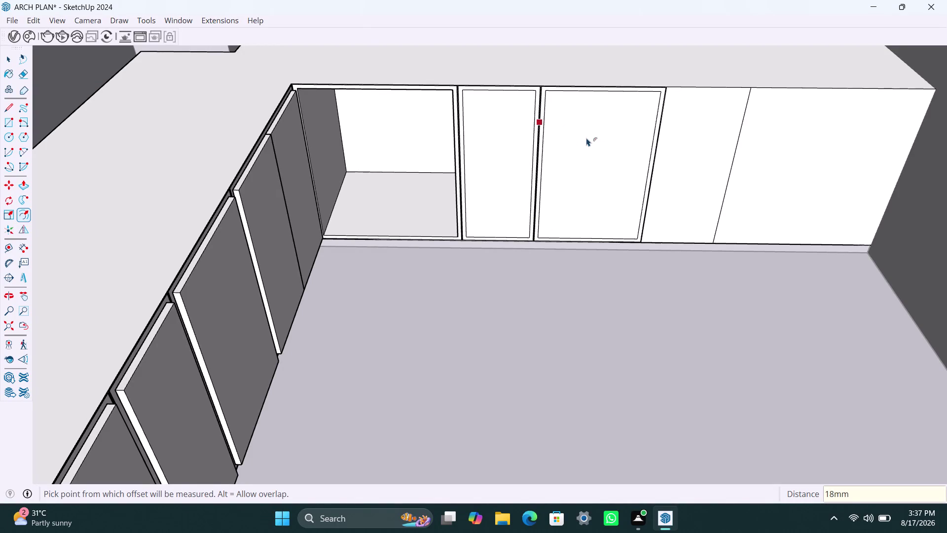
Push the narrow cabinet's inner face back into a recess.
key(space)
click(508, 179)
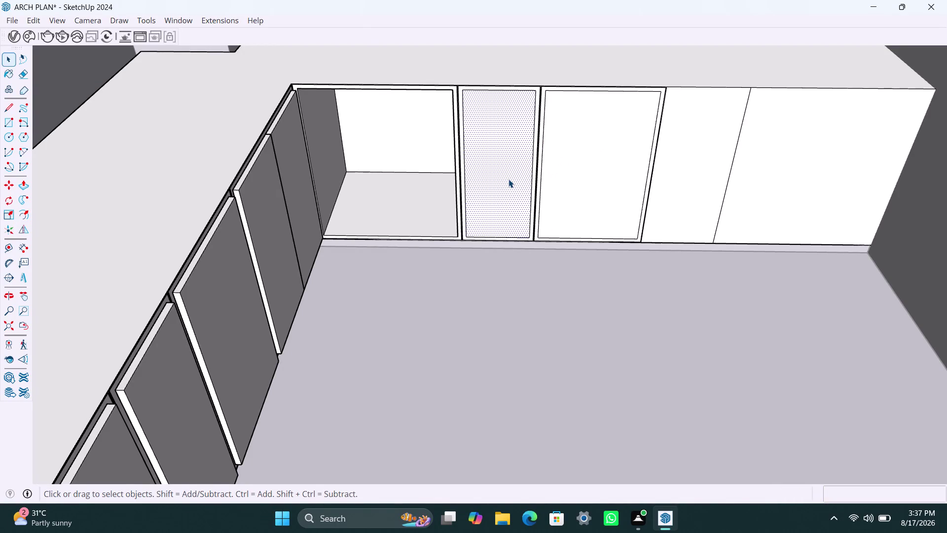
key(p)
click(508, 179)
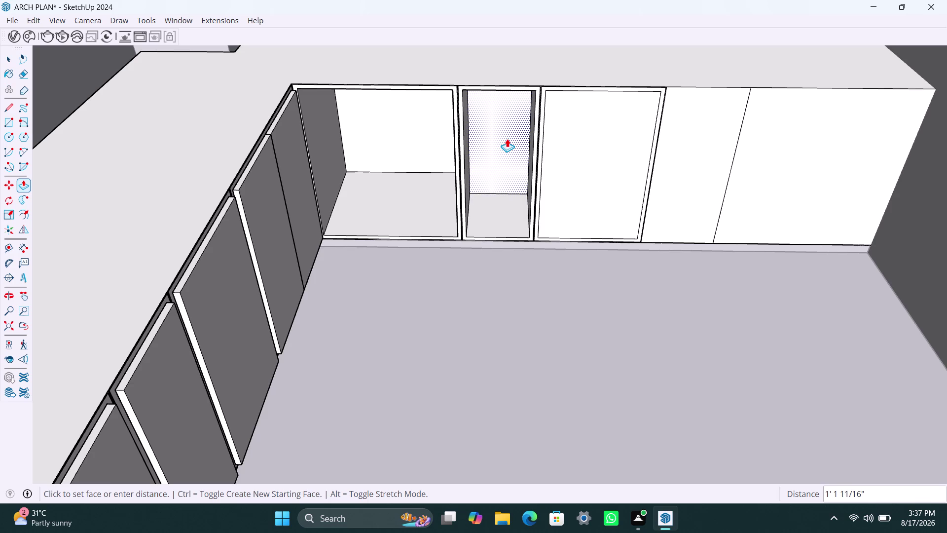
click(512, 119)
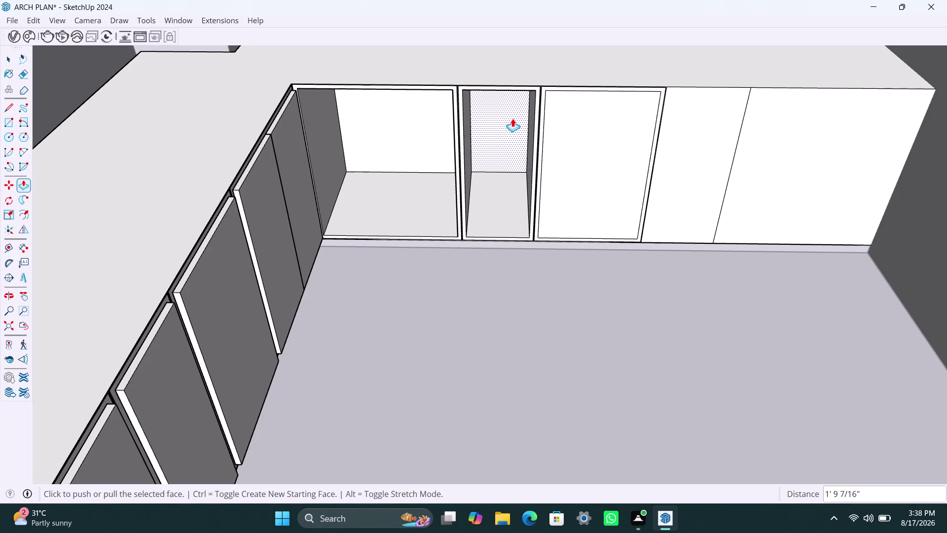
Orbit around the base cabinet run and select the third front's inset centre panel.
scroll(down, 3)
middle_drag(537, 233, 528, 266)
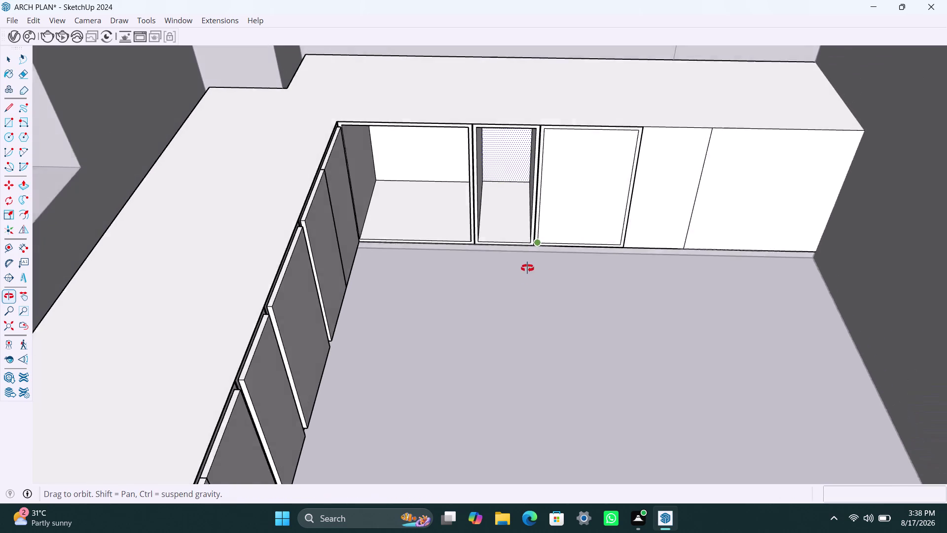
middle_drag(527, 266, 465, 448)
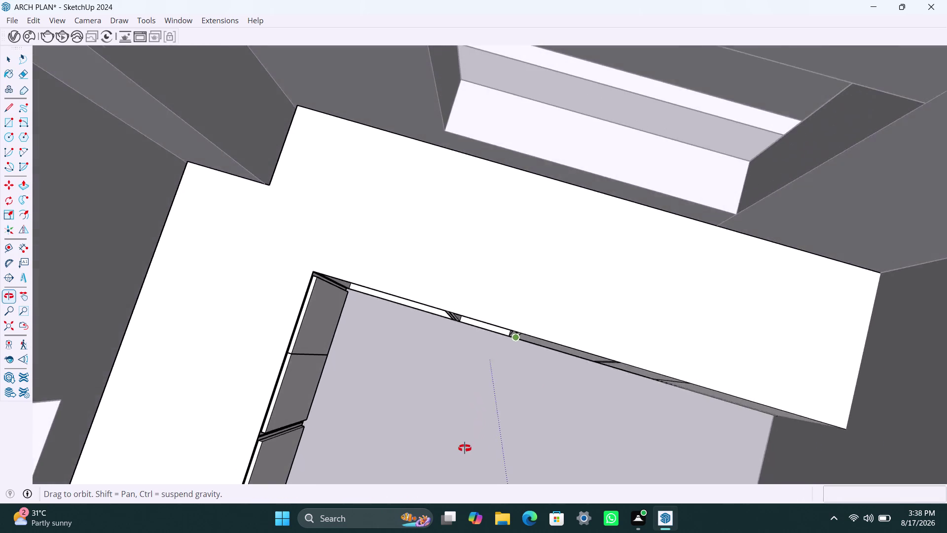
middle_drag(465, 448, 524, 271)
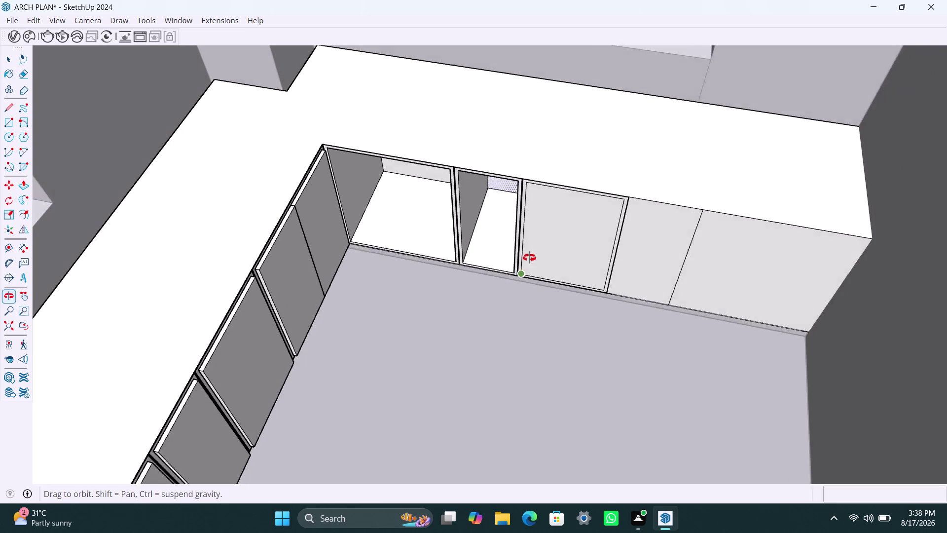
middle_drag(524, 270, 531, 250)
key(space)
click(576, 206)
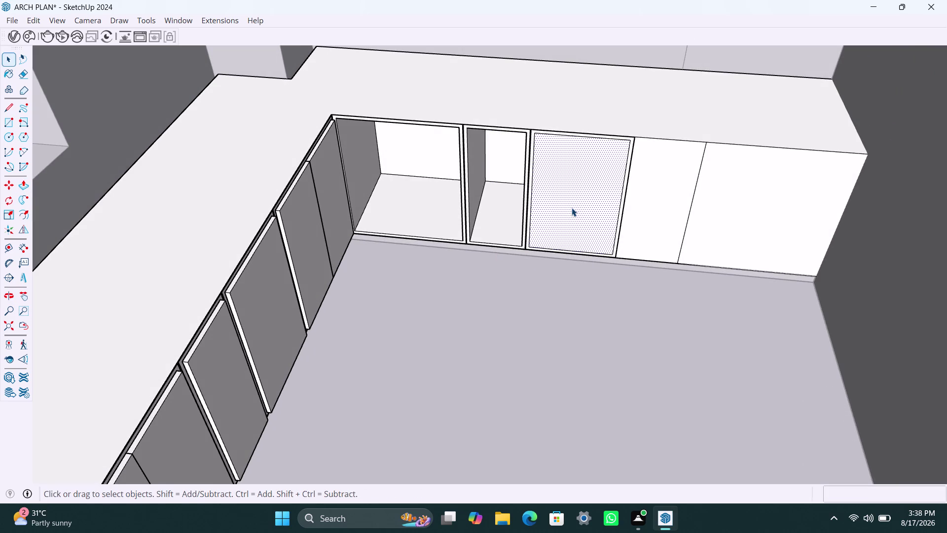
Push the third front's centre panel back to open its cabinet bay.
key(p)
click(572, 207)
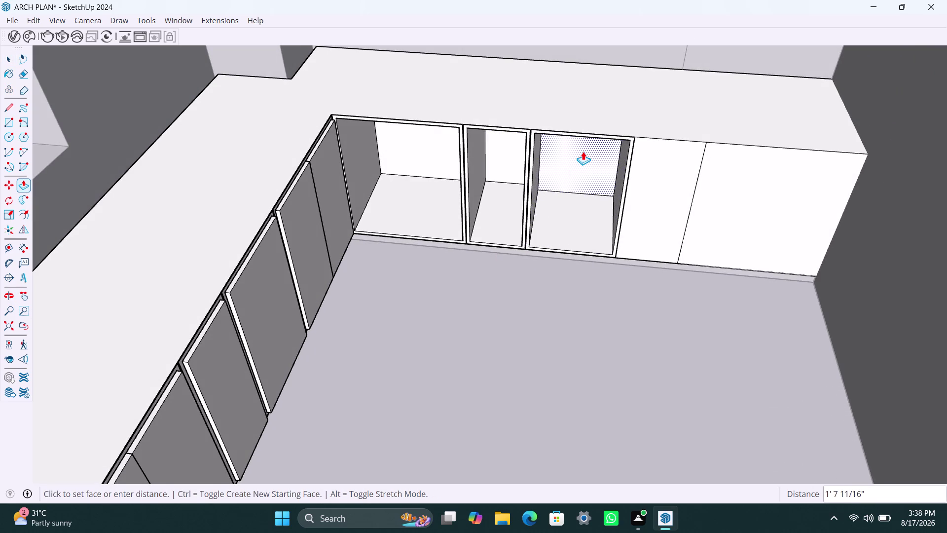
click(585, 148)
key(space)
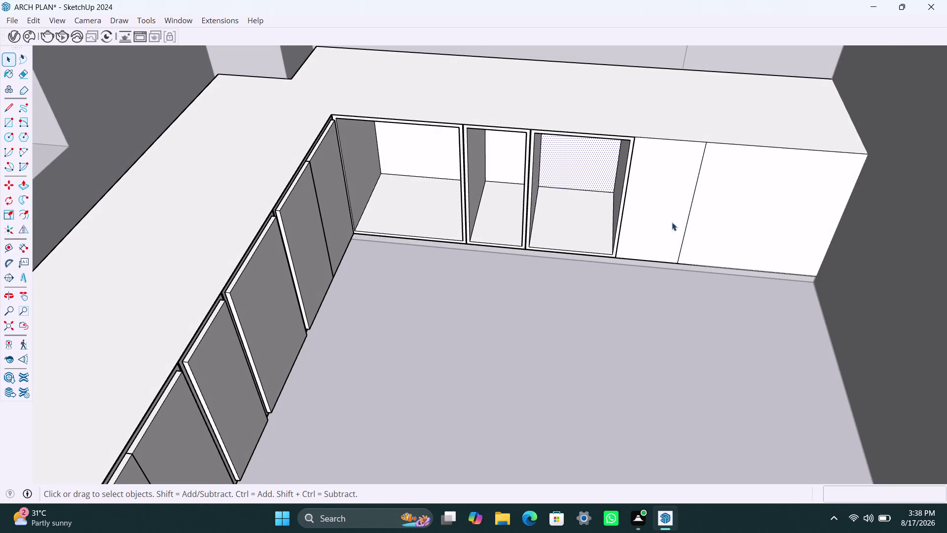
Inset the fourth cabinet front by 2.5mm, then add an 18mm border.
click(656, 210)
key(f)
click(637, 195)
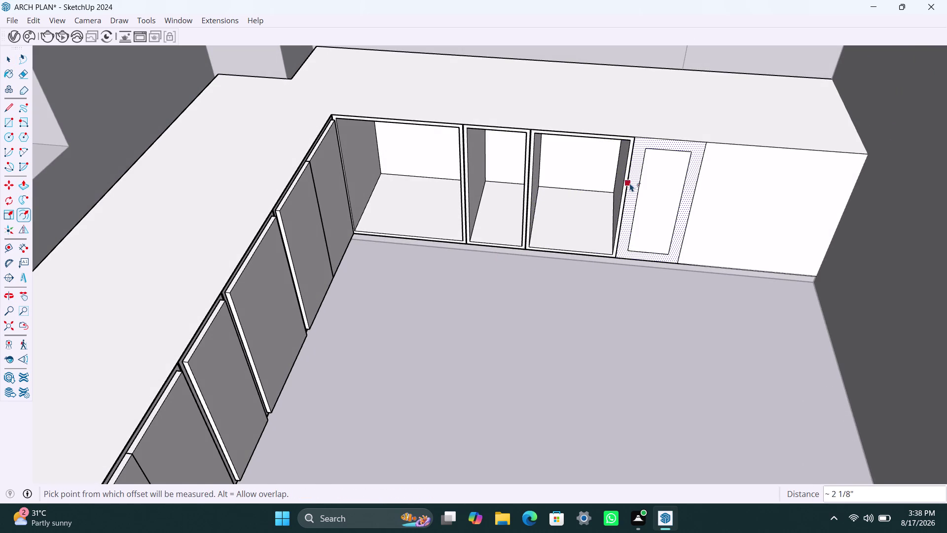
text(2.5mm)
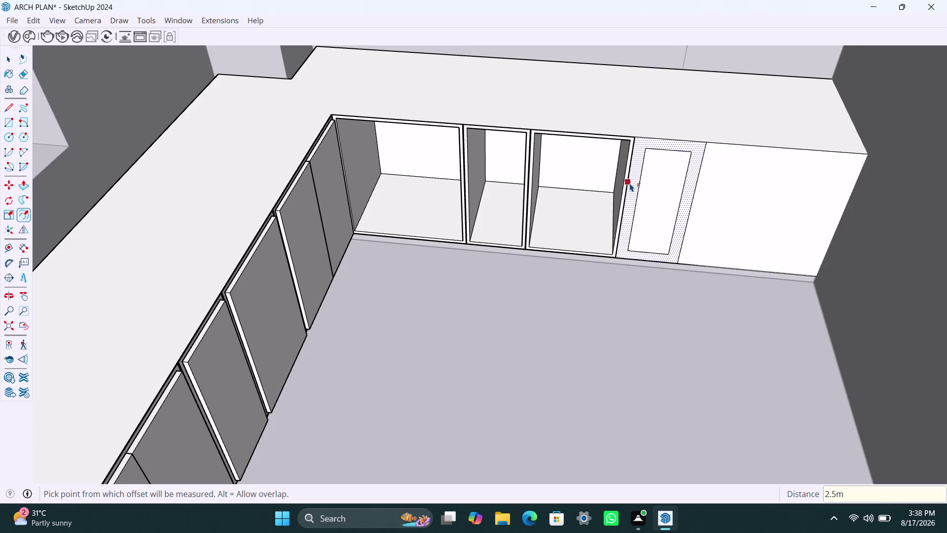
key(Return)
click(639, 188)
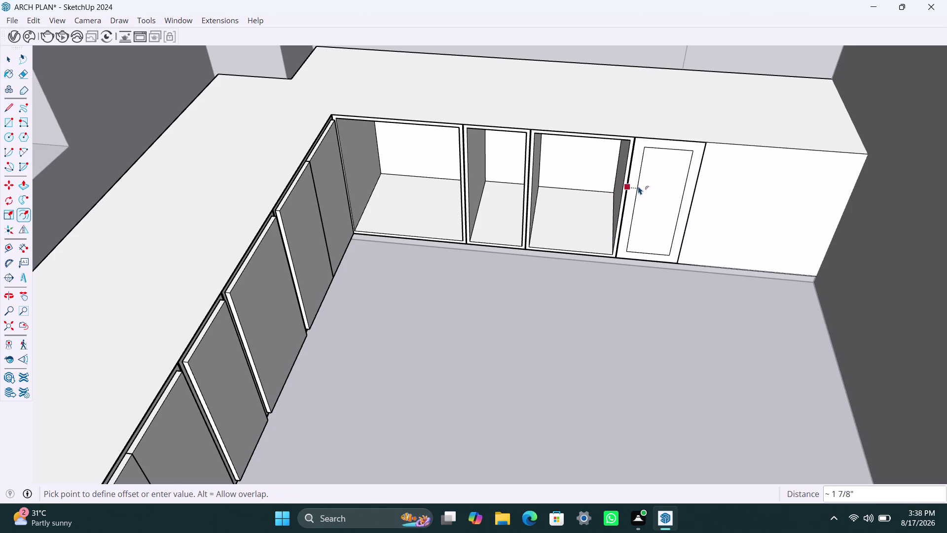
text(18mm)
key(Return)
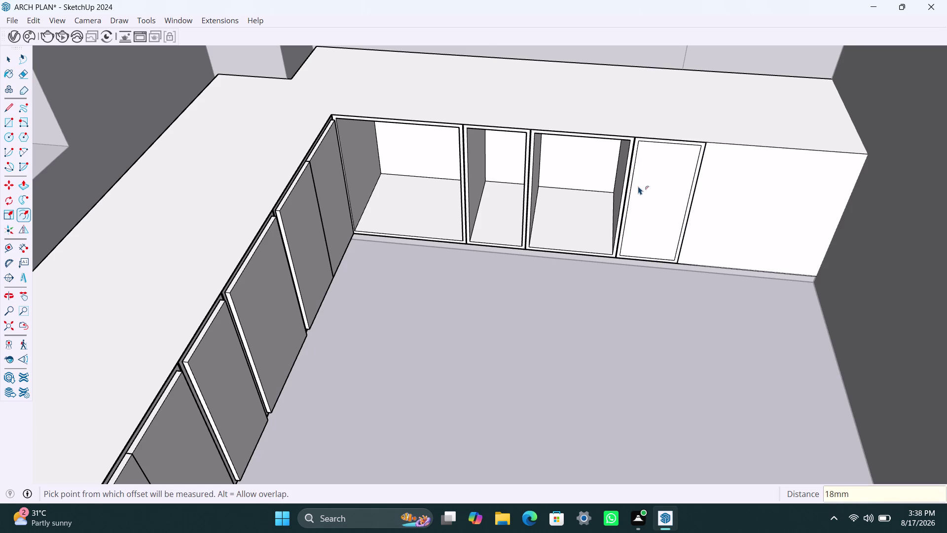
Select the fourth front's centre panel and begin pushing it back.
key(space)
click(656, 199)
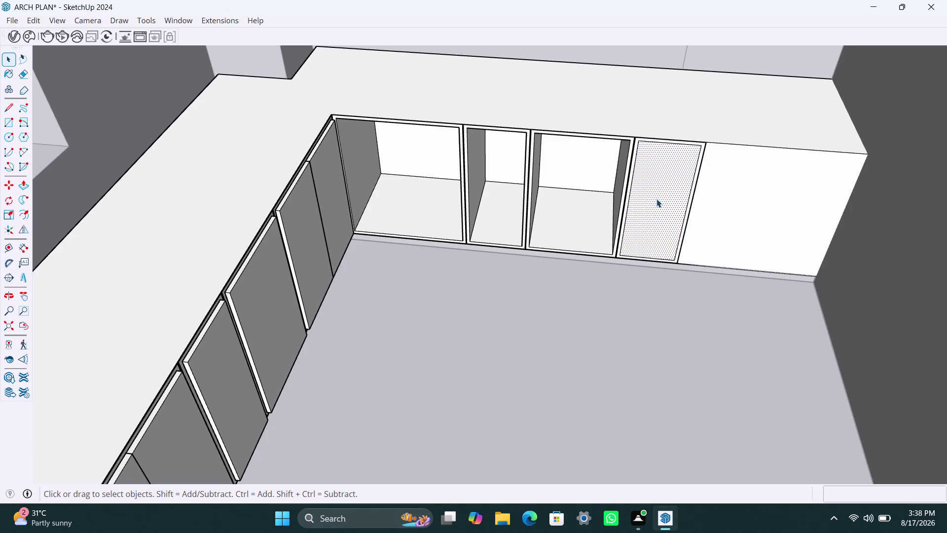
key(p)
click(656, 199)
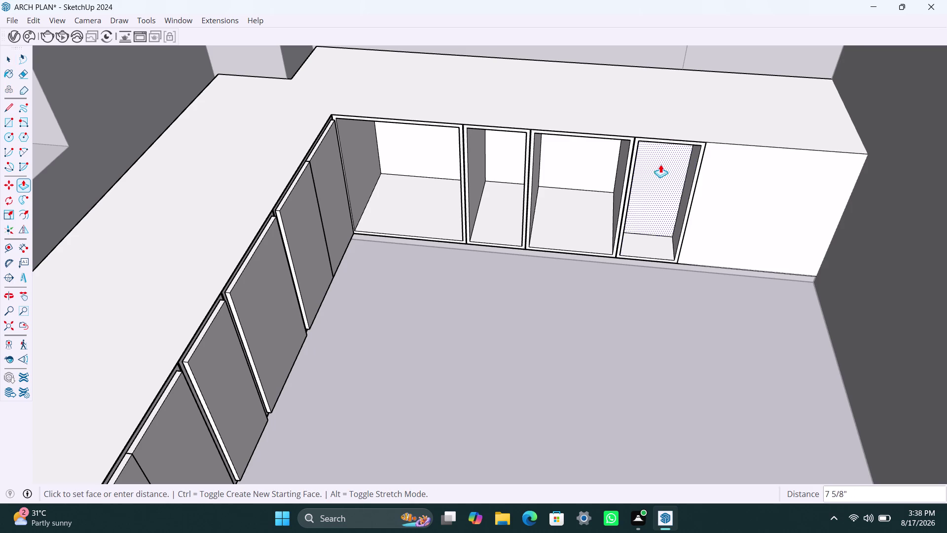
scroll(down, 3)
middle_drag(660, 152, 652, 117)
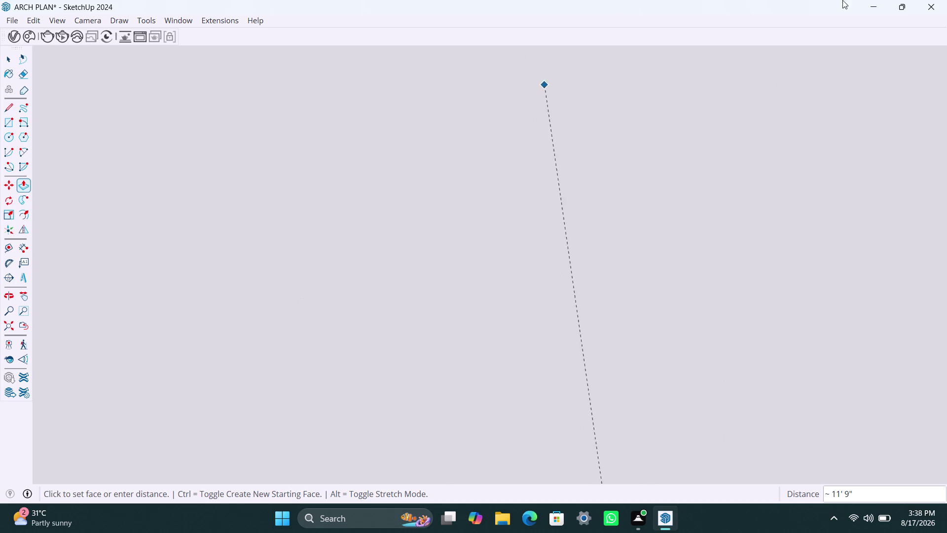
Zoom to extents, reorient, and set the fourth bay's recess depth.
click(4, 322)
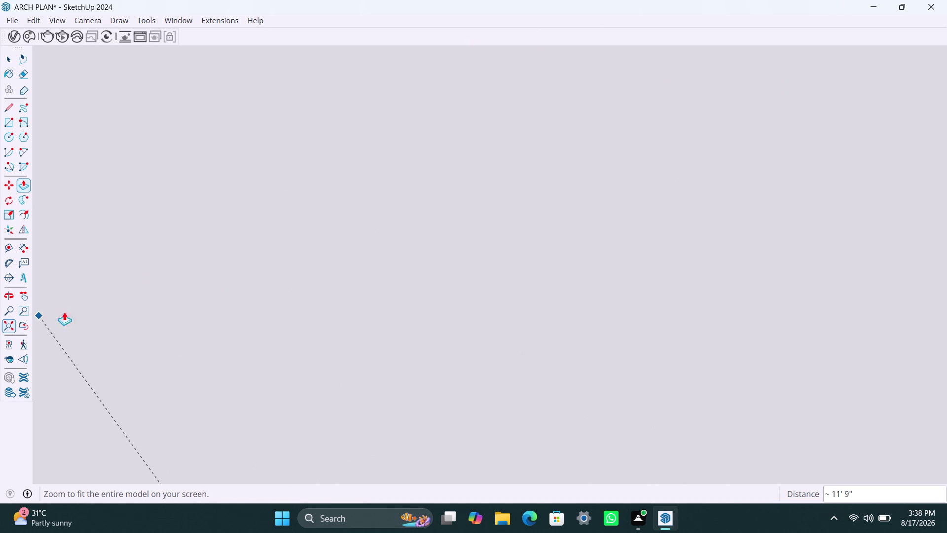
scroll(up, 3)
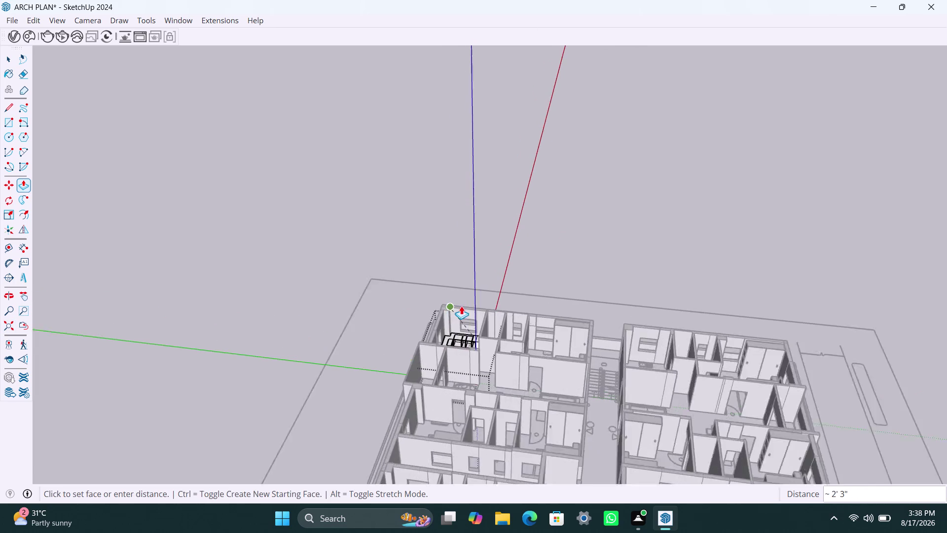
scroll(up, 3)
middle_drag(481, 378, 519, 349)
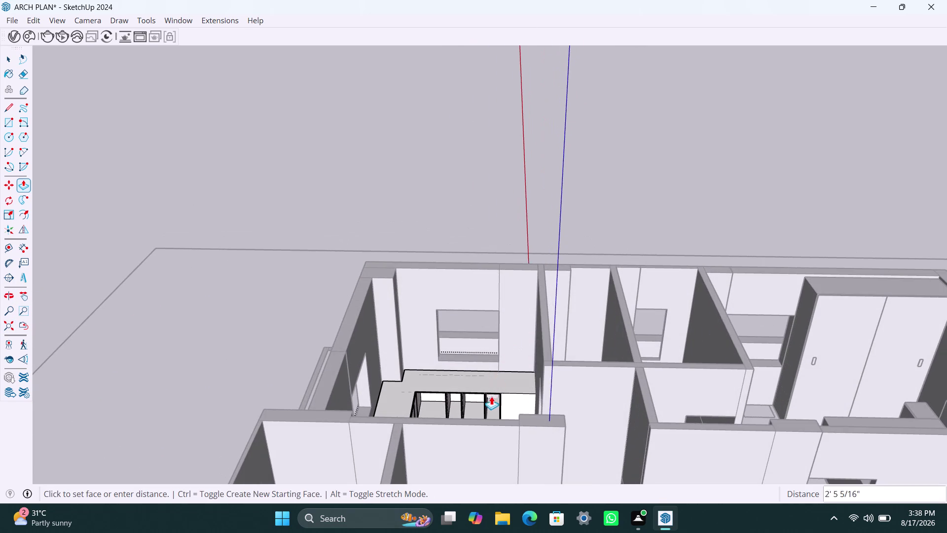
scroll(up, 3)
scroll(up, 3)
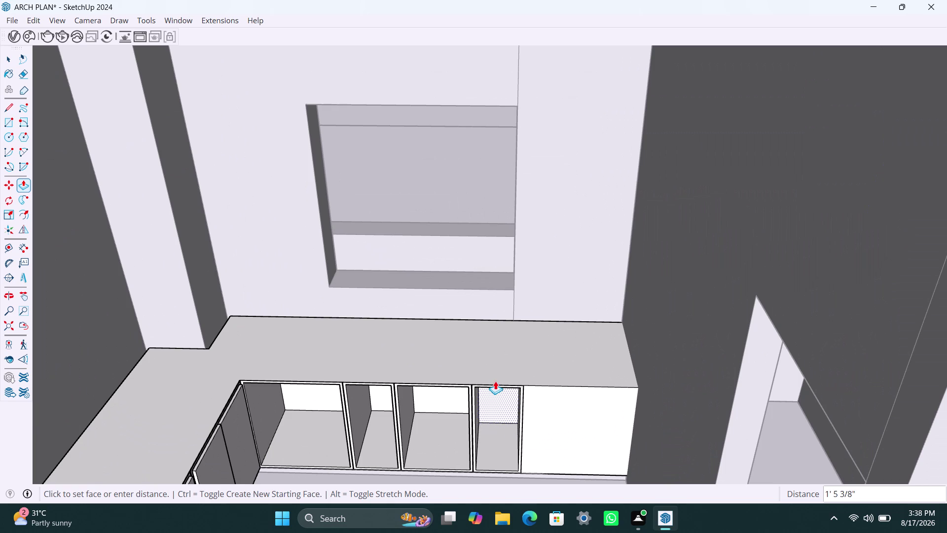
click(495, 374)
key(space)
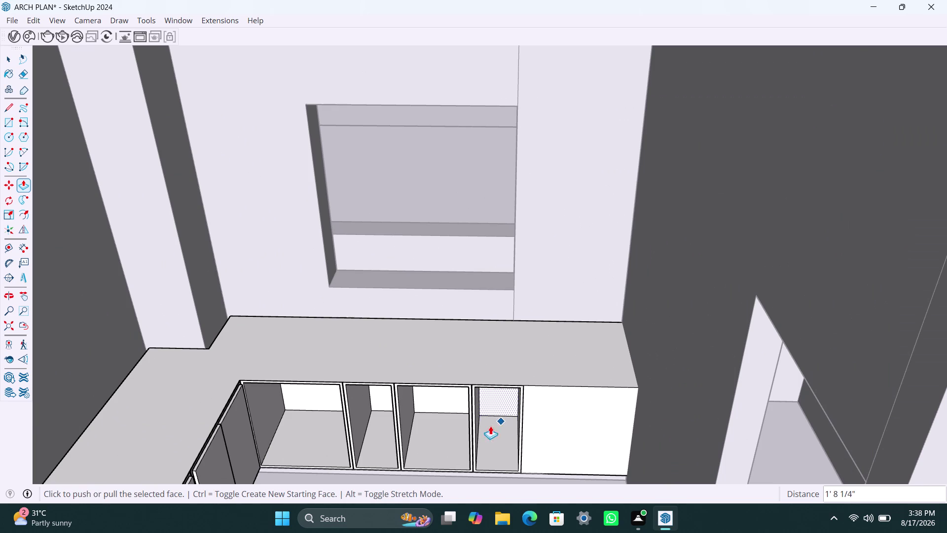
click(551, 424)
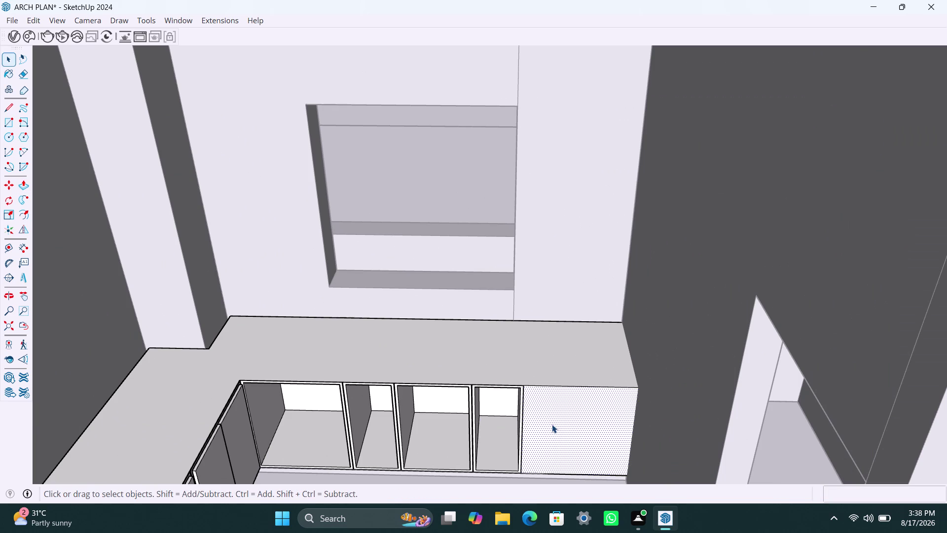
Inset the end cabinet front by 2.5mm, then add an 18mm border.
key(f)
click(551, 425)
text(2)
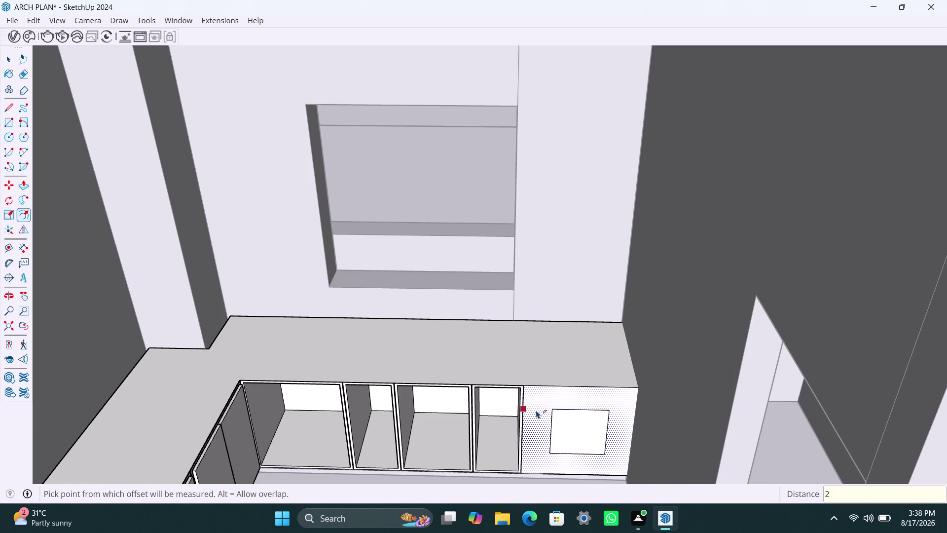
text(.5mm)
key(Return)
click(535, 408)
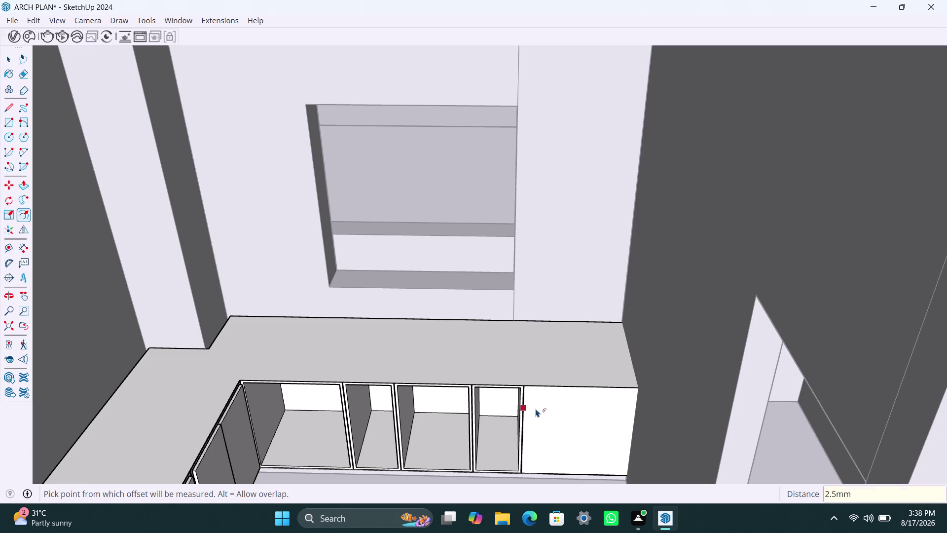
text(18mm)
key(Return)
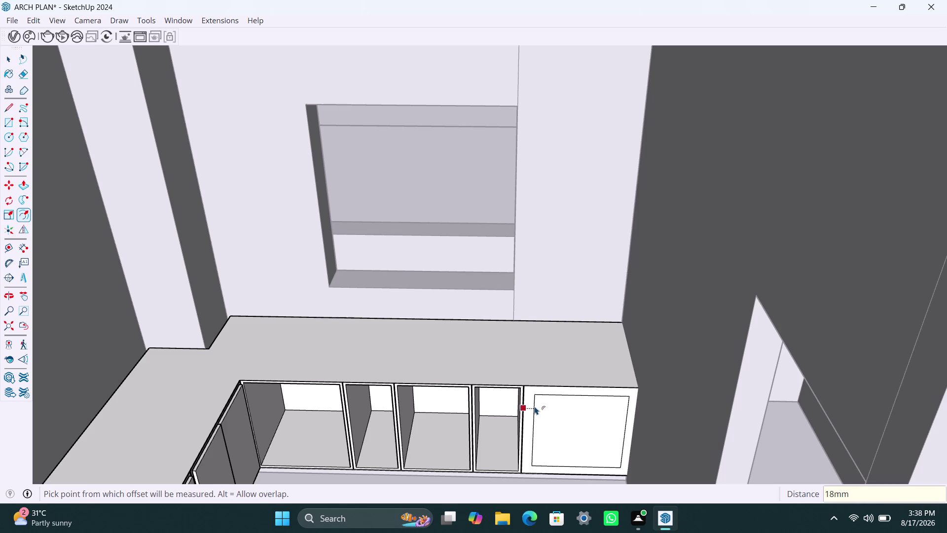
Push the end front's centre panel back into an open bay.
key(space)
click(550, 417)
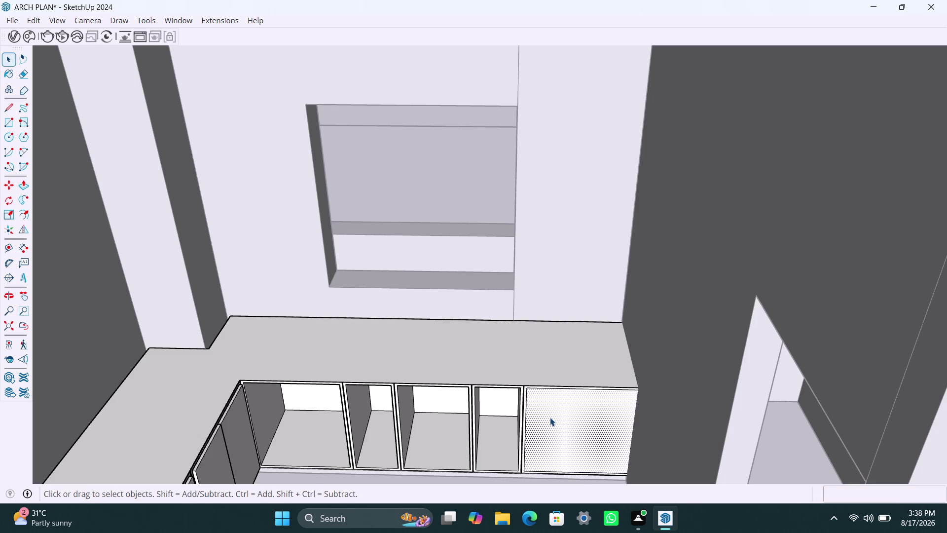
key(p)
click(550, 418)
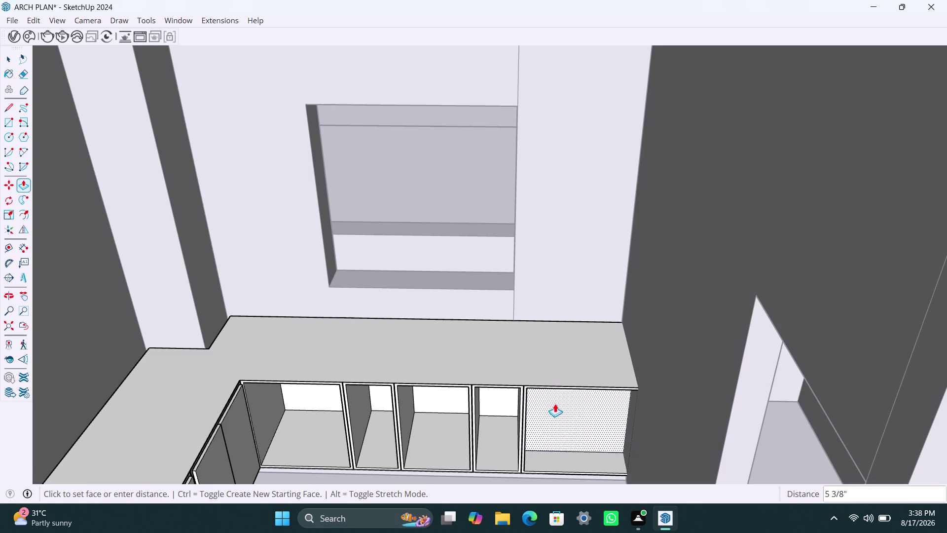
scroll(down, 3)
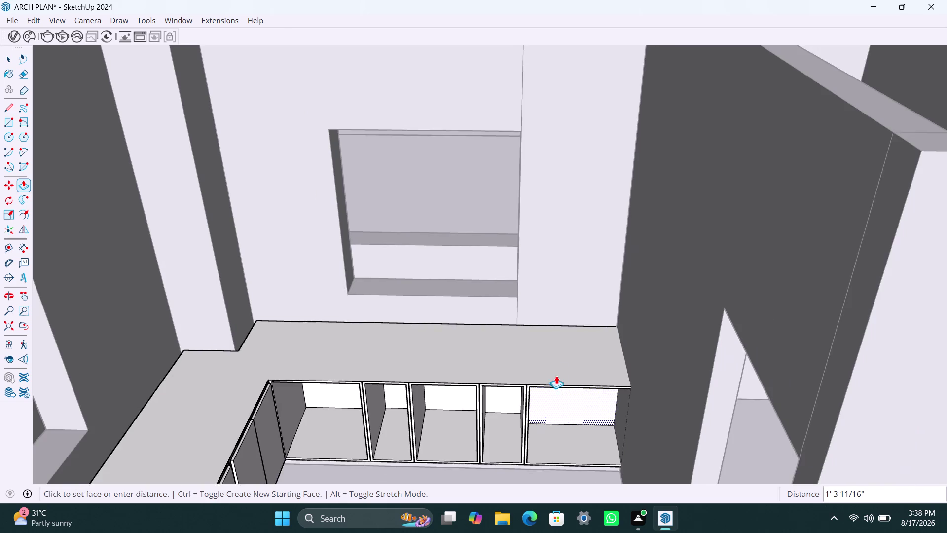
middle_drag(558, 373, 562, 356)
middle_drag(562, 356, 543, 397)
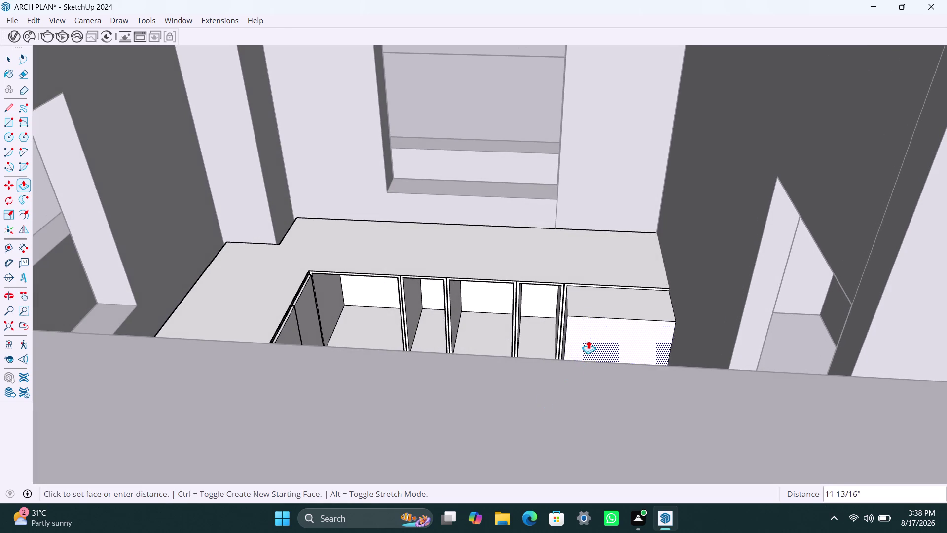
scroll(up, 3)
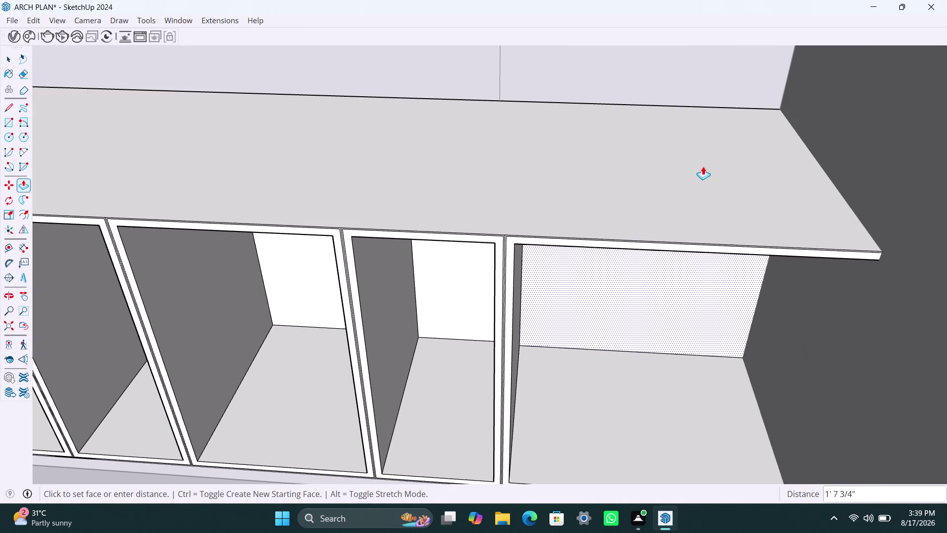
click(703, 166)
key(space)
scroll(down, 3)
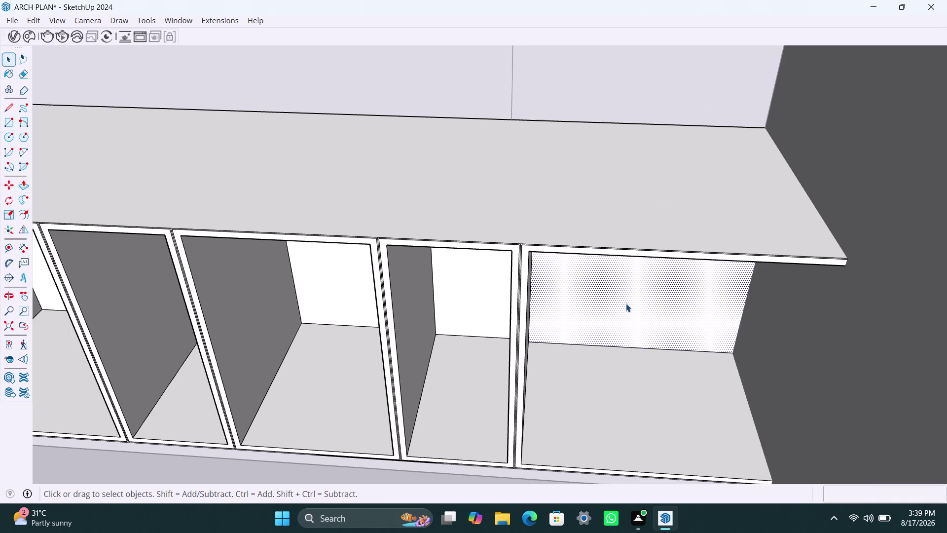
scroll(down, 3)
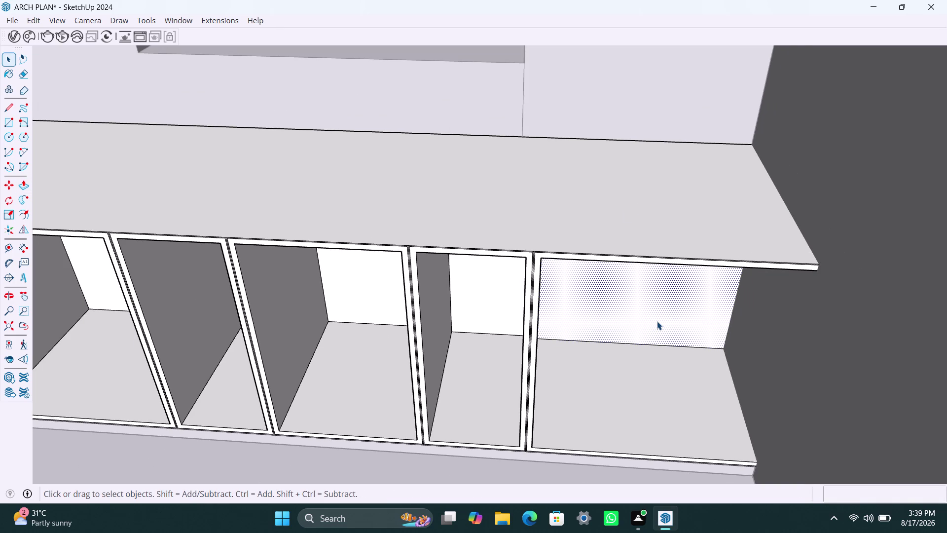
scroll(down, 3)
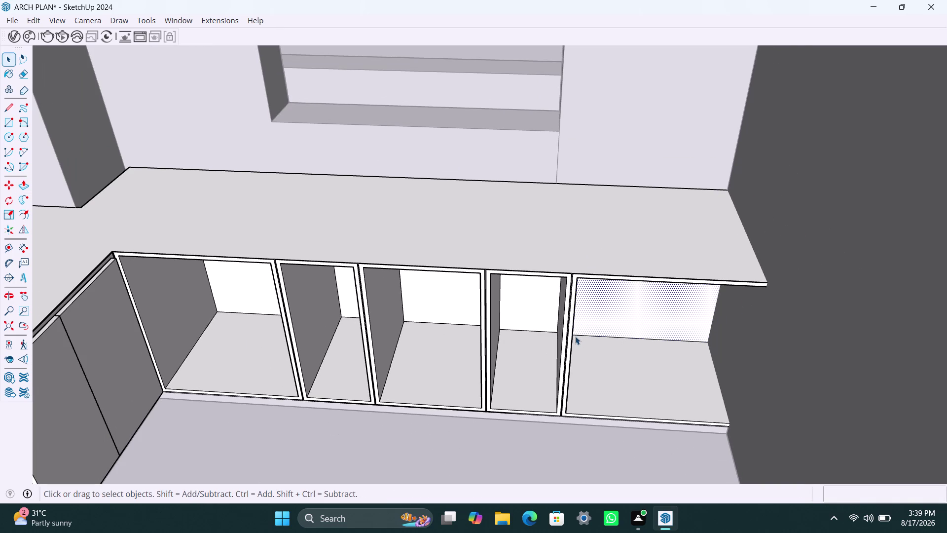
key(ctrl+z)
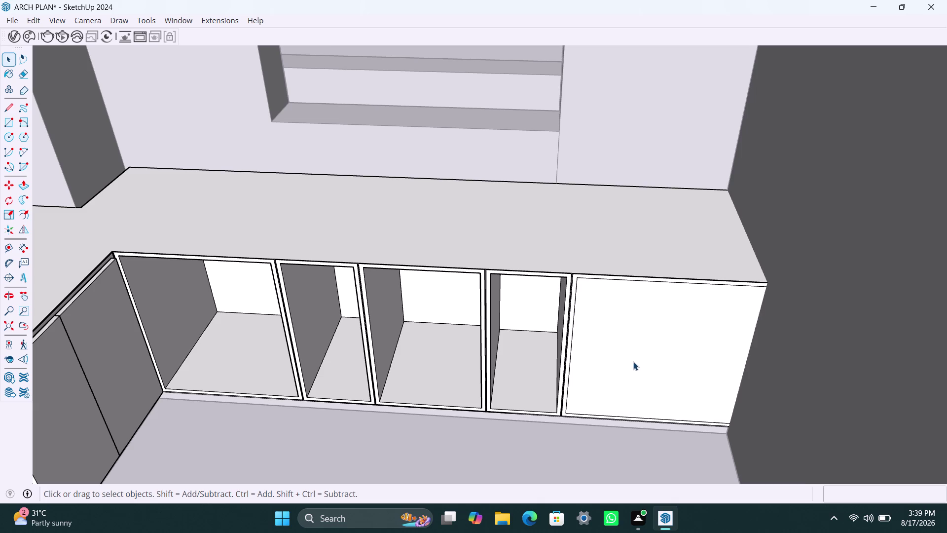
key(ctrl+z)
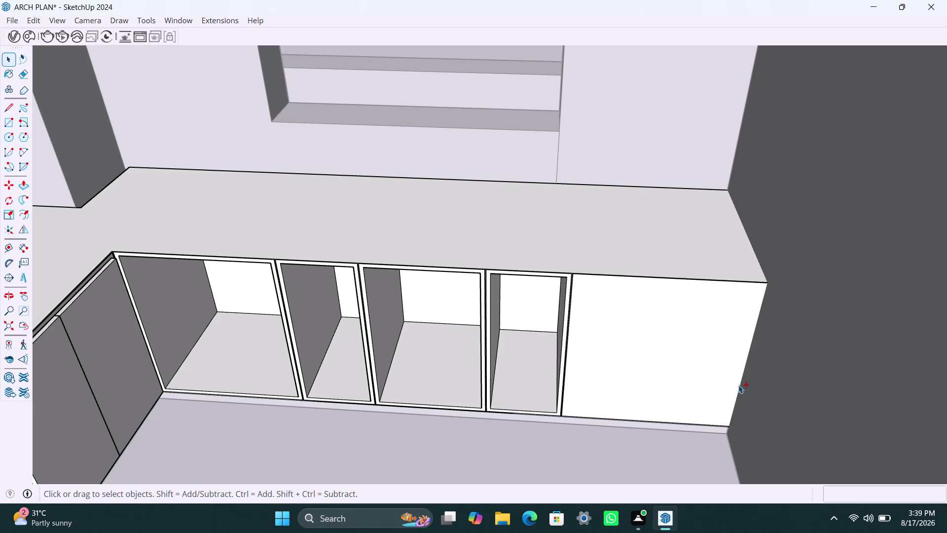
click(761, 304)
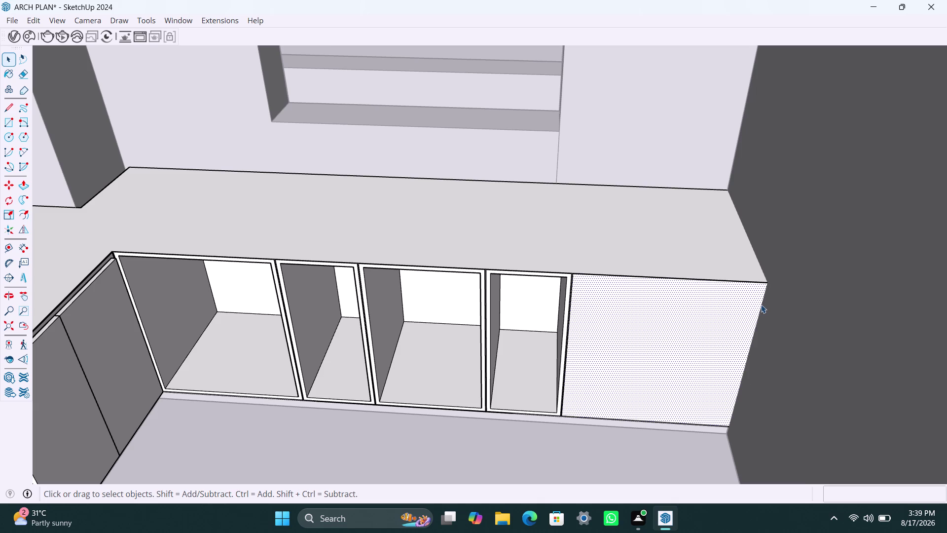
double_click(761, 305)
click(761, 304)
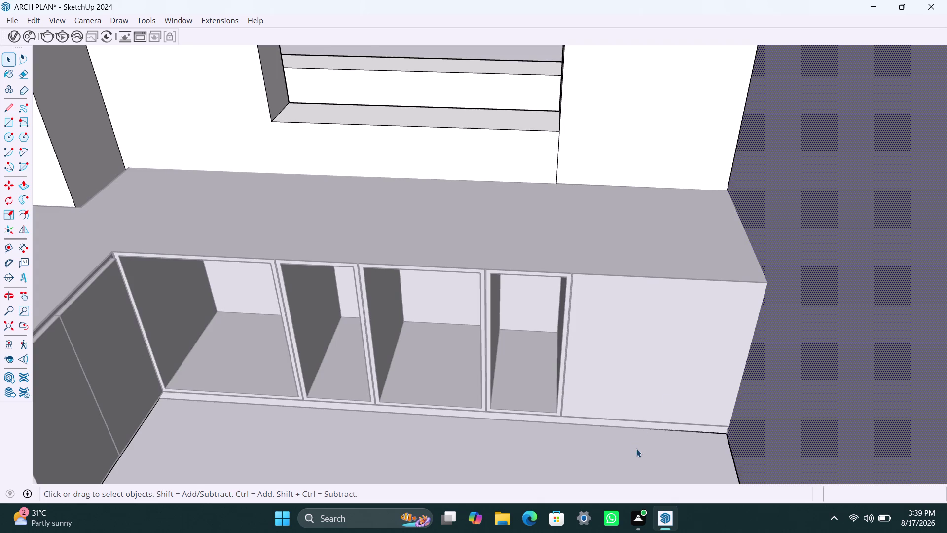
click(636, 449)
key(space)
click(461, 441)
key(space)
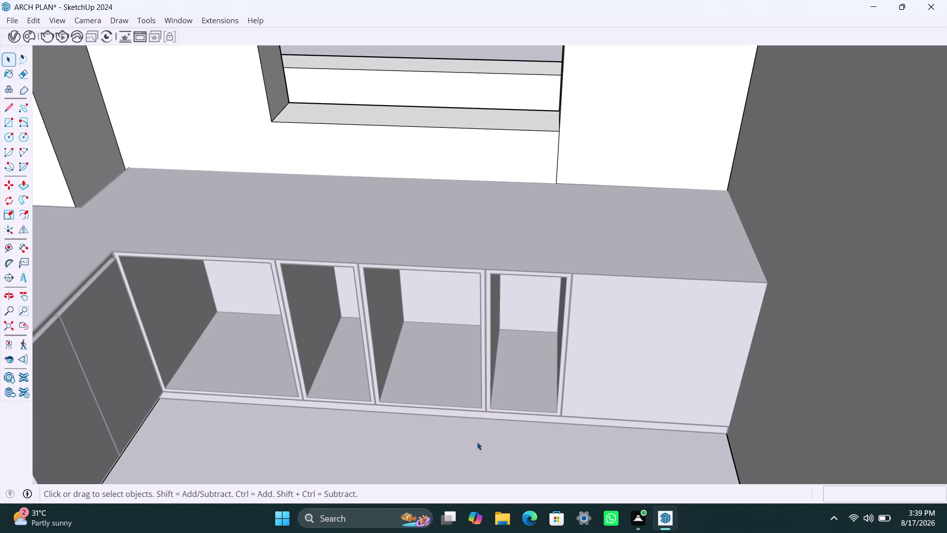
double_click(477, 441)
Select the thin vertical side strip beside the cabinet panel.
scroll(up, 3)
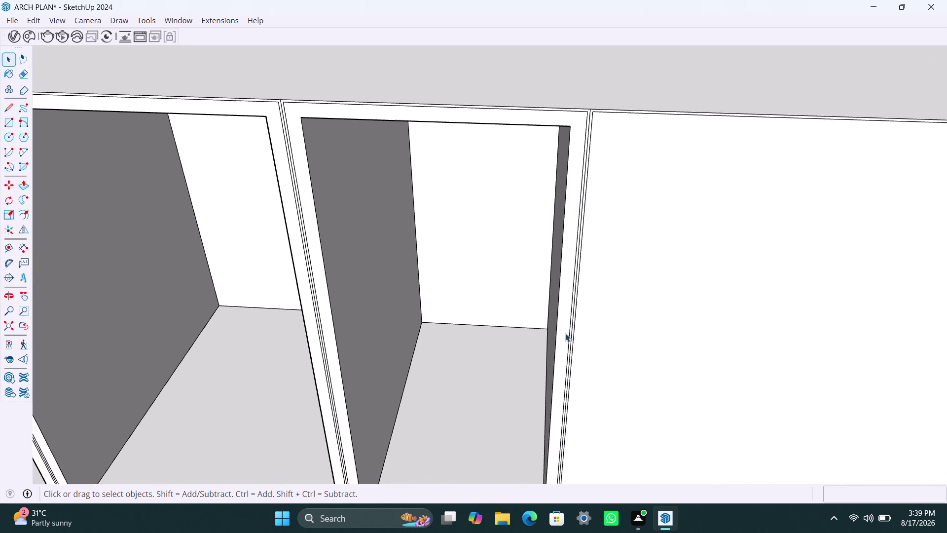
scroll(down, 3)
scroll(up, 3)
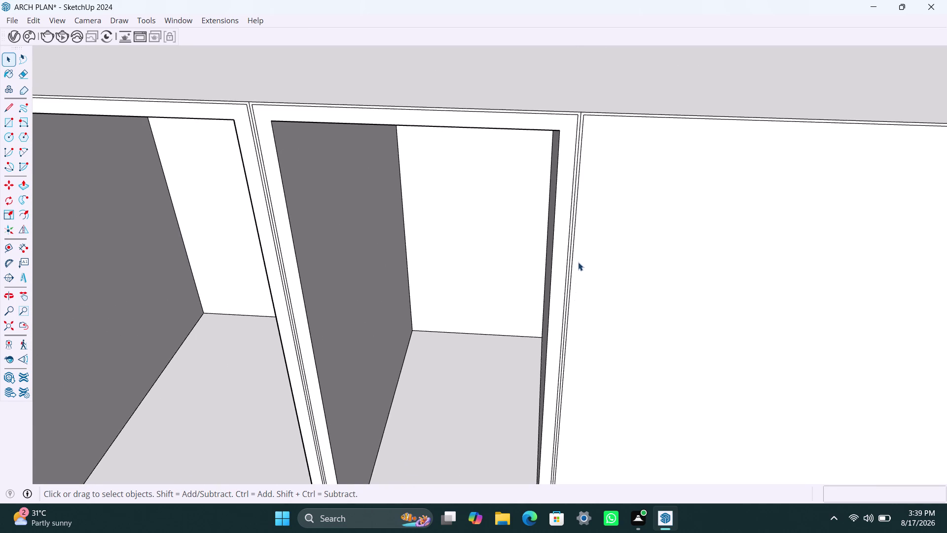
scroll(up, 3)
click(580, 147)
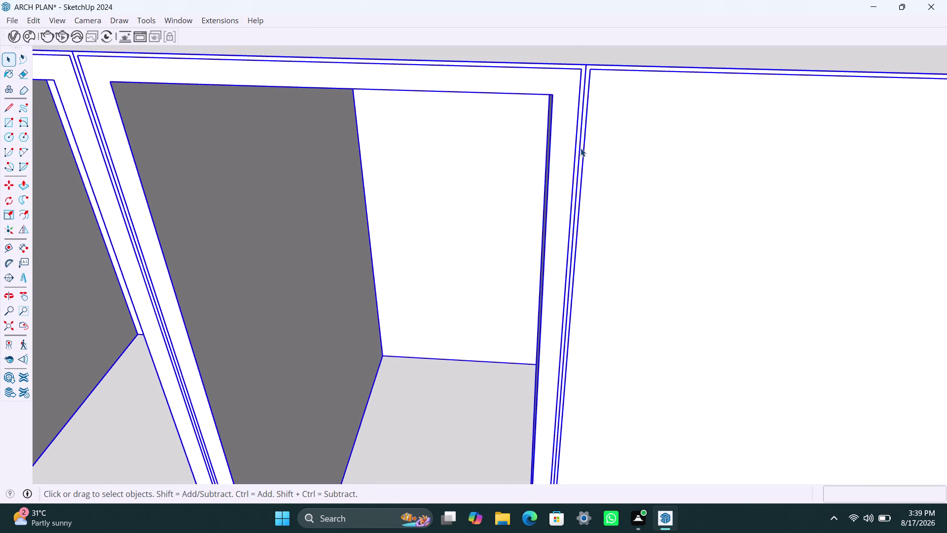
double_click(581, 148)
click(580, 148)
click(580, 150)
scroll(up, 3)
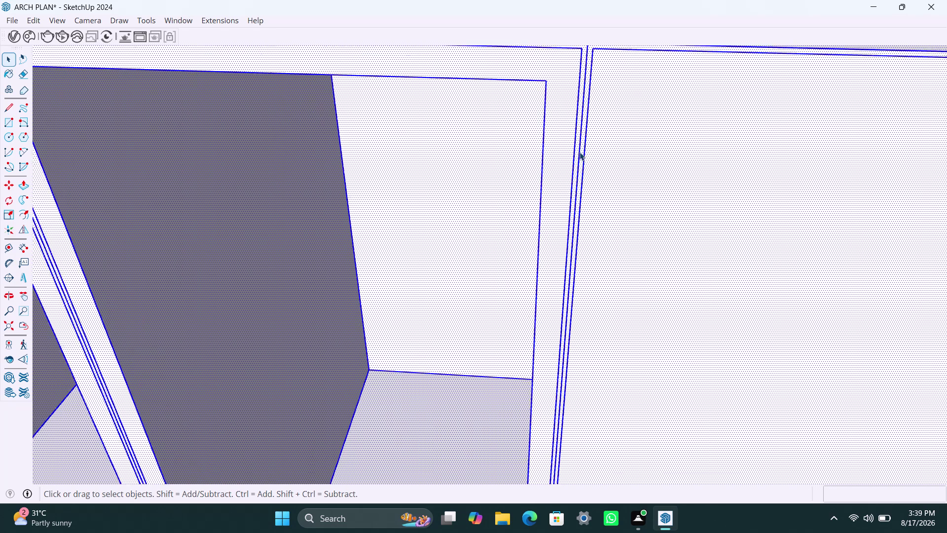
click(578, 152)
scroll(down, 3)
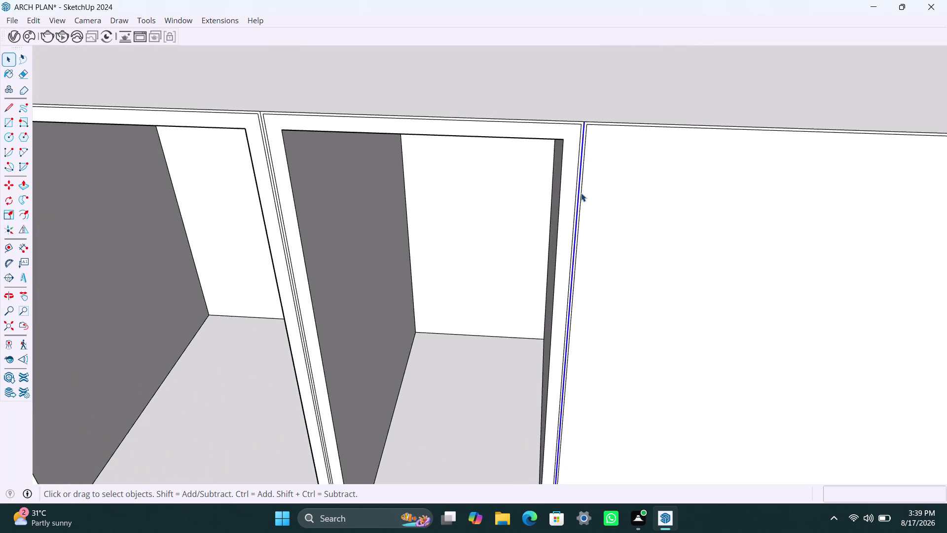
scroll(left, 3)
scroll(right, 3)
Copy the side strip to the right outer corner of the cabinet run.
key(m)
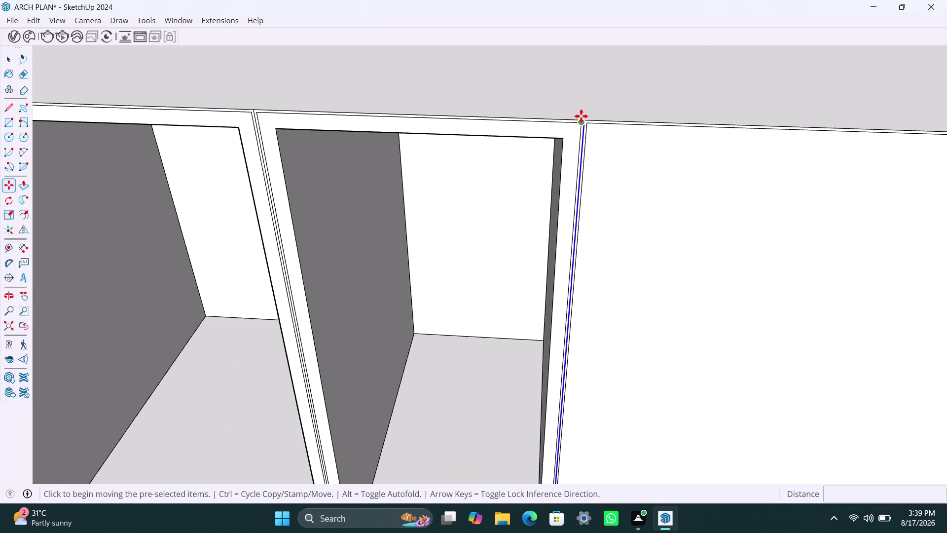
click(583, 117)
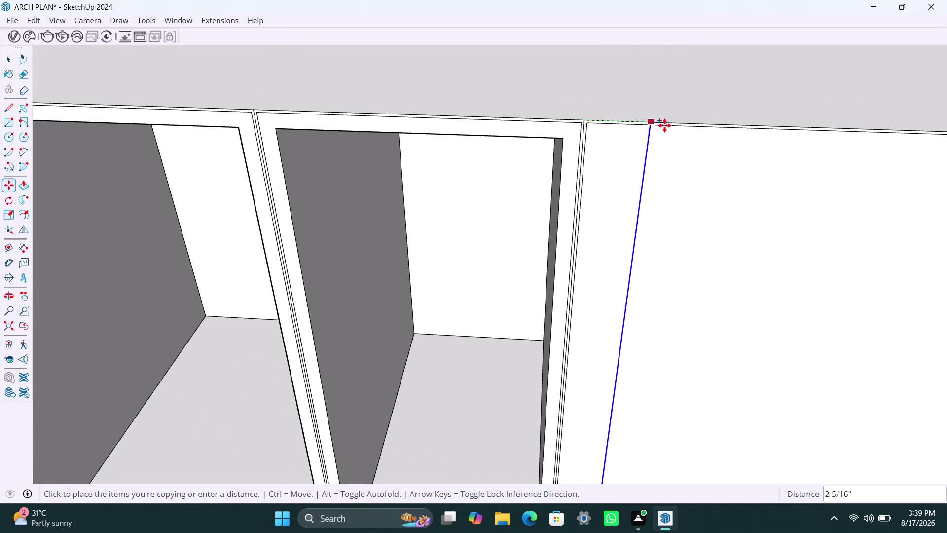
scroll(down, 3)
scroll(down, 3)
middle_drag(669, 125, 518, 111)
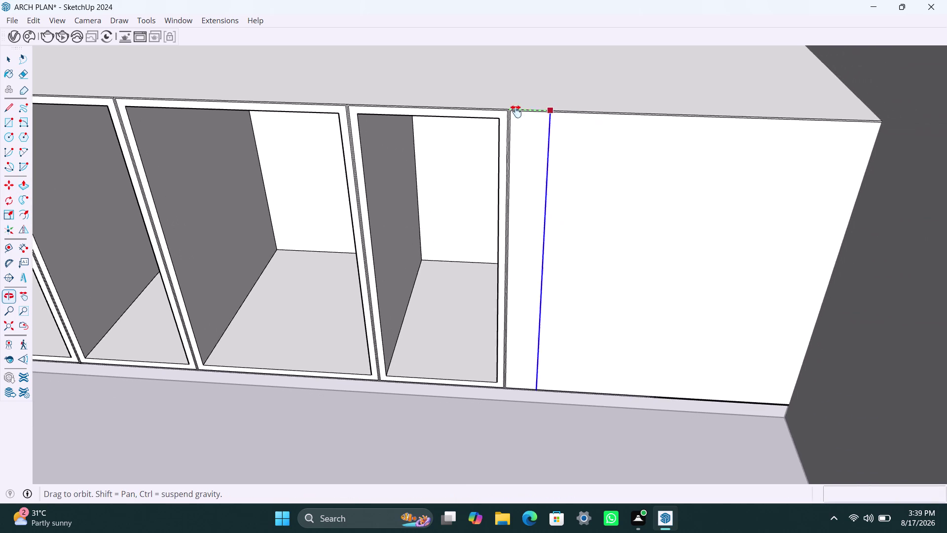
middle_drag(518, 111, 515, 111)
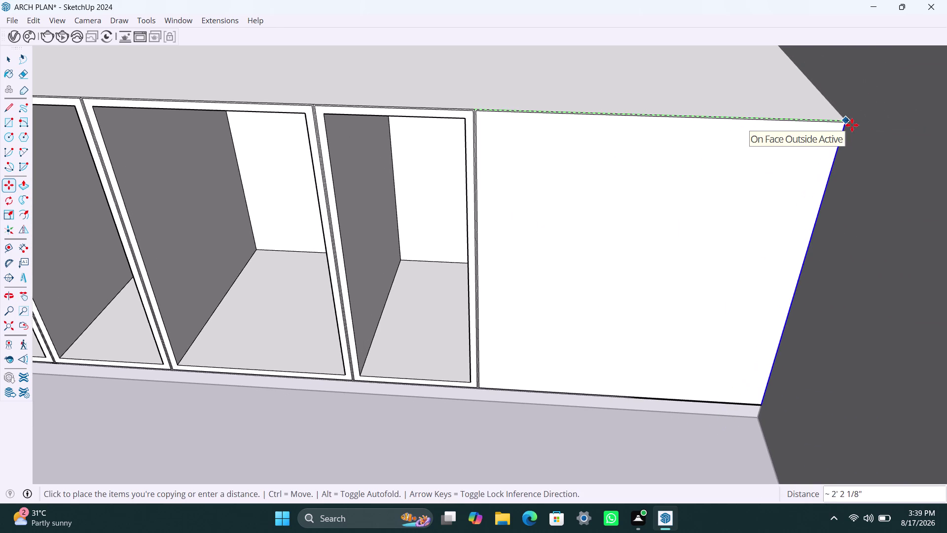
click(851, 125)
key(space)
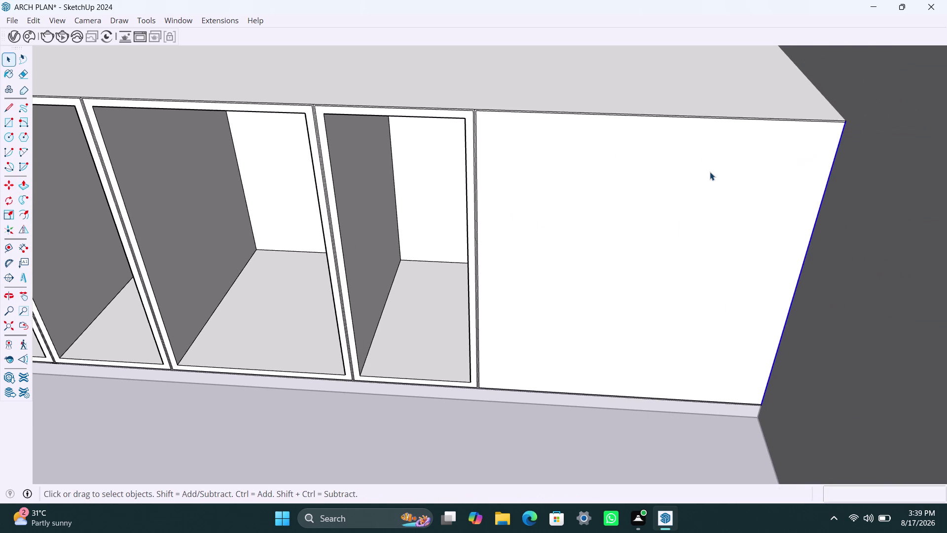
click(696, 170)
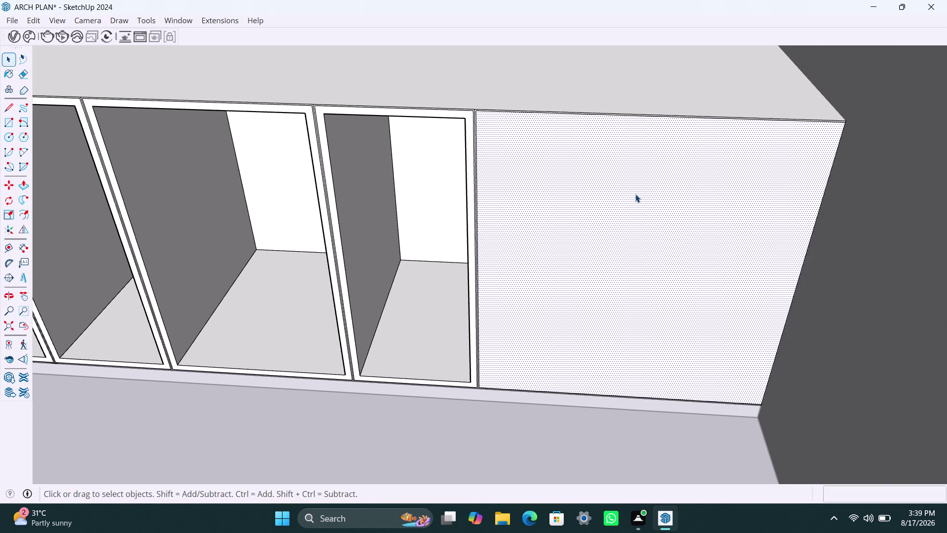
Delete the panel's left edge and two other stray edges around the end cabinet.
scroll(up, 3)
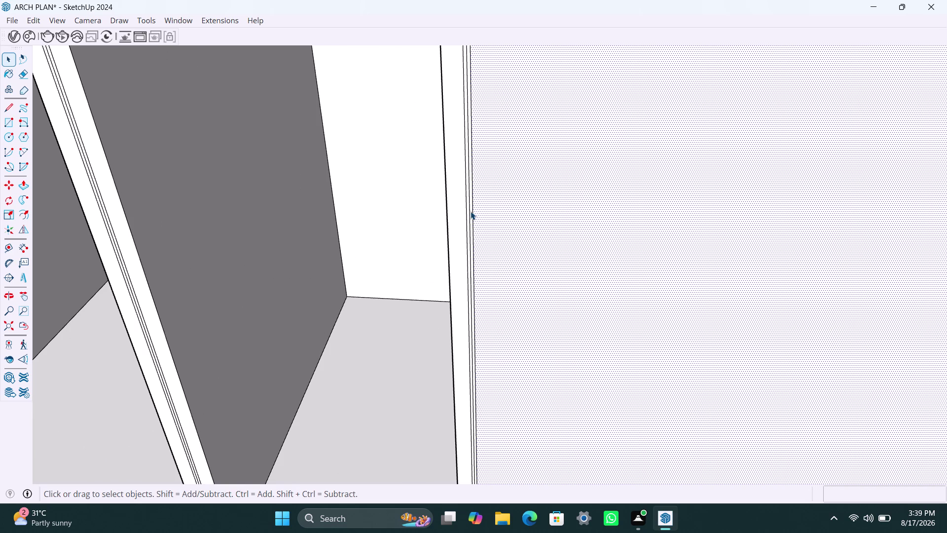
click(472, 209)
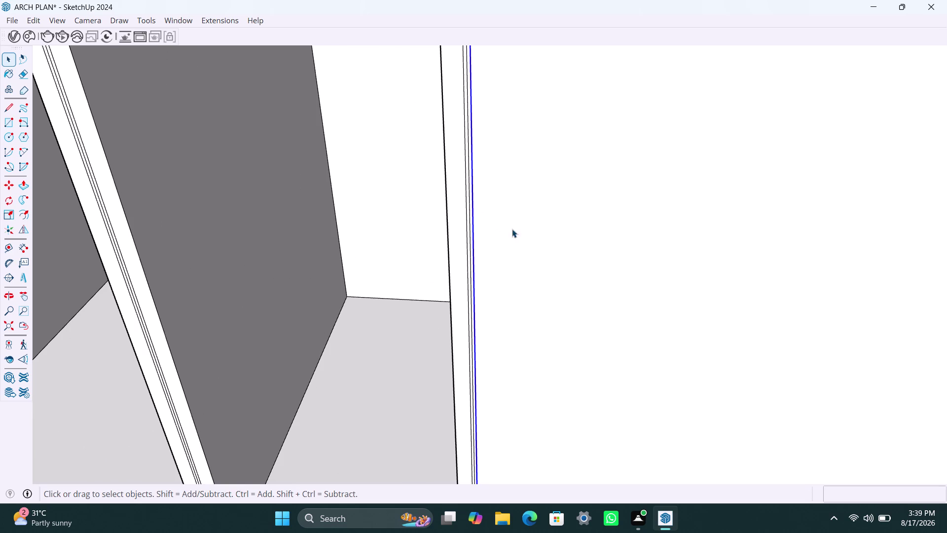
key(Delete)
scroll(down, 3)
middle_drag(637, 200, 631, 215)
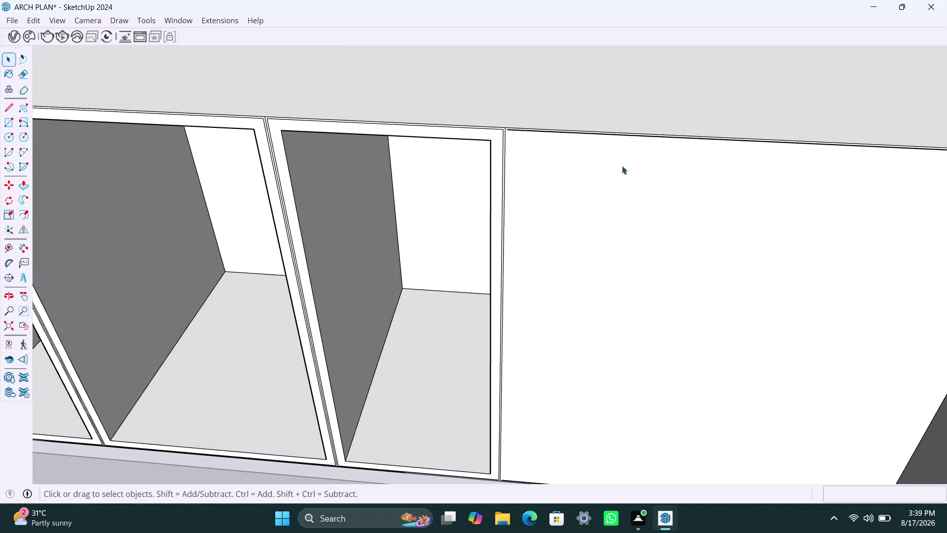
scroll(up, 3)
scroll(up, 3)
click(449, 115)
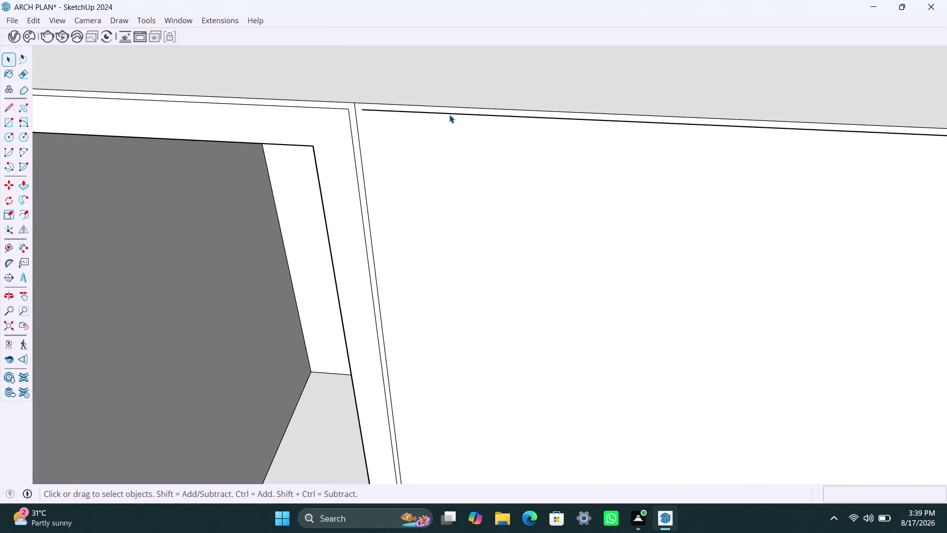
key(Delete)
scroll(down, 3)
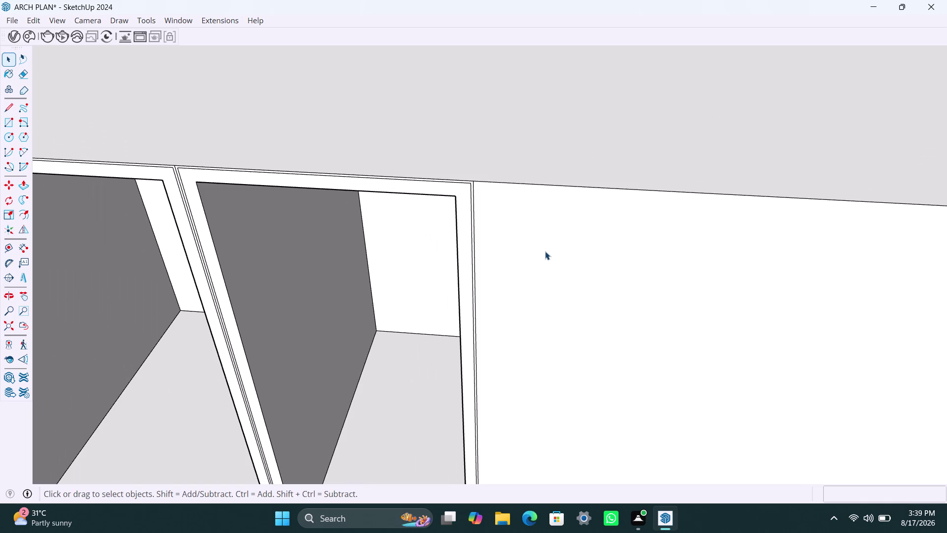
middle_drag(547, 252, 594, 98)
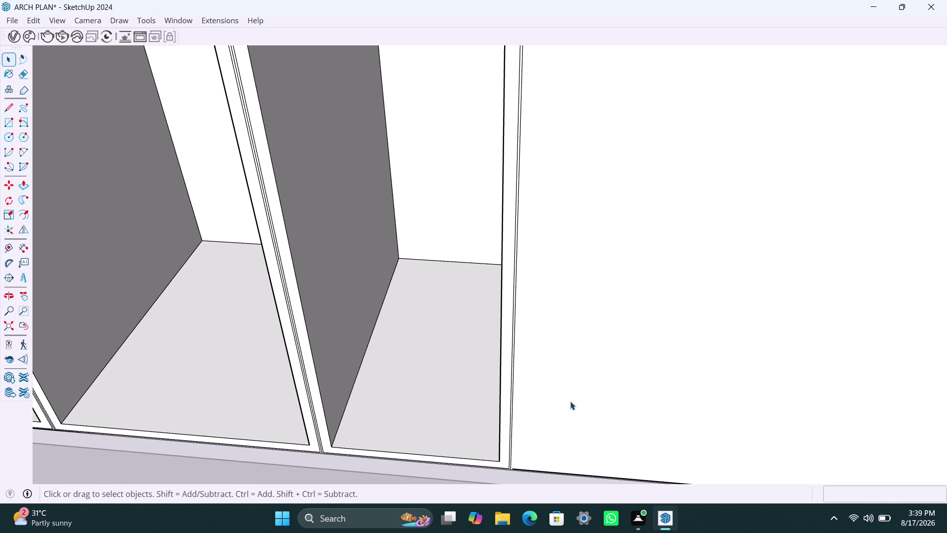
scroll(up, 3)
scroll(up, 3)
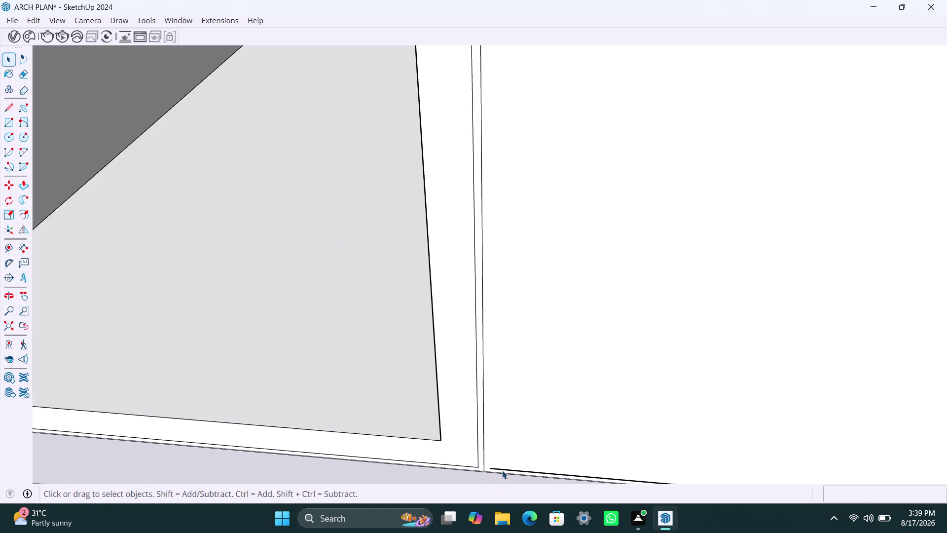
click(502, 470)
key(Delete)
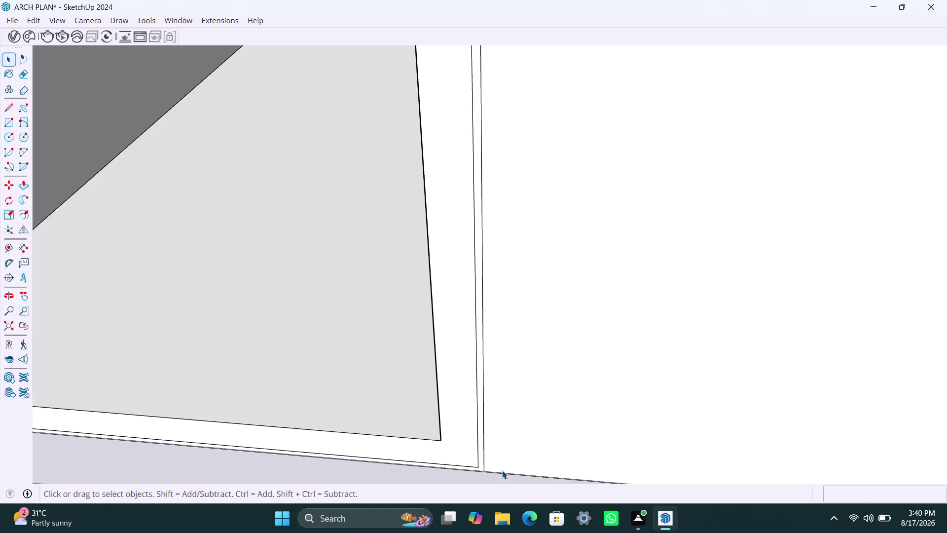
scroll(down, 3)
Inset the solid end panel face by 2.5mm, then by 18mm.
click(629, 338)
scroll(down, 3)
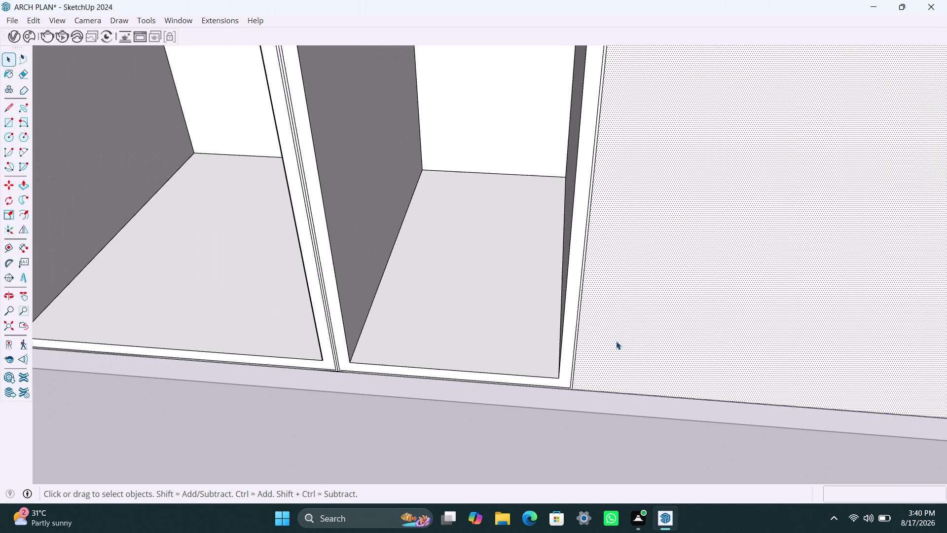
click(616, 341)
key(f)
click(613, 300)
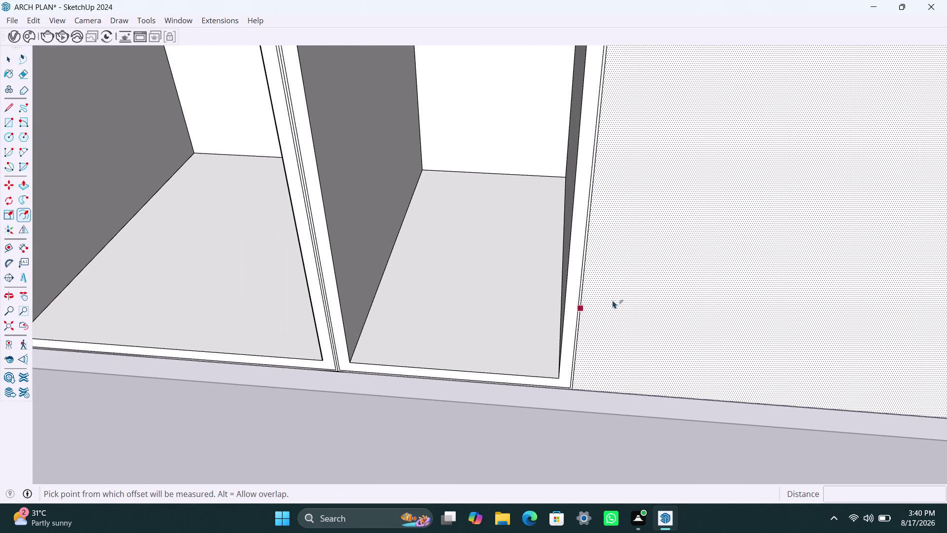
text(2.5)
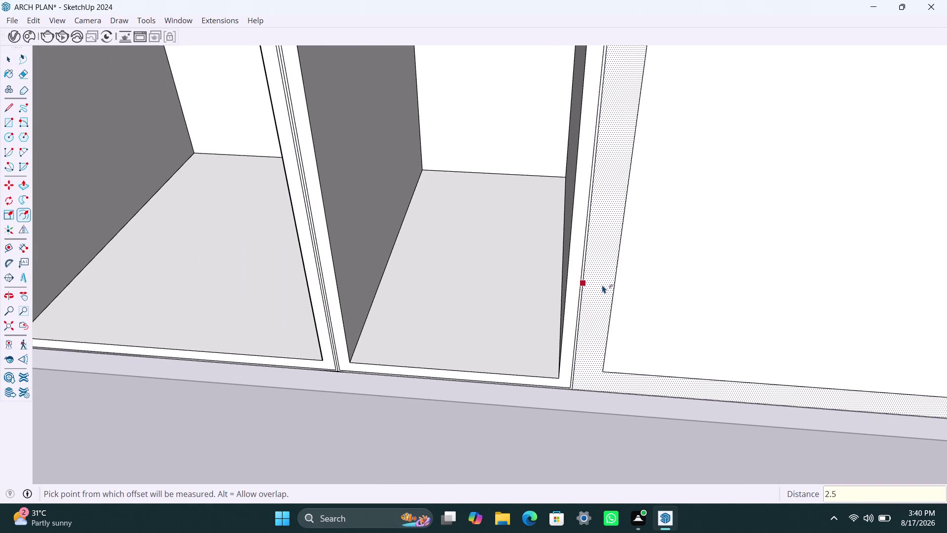
text(mm)
key(Return)
click(612, 284)
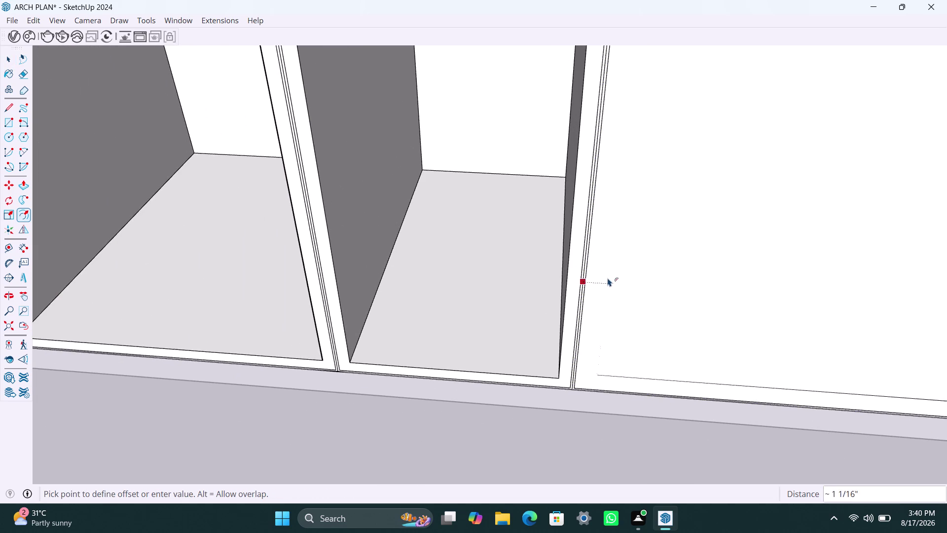
text(18mm)
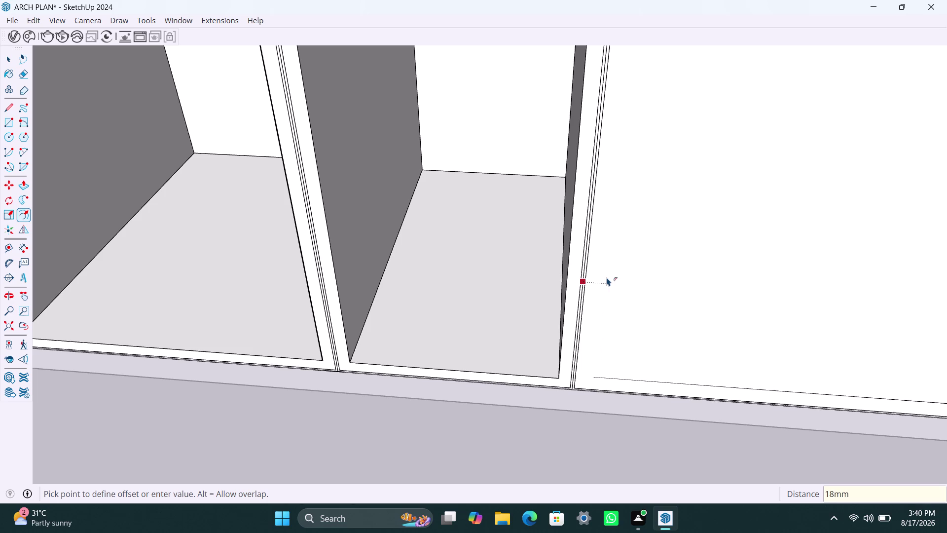
key(Return)
key(space)
Push the new inner panel face back to set the back panel's depth.
scroll(up, 3)
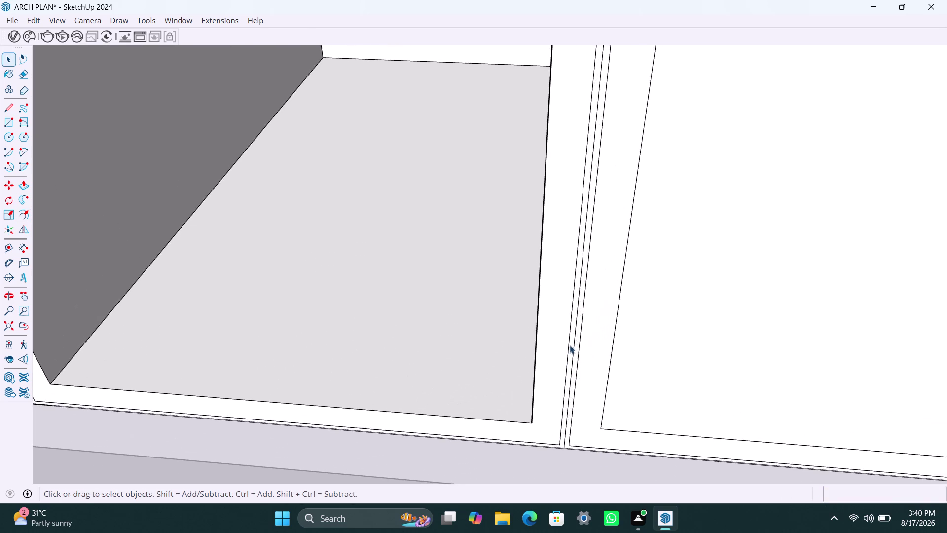
scroll(up, 3)
scroll(down, 3)
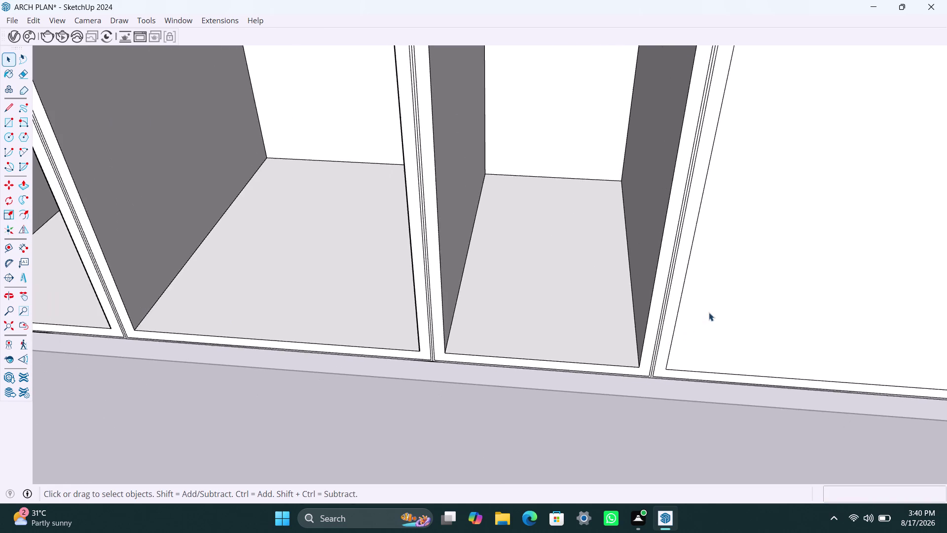
scroll(down, 3)
middle_drag(706, 318, 462, 321)
scroll(down, 3)
middle_drag(586, 296, 581, 301)
click(581, 274)
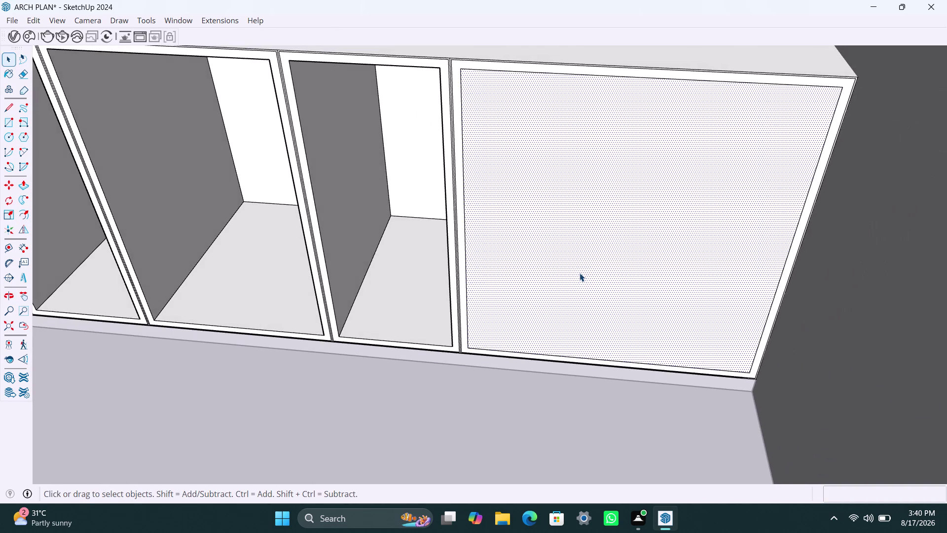
key(p)
click(577, 269)
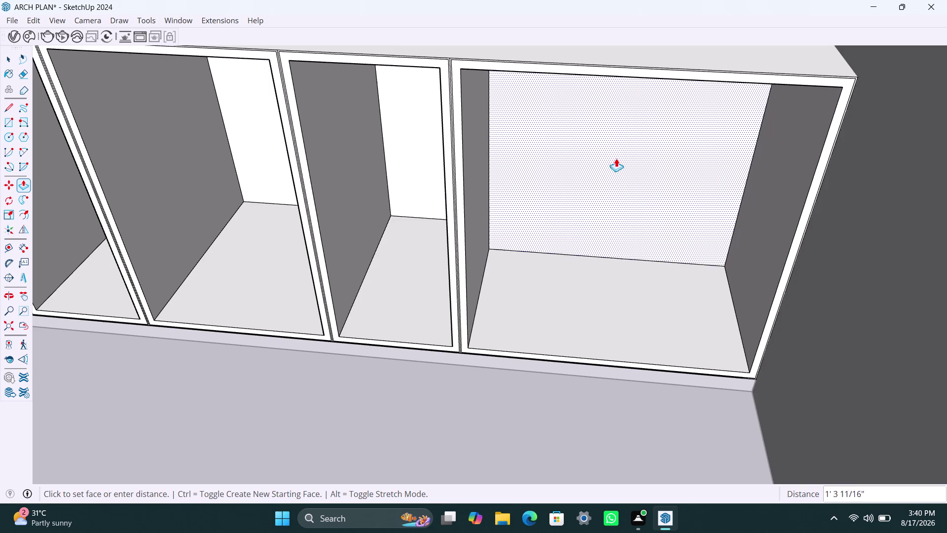
click(626, 147)
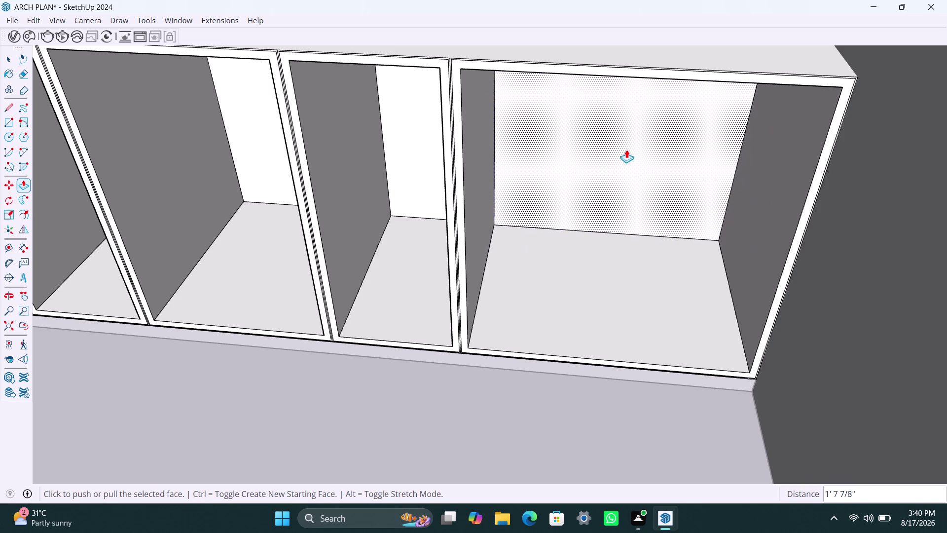
key(space)
Draw a full-width rectangle on the end cabinet front, then undo it.
key(r)
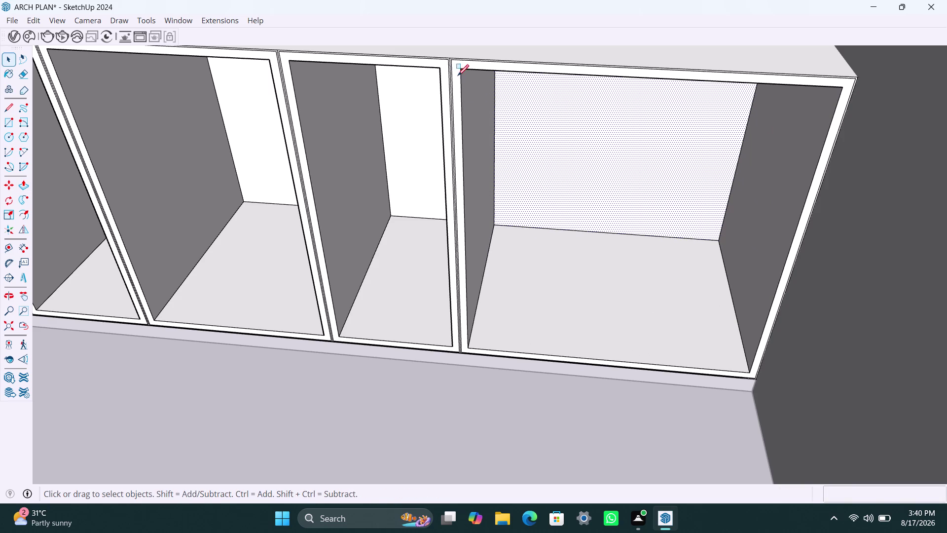
click(465, 70)
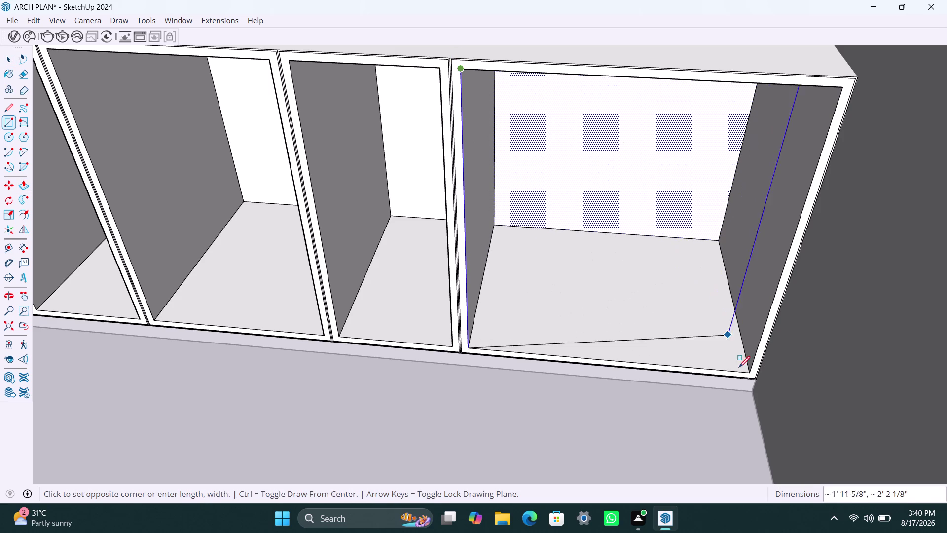
click(749, 374)
key(space)
double_click(706, 293)
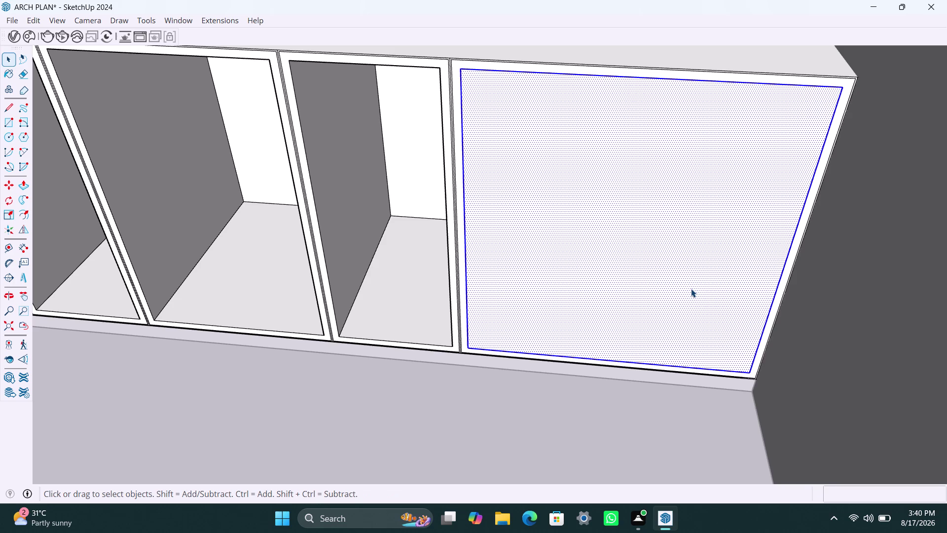
key(ctrl+z)
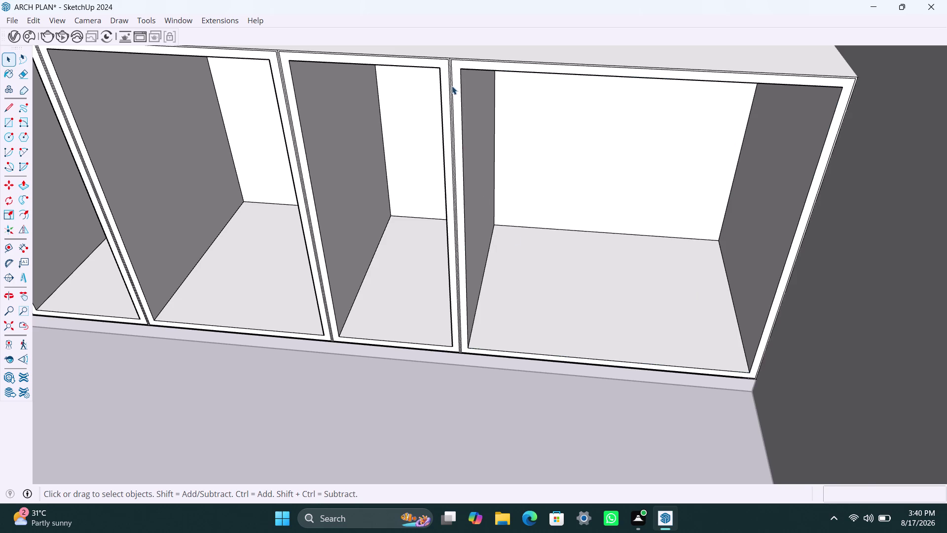
Draw a half-width rectangle over the cabinet front's left half and make it a group.
key(r)
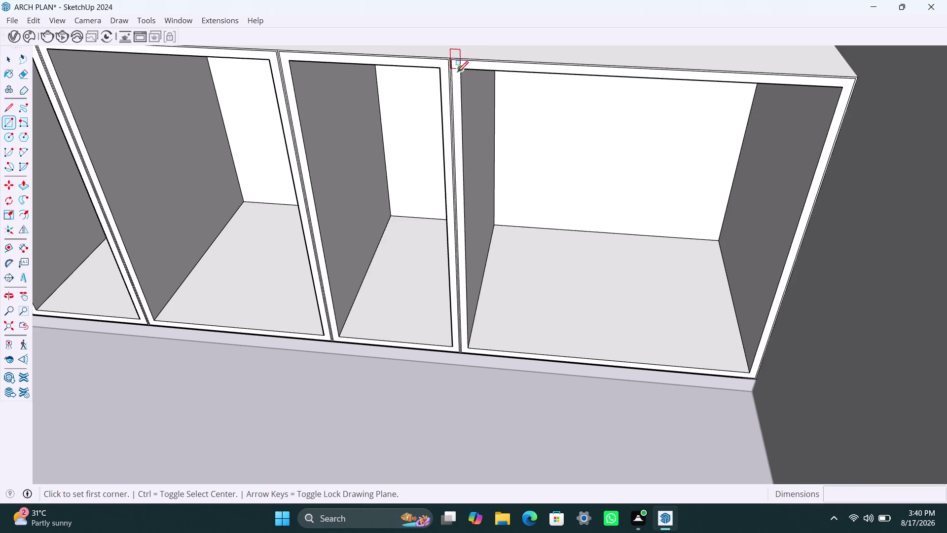
click(461, 72)
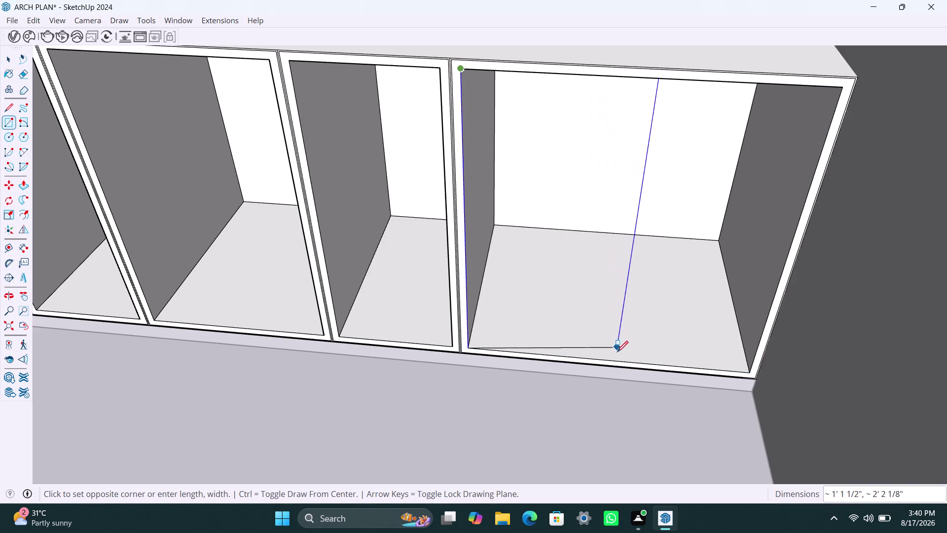
click(608, 360)
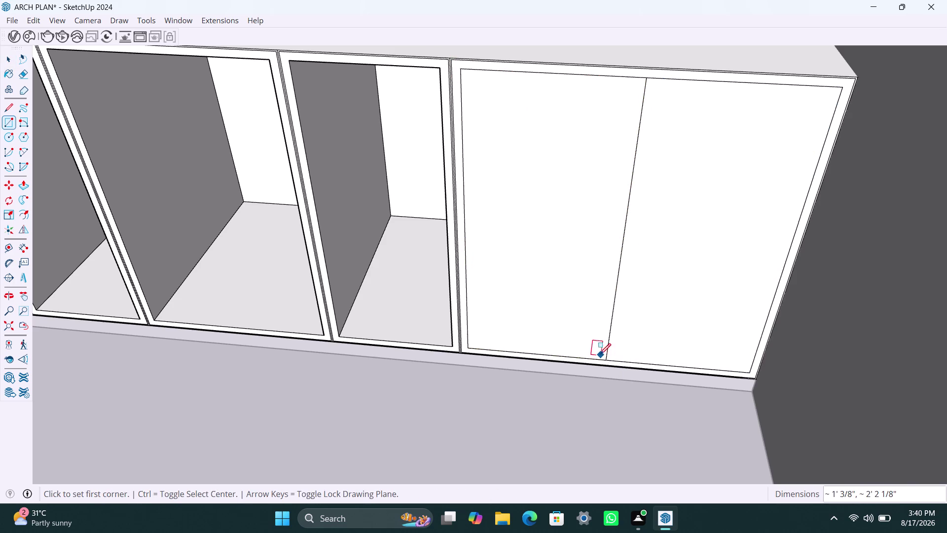
key(space)
click(638, 334)
key(Delete)
double_click(567, 302)
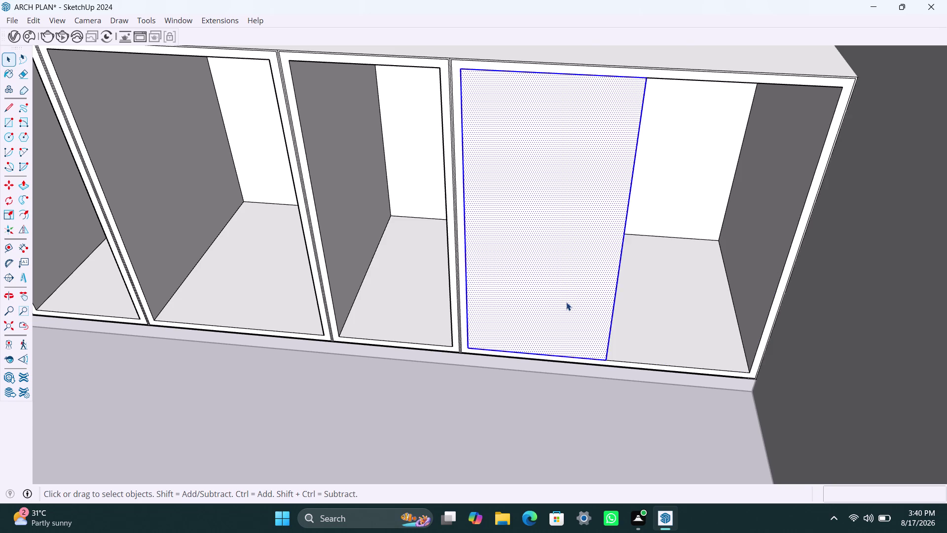
right_click(564, 292)
click(629, 122)
Push/pull the door group's face out 18mm.
triple_click(591, 224)
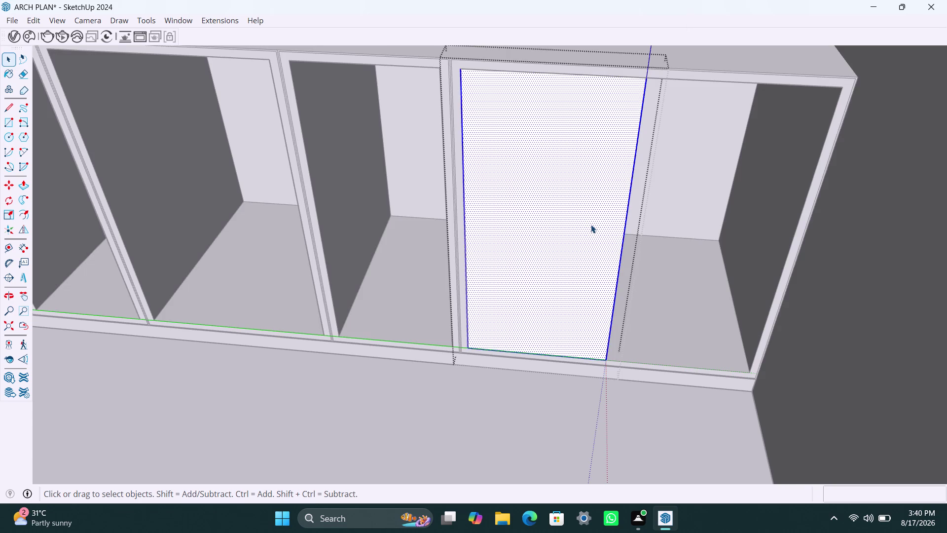
key(p)
click(591, 224)
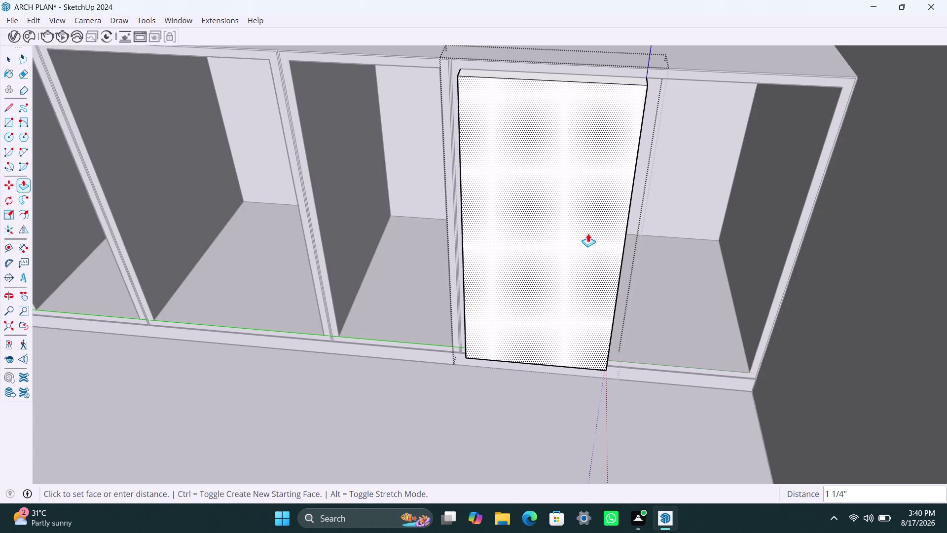
text(18mm)
key(Return)
key(space)
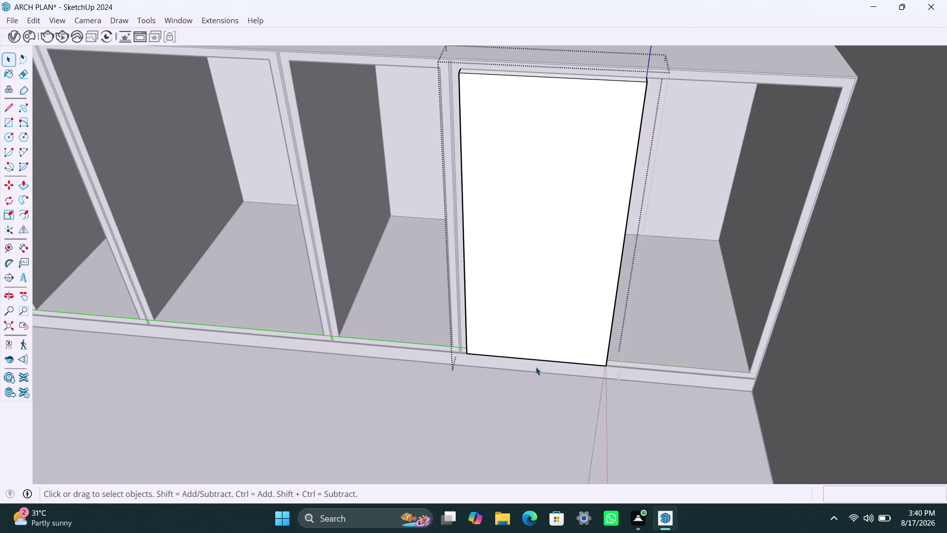
click(535, 384)
Copy the 18mm door panel onto the cabinet's right half.
click(513, 255)
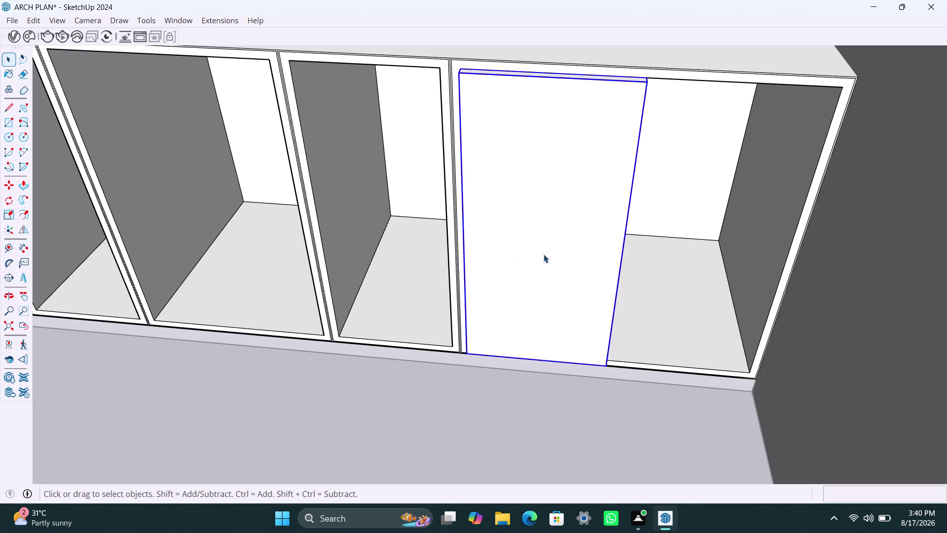
key(m)
click(465, 356)
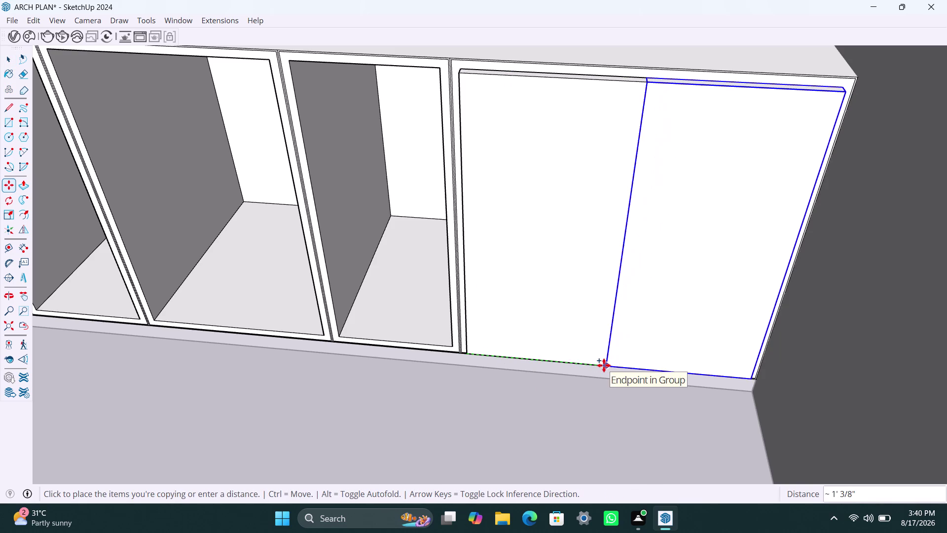
click(604, 365)
key(space)
scroll(down, 3)
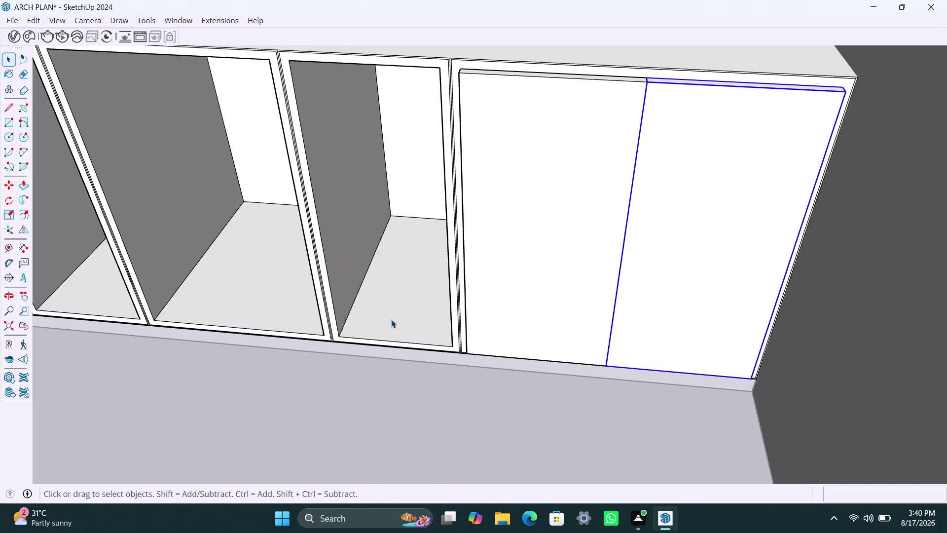
scroll(down, 3)
middle_drag(431, 327, 559, 331)
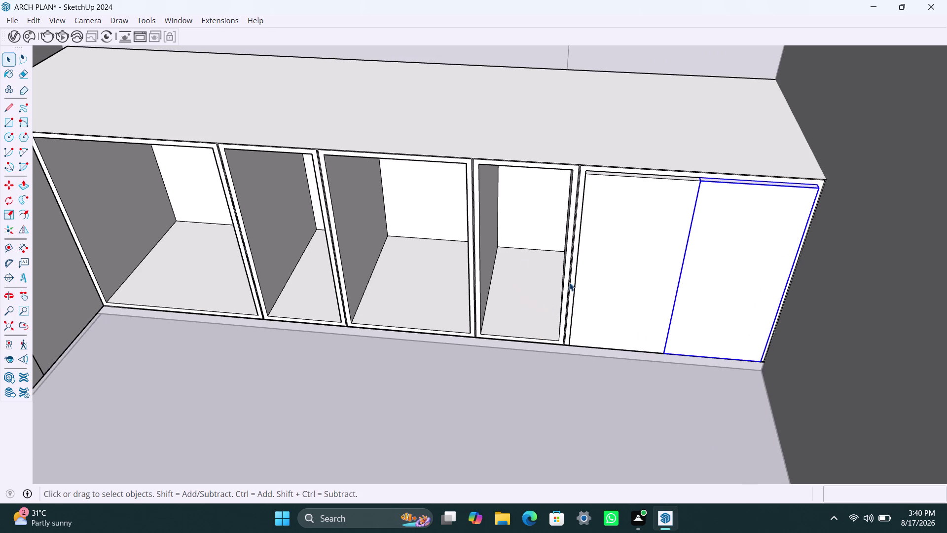
scroll(up, 3)
scroll(up, 3)
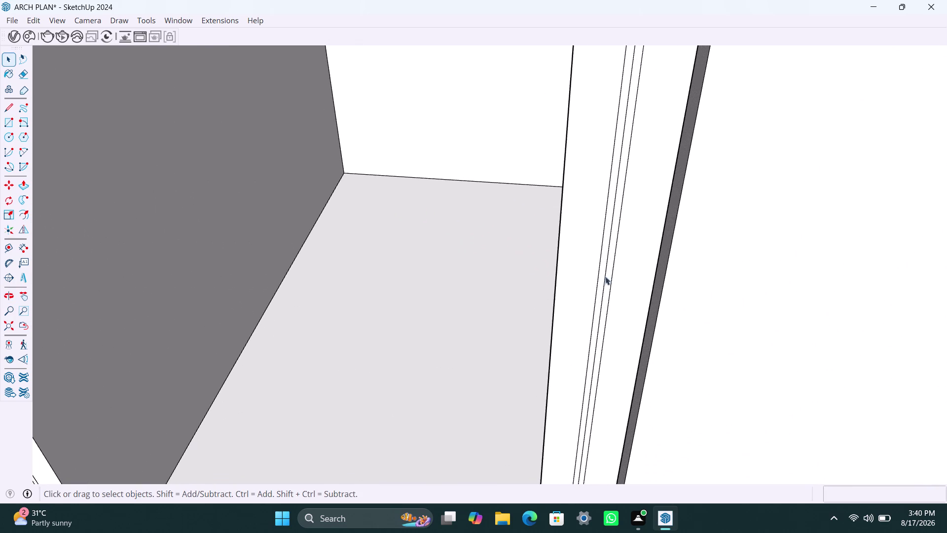
click(607, 279)
key(Delete)
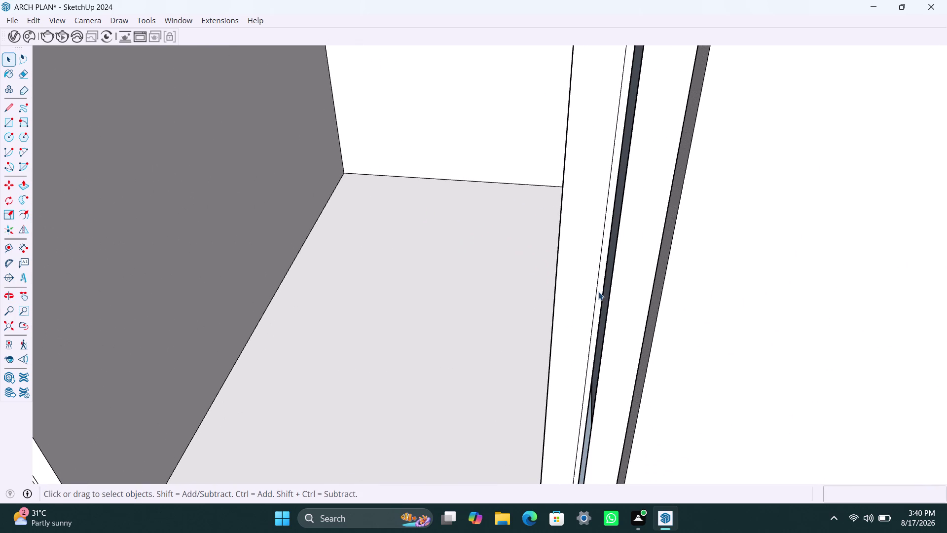
click(597, 293)
click(599, 292)
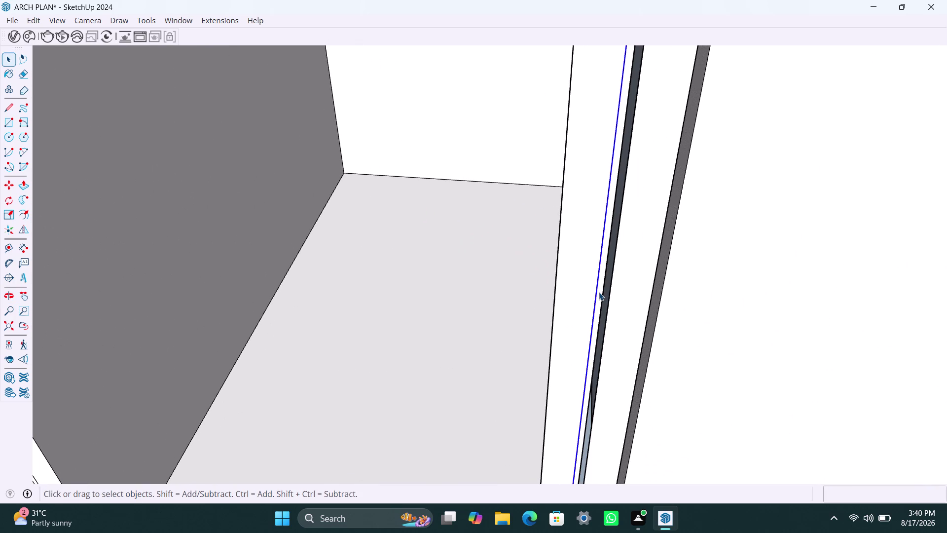
click(598, 292)
scroll(up, 3)
click(599, 293)
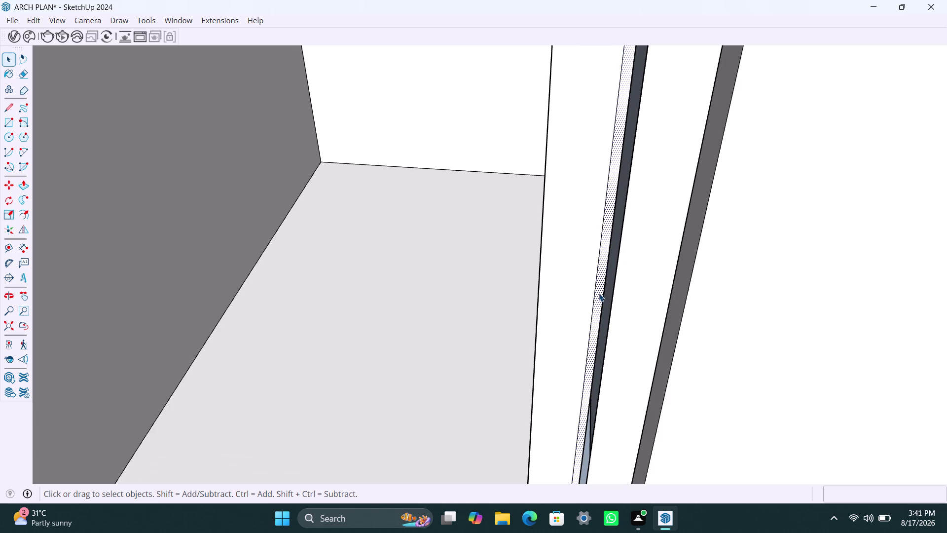
key(Delete)
scroll(down, 3)
scroll(down, 3)
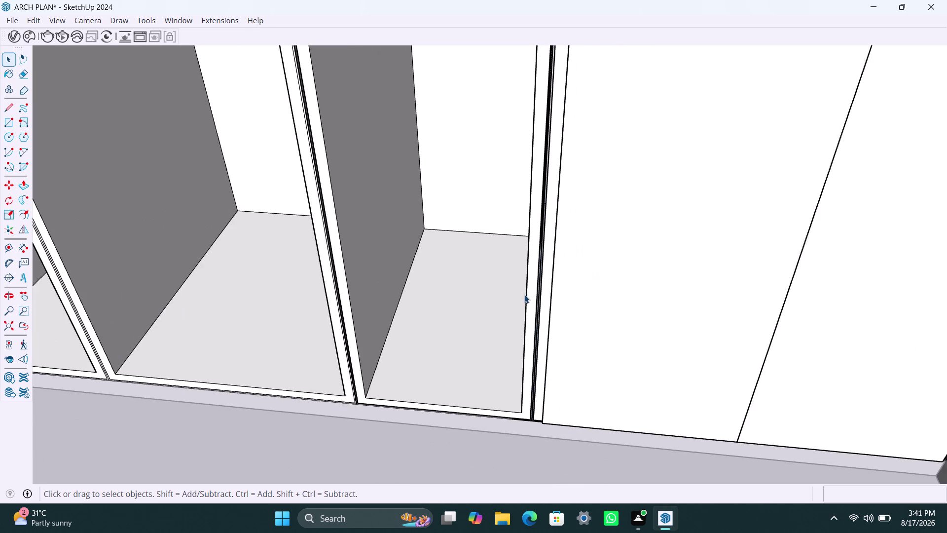
scroll(down, 3)
middle_drag(531, 297, 696, 326)
scroll(up, 3)
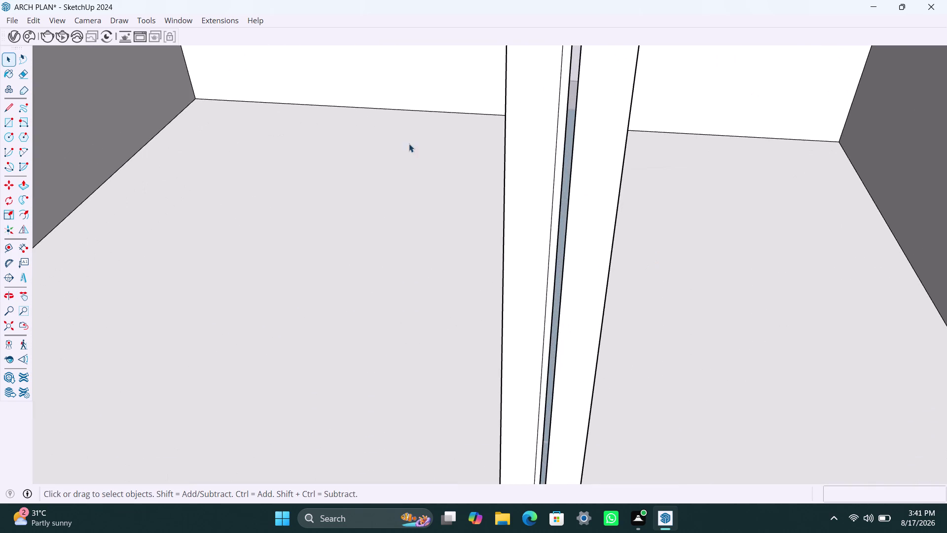
scroll(up, 3)
scroll(up, 3)
click(586, 155)
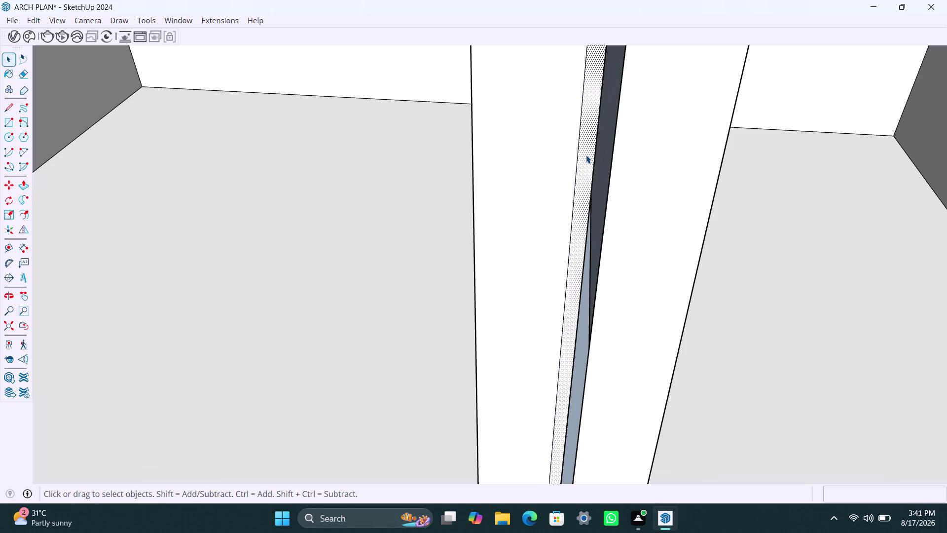
key(Delete)
scroll(down, 3)
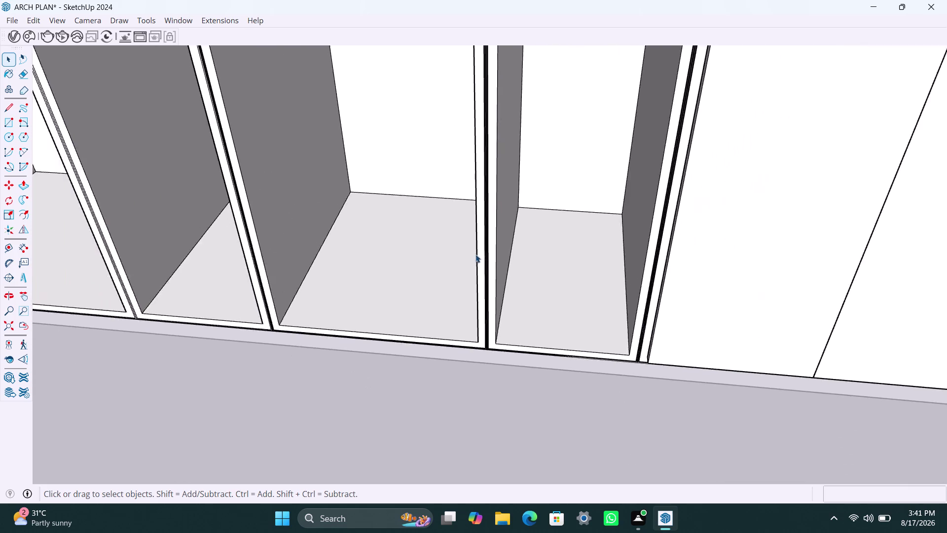
scroll(down, 3)
middle_drag(474, 262, 604, 263)
scroll(up, 3)
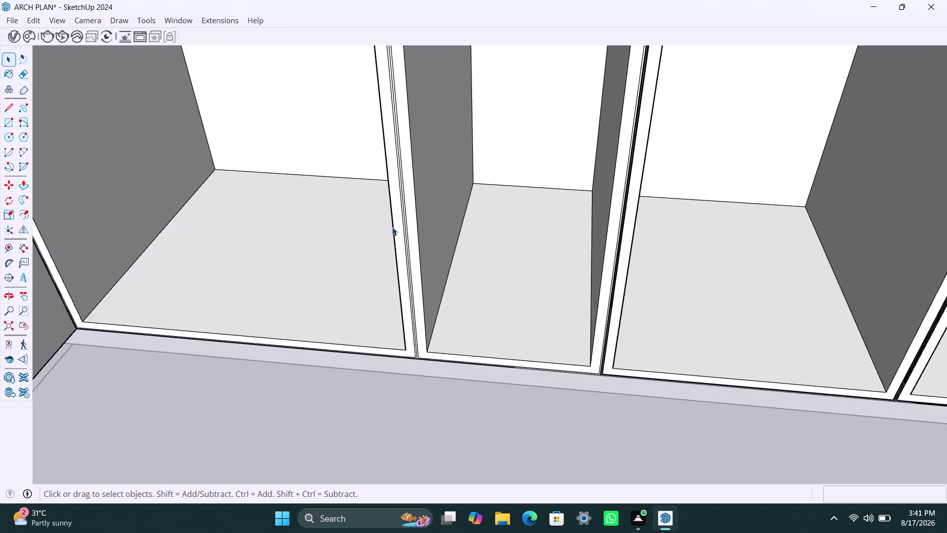
scroll(up, 3)
click(422, 194)
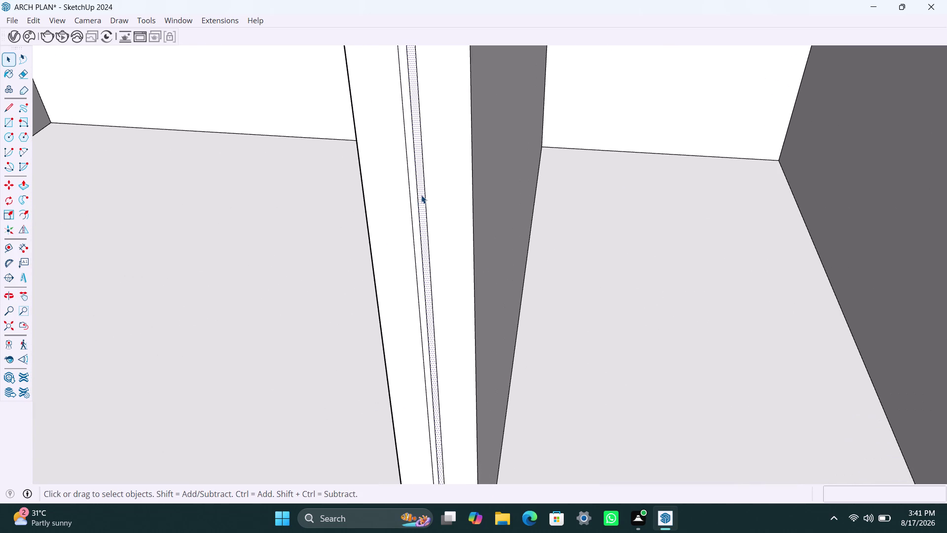
key(Delete)
click(416, 215)
key(Delete)
scroll(down, 3)
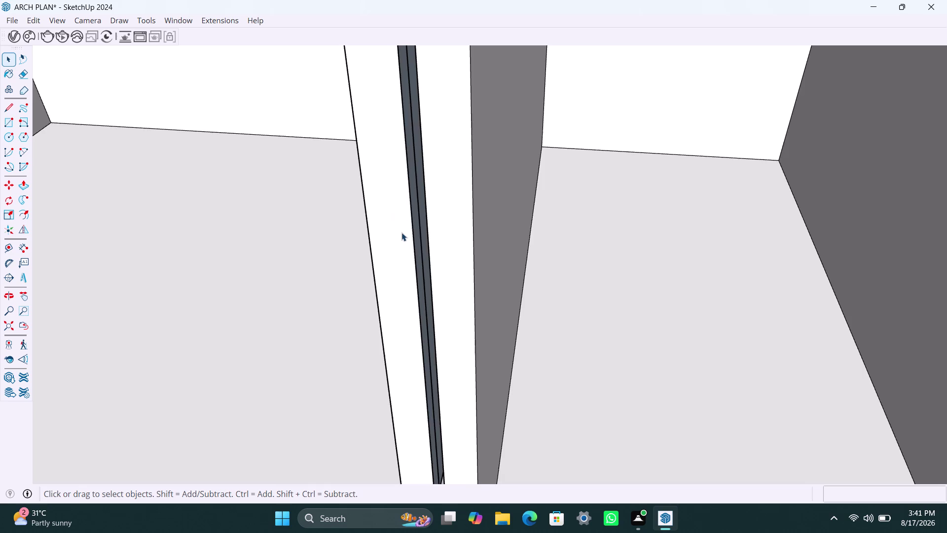
scroll(down, 3)
scroll(down, 3)
scroll(down, 3)
scroll(down, 3)
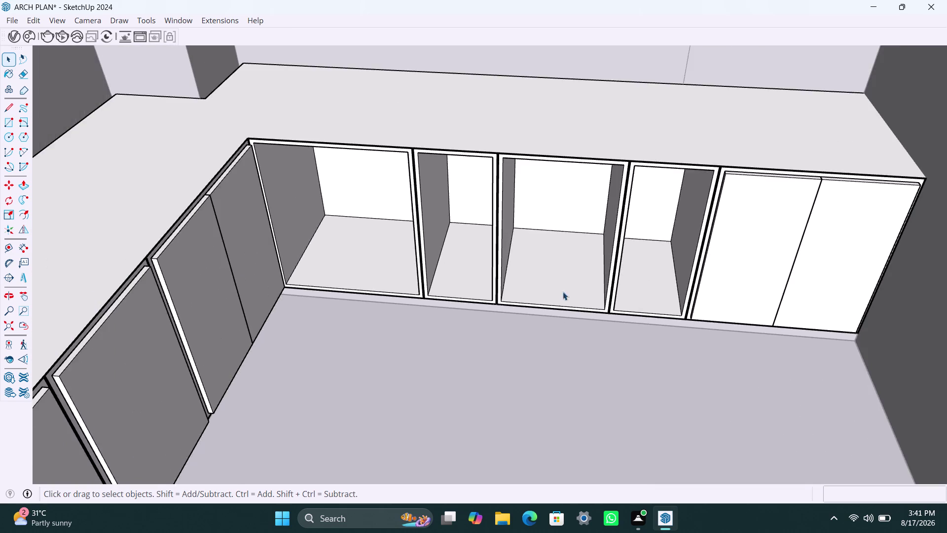
scroll(down, 3)
middle_drag(577, 269, 495, 272)
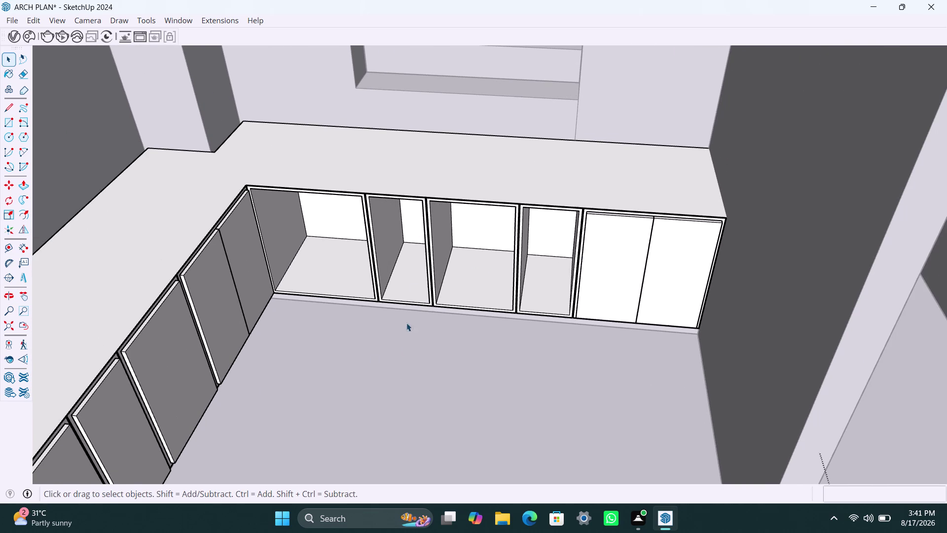
scroll(up, 3)
middle_drag(291, 342, 254, 381)
scroll(up, 3)
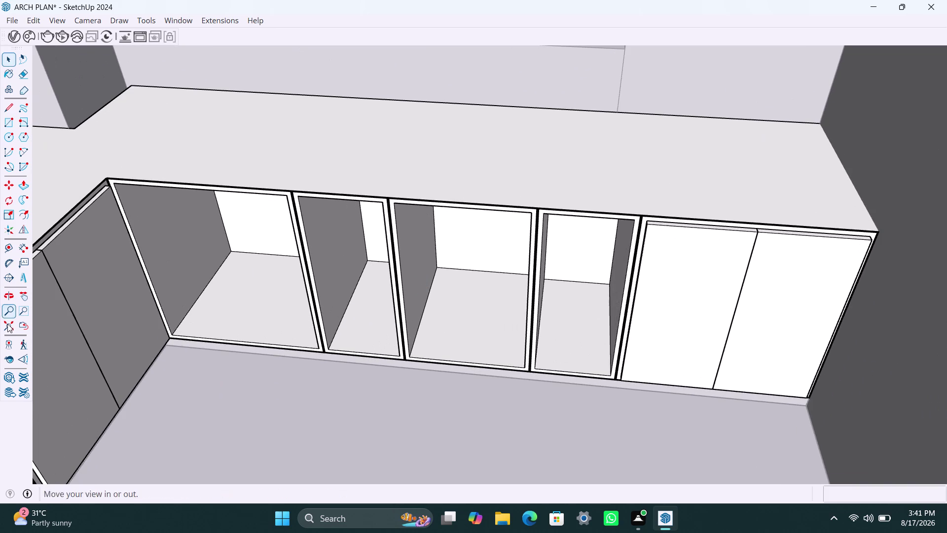
middle_drag(283, 393, 255, 396)
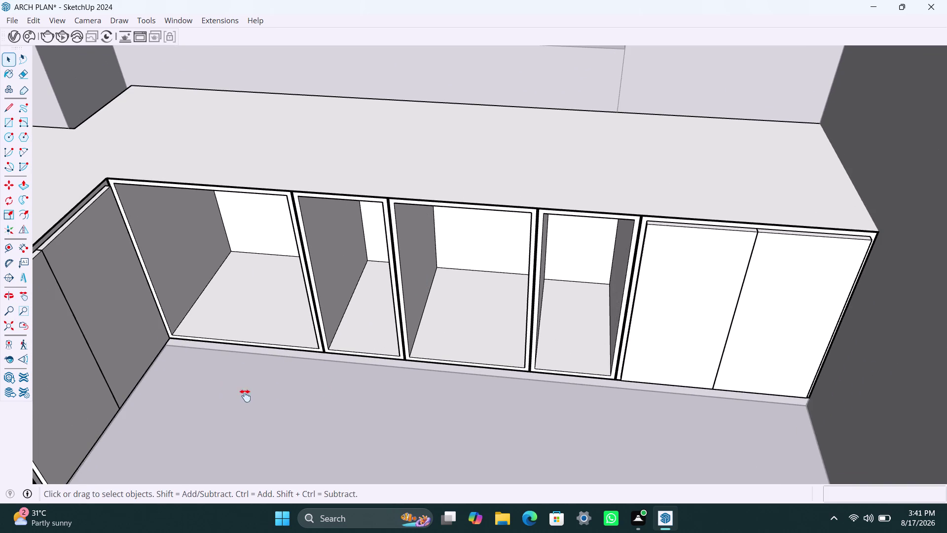
middle_drag(255, 396, 225, 399)
scroll(up, 3)
middle_drag(423, 381, 358, 376)
middle_drag(395, 412, 401, 413)
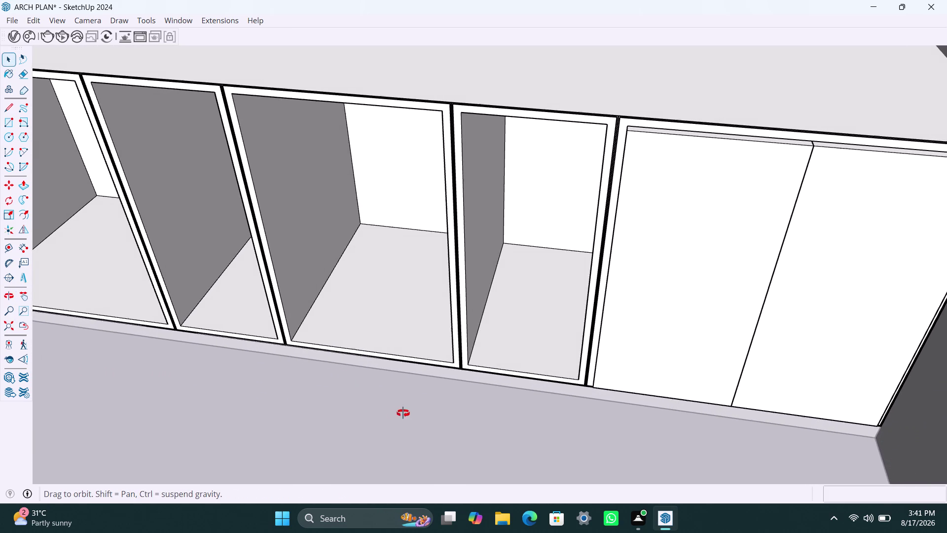
middle_drag(401, 413, 430, 412)
scroll(down, 3)
middle_drag(338, 375, 319, 376)
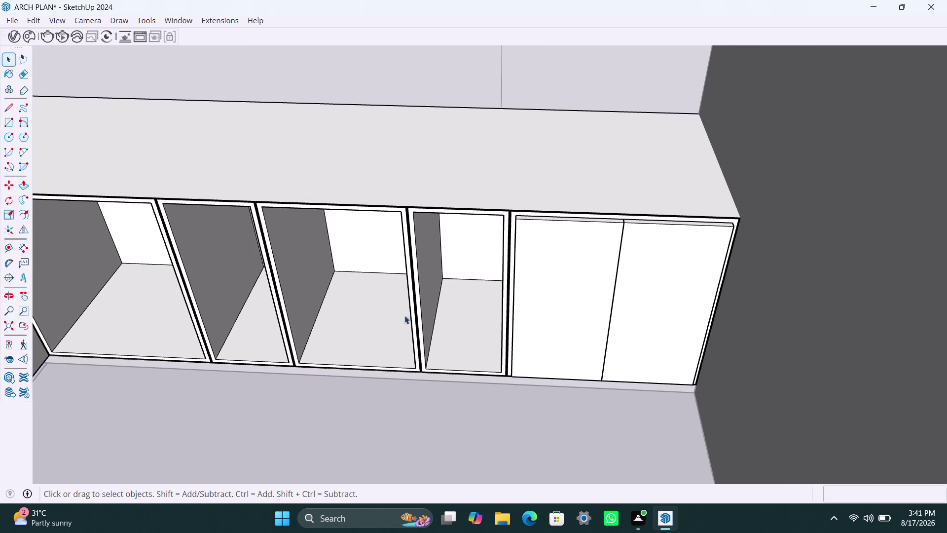
Draw a rectangle across the narrow open bay and make it a group.
key(r)
click(417, 212)
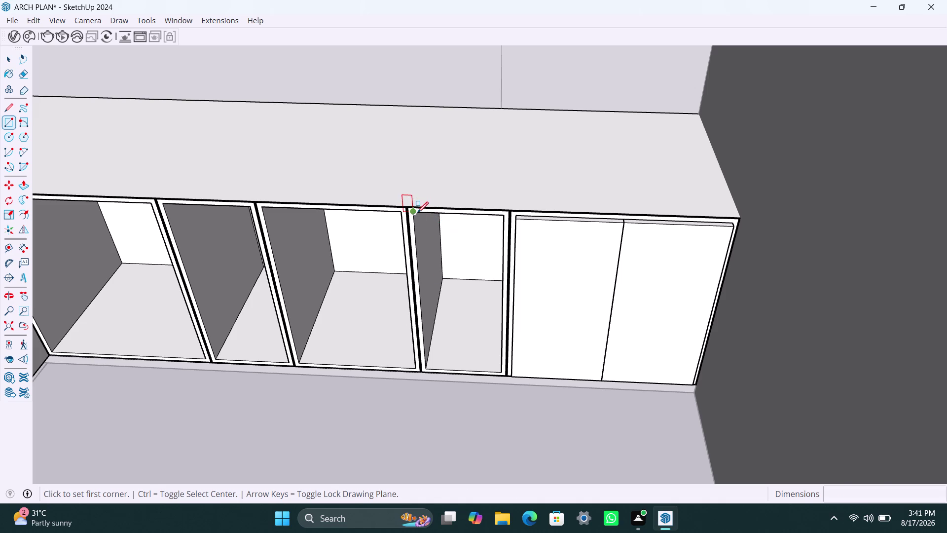
click(503, 370)
key(space)
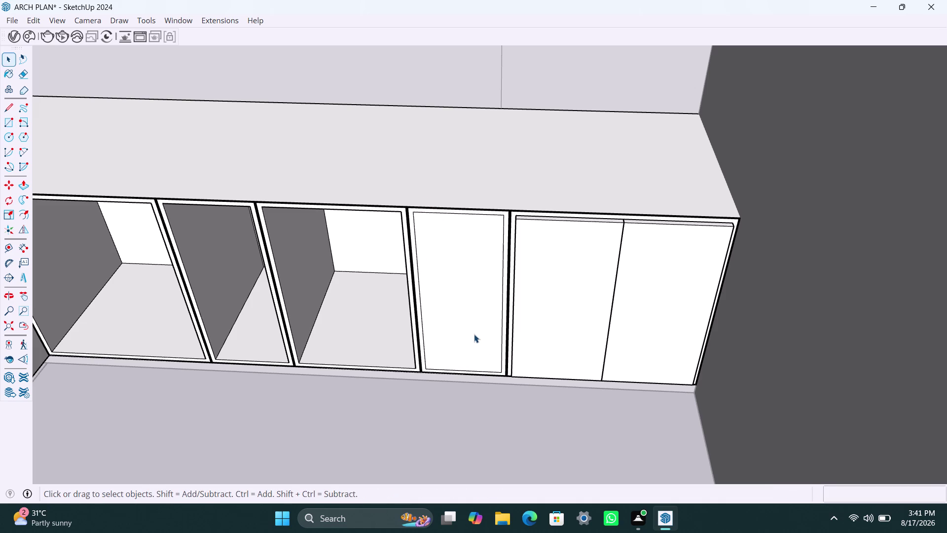
double_click(473, 334)
right_click(473, 333)
click(535, 149)
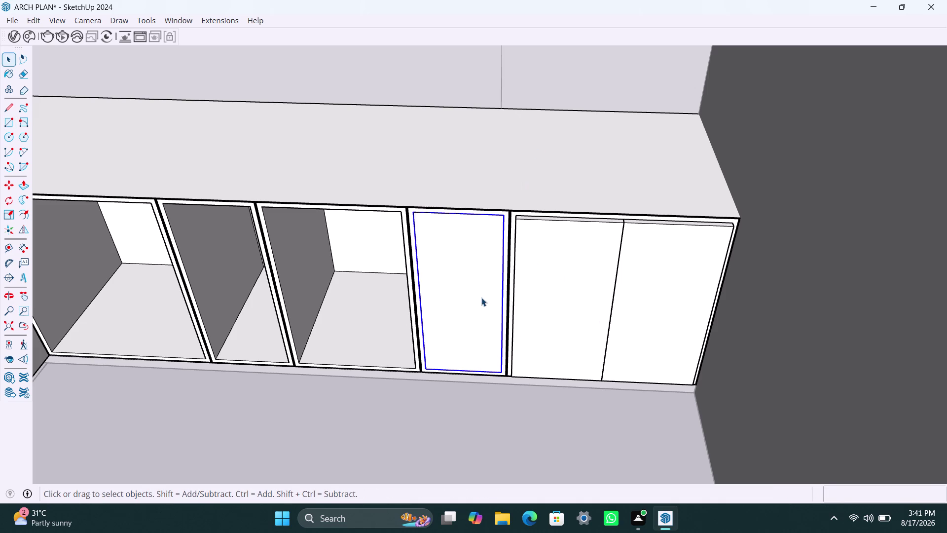
Push/pull the narrow bay's panel out 18mm to form its door.
triple_click(480, 299)
key(p)
click(480, 299)
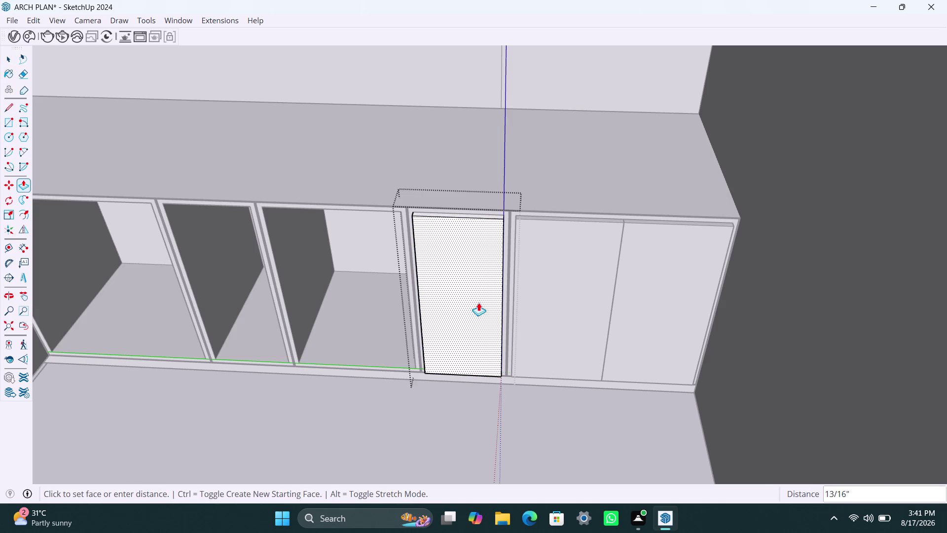
text(18mm)
key(Return)
key(space)
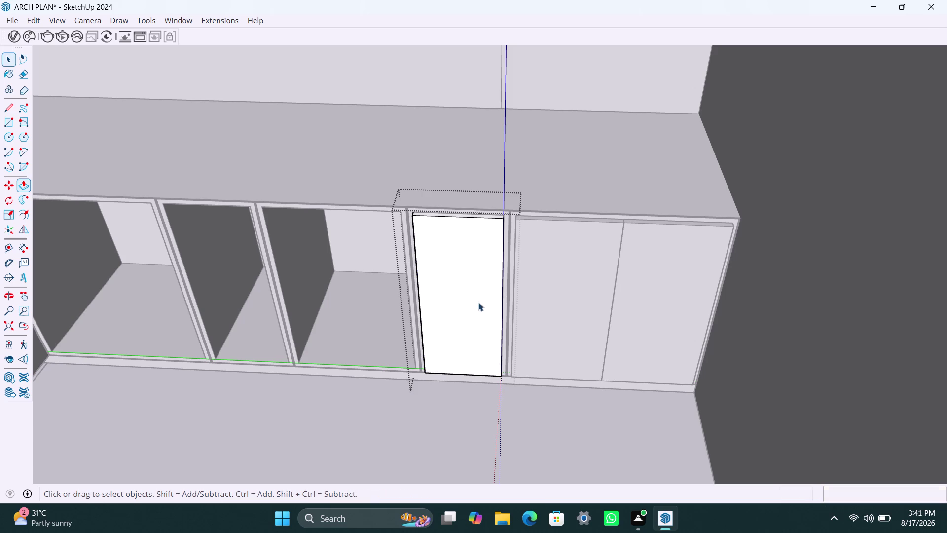
click(392, 452)
Draw a rectangle across the next open bay and group it.
scroll(down, 3)
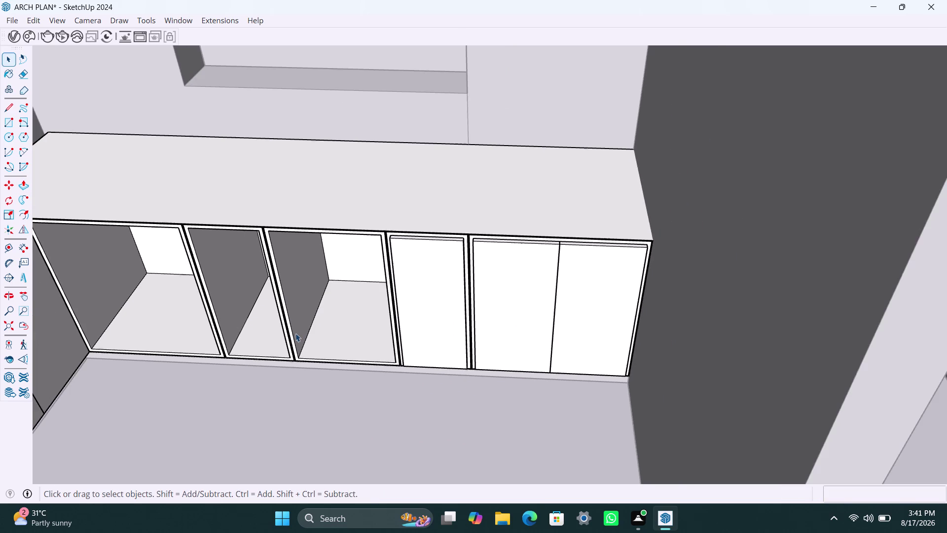
middle_drag(291, 335, 316, 363)
middle_drag(340, 368, 367, 340)
scroll(down, 3)
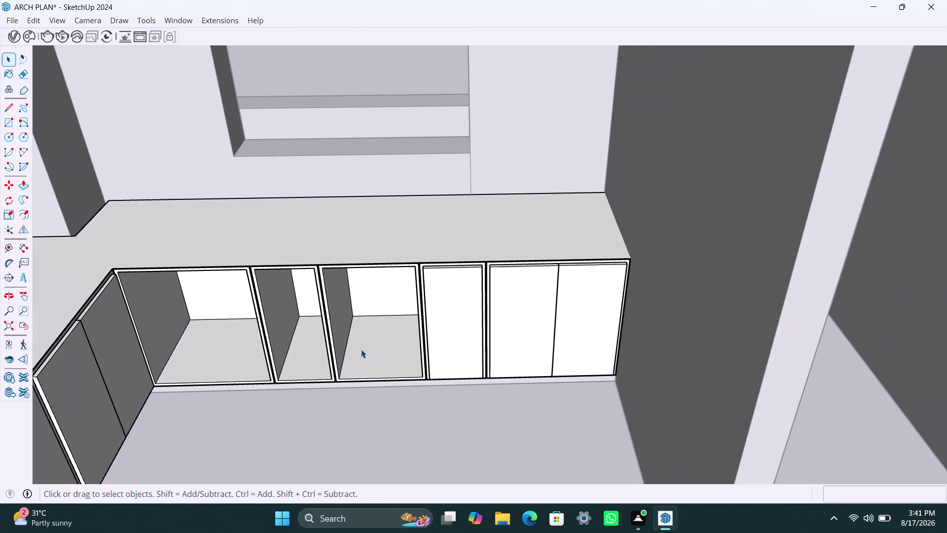
middle_drag(362, 350, 351, 366)
scroll(up, 3)
middle_drag(359, 339, 362, 327)
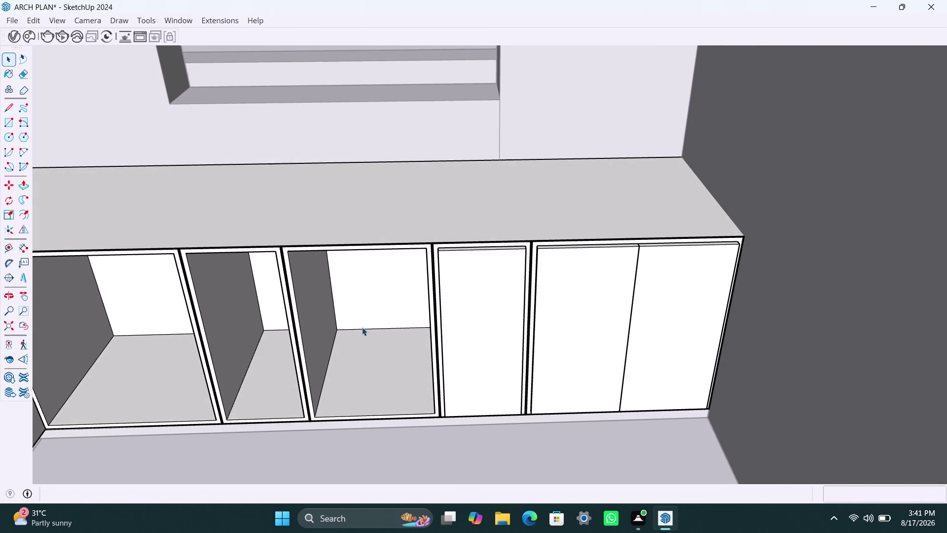
key(r)
click(290, 251)
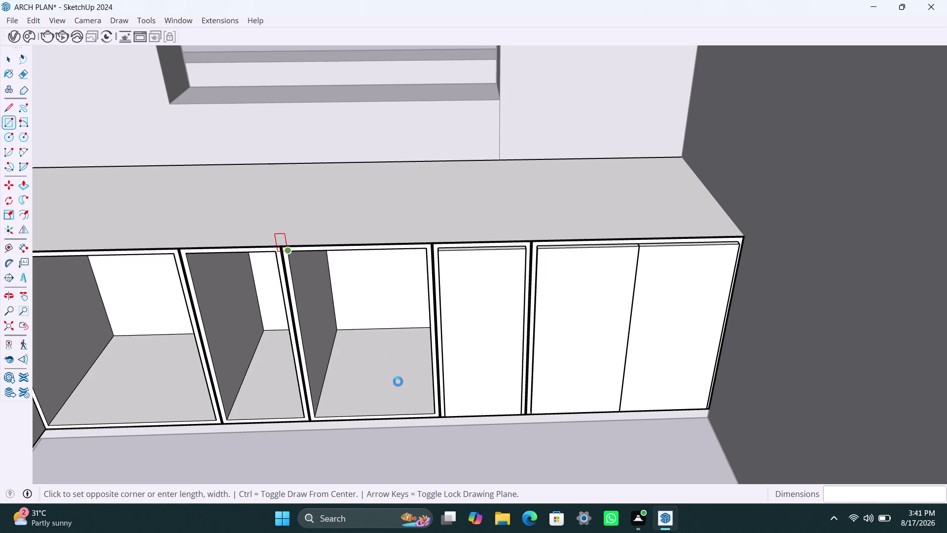
click(433, 410)
key(space)
double_click(400, 374)
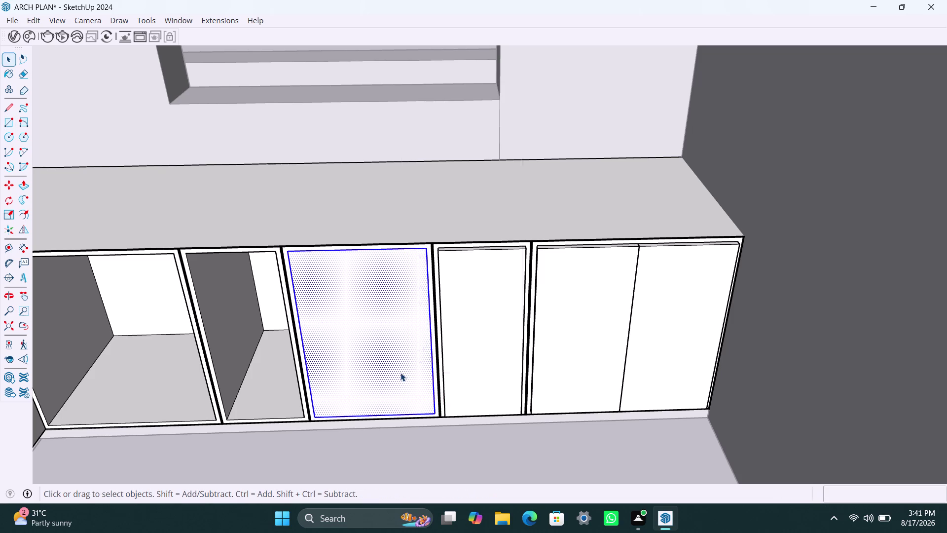
right_click(400, 372)
click(470, 193)
Push/pull the second bay's panel out 18mm.
triple_click(405, 316)
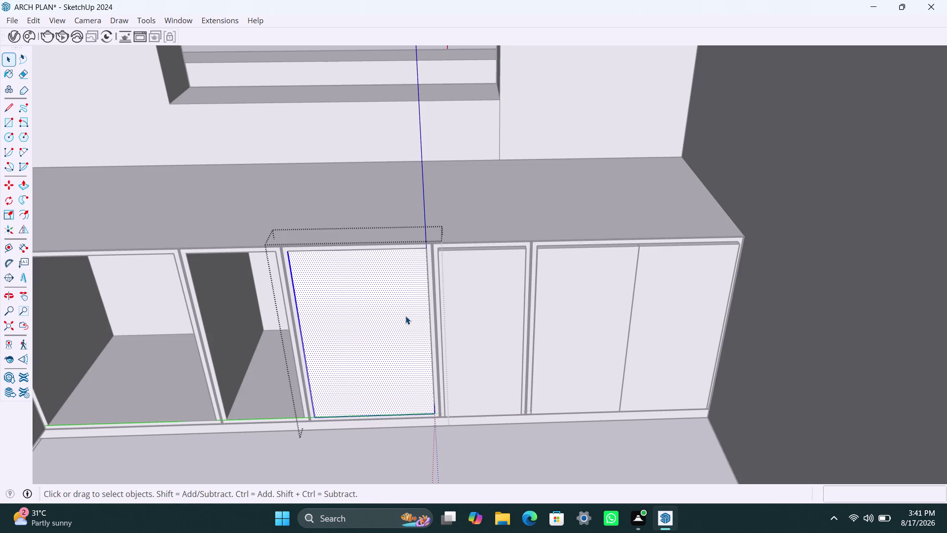
key(p)
click(406, 316)
text(1)
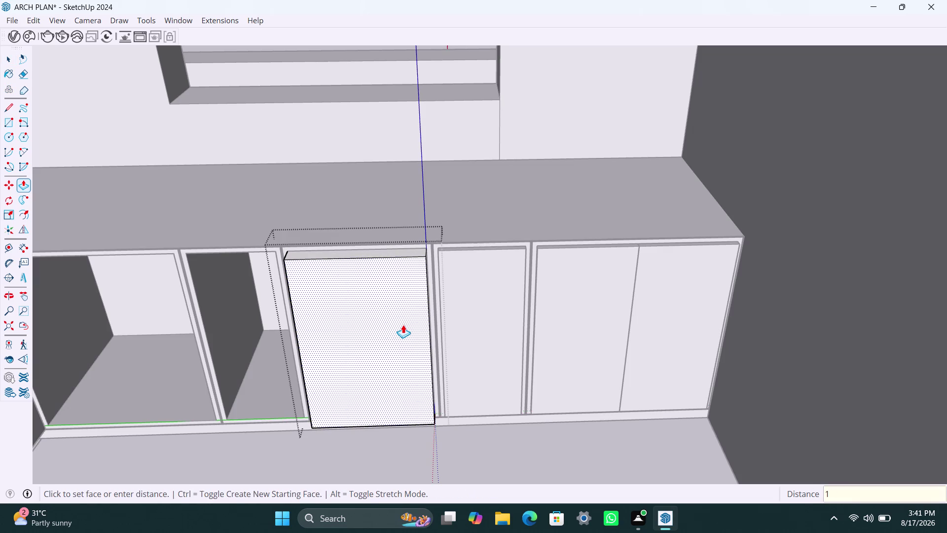
text(8mm)
key(Return)
key(space)
click(368, 444)
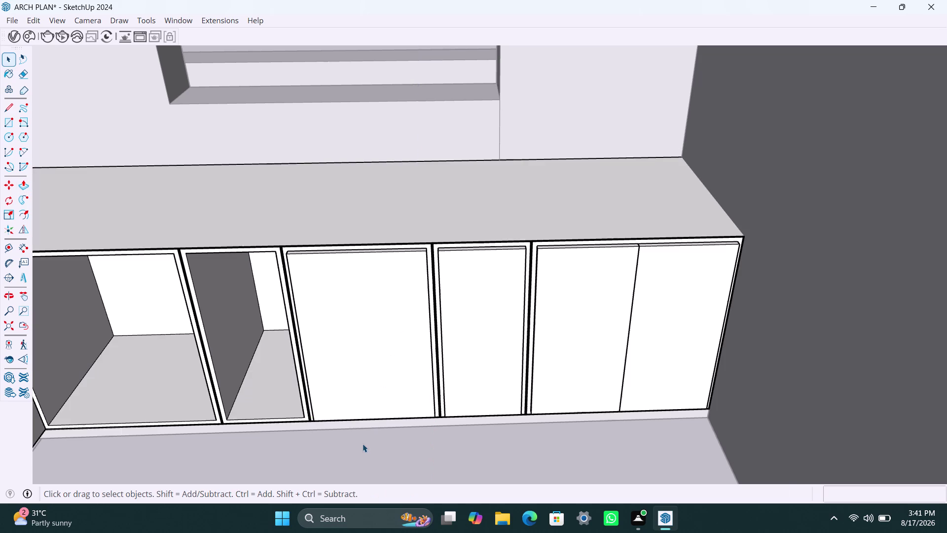
scroll(down, 3)
middle_drag(233, 360, 318, 373)
key(r)
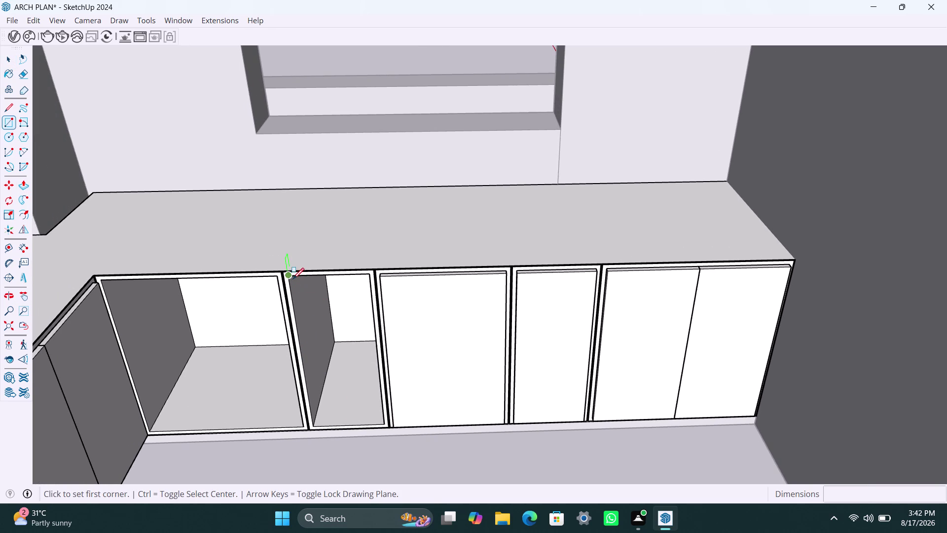
Draw a rectangle across the narrow bay beside the corner cabinet and group it.
click(293, 279)
click(384, 423)
key(space)
double_click(346, 386)
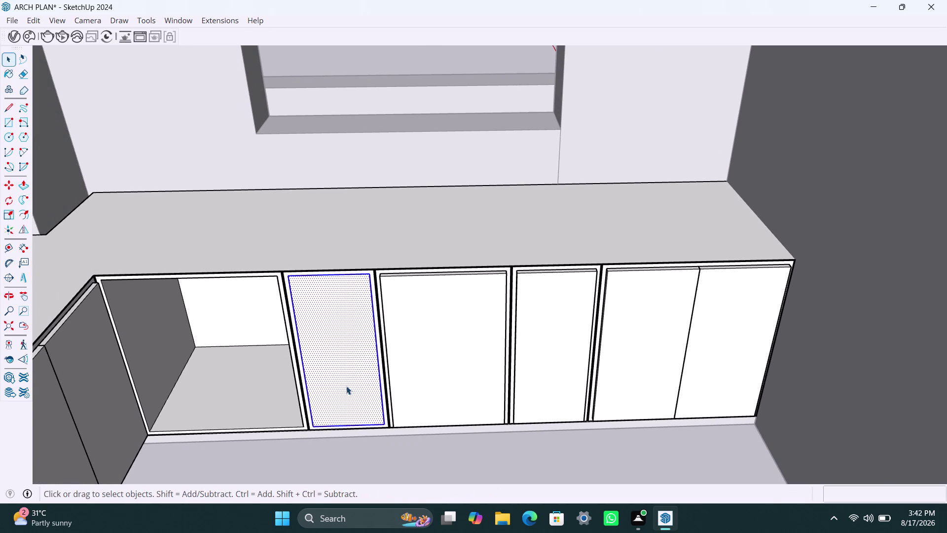
right_click(347, 385)
click(399, 214)
Push/pull the narrow bay's panel out 18mm.
triple_click(358, 353)
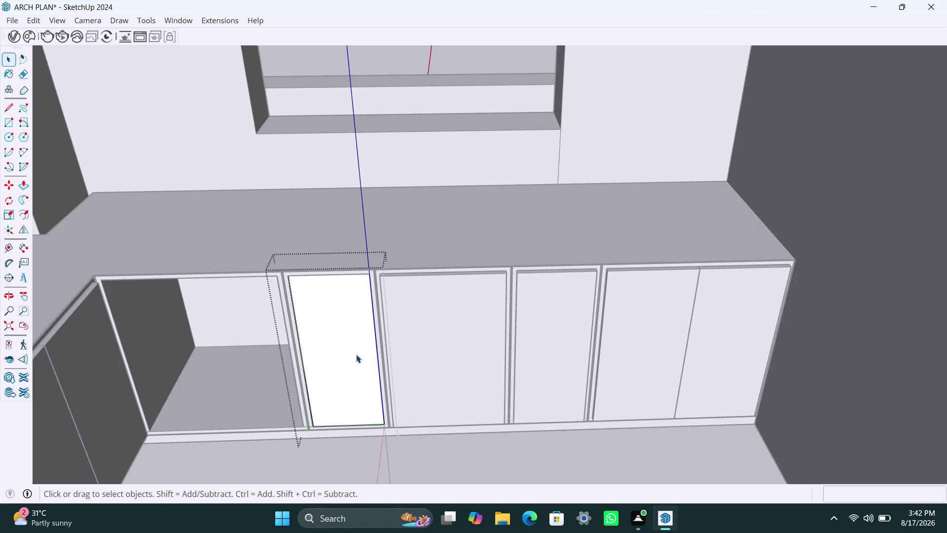
key(p)
click(356, 354)
text(1)
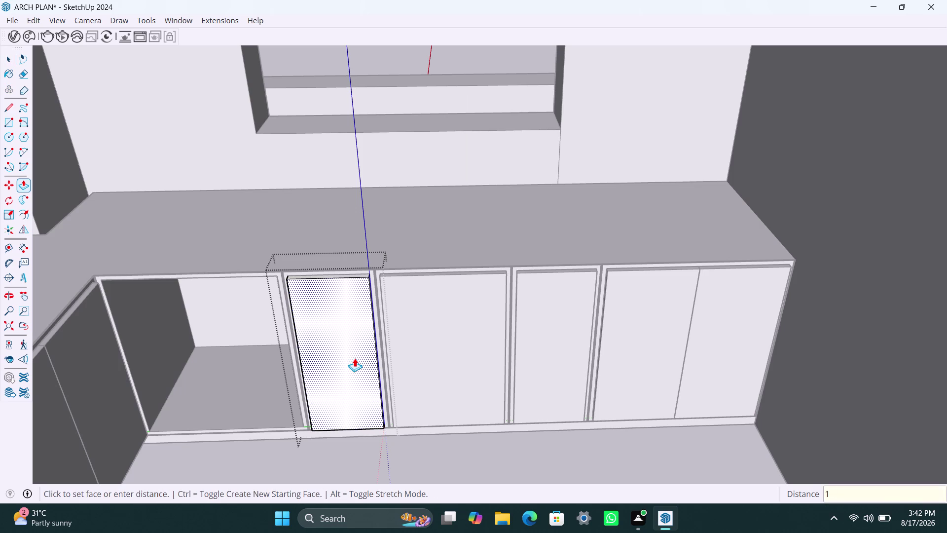
text(8mm)
key(Return)
key(space)
click(414, 467)
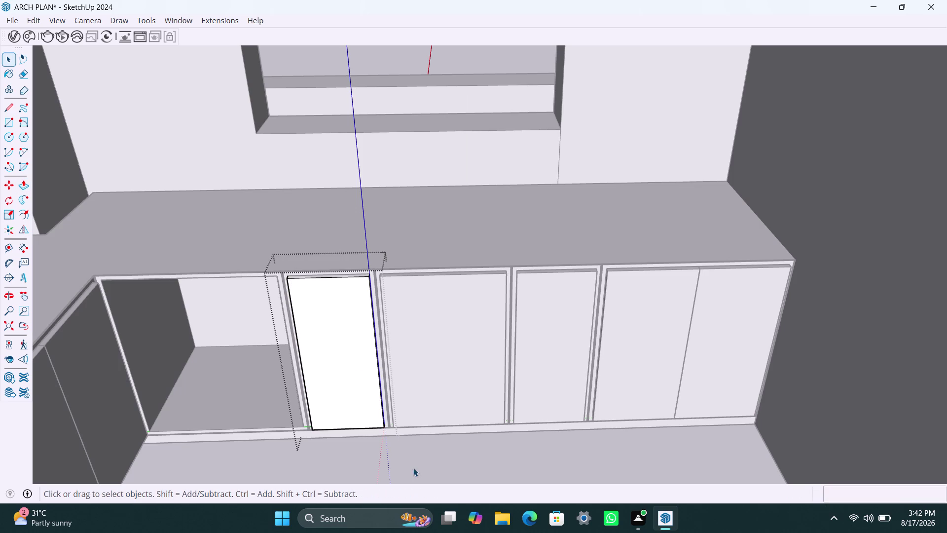
scroll(down, 3)
middle_drag(205, 400, 268, 410)
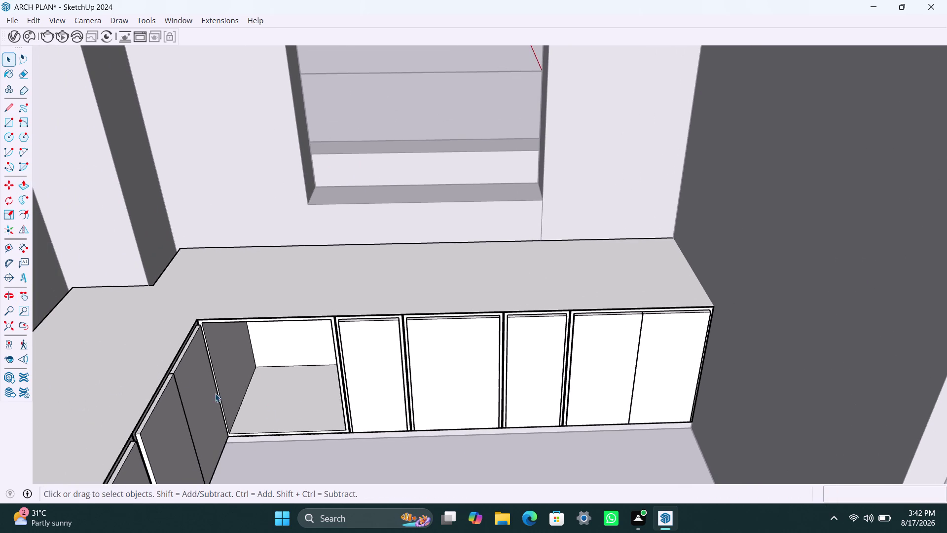
Draw a rectangle over the corner bay, then undo the oversized face.
scroll(up, 3)
key(r)
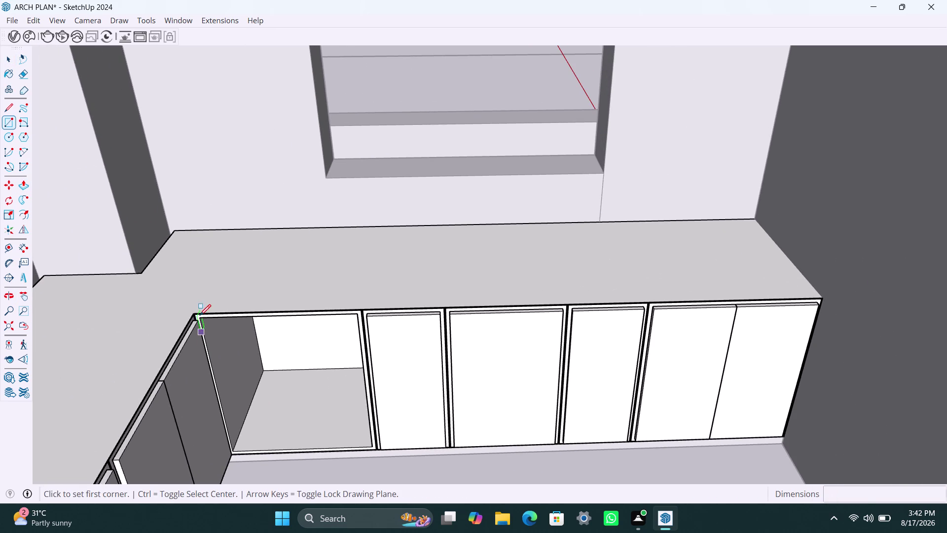
click(203, 321)
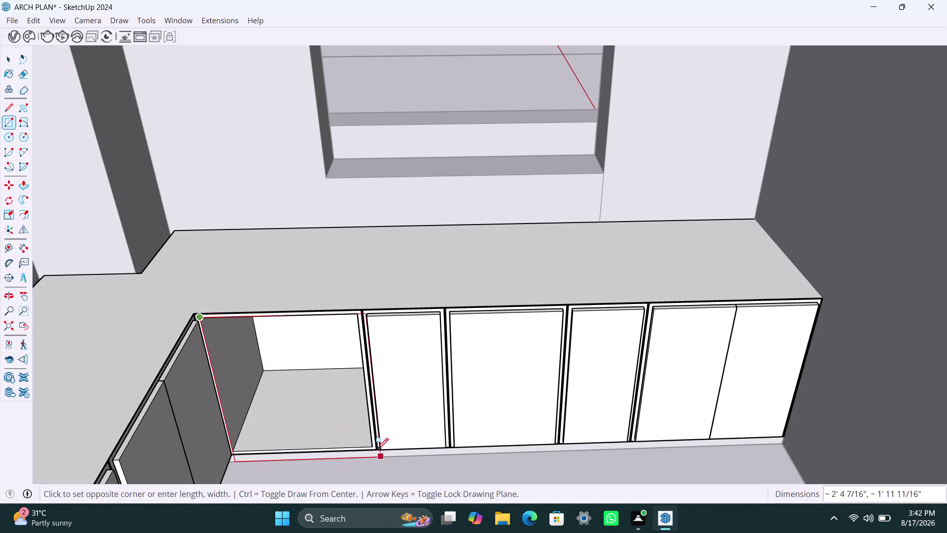
click(374, 444)
key(space)
double_click(341, 417)
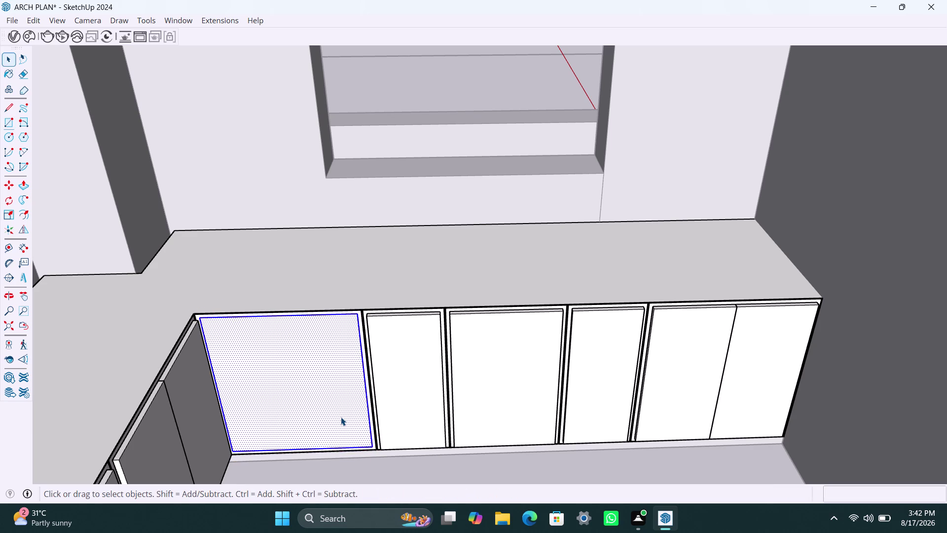
key(ctrl+z)
Redraw a narrower panel over the corner bay and delete the leftover strip.
key(r)
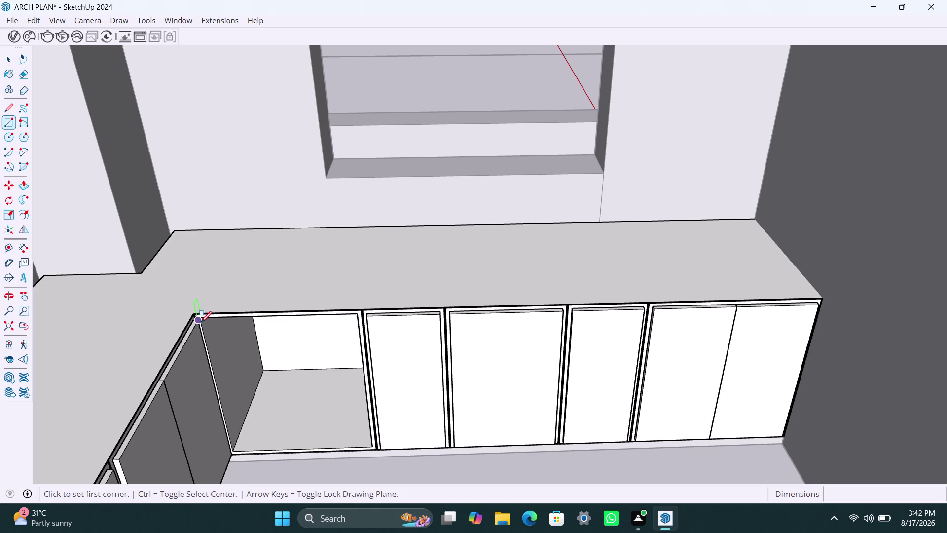
click(205, 319)
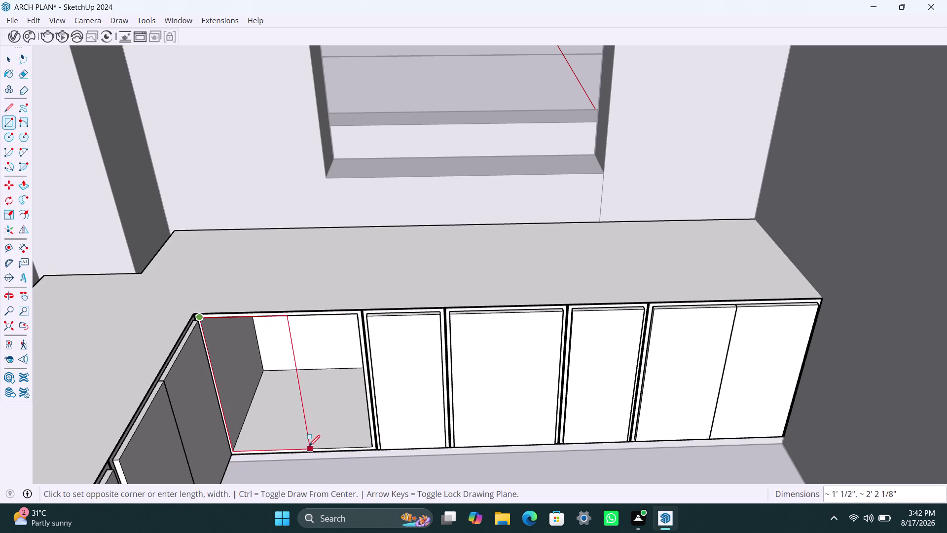
click(309, 446)
key(space)
click(312, 421)
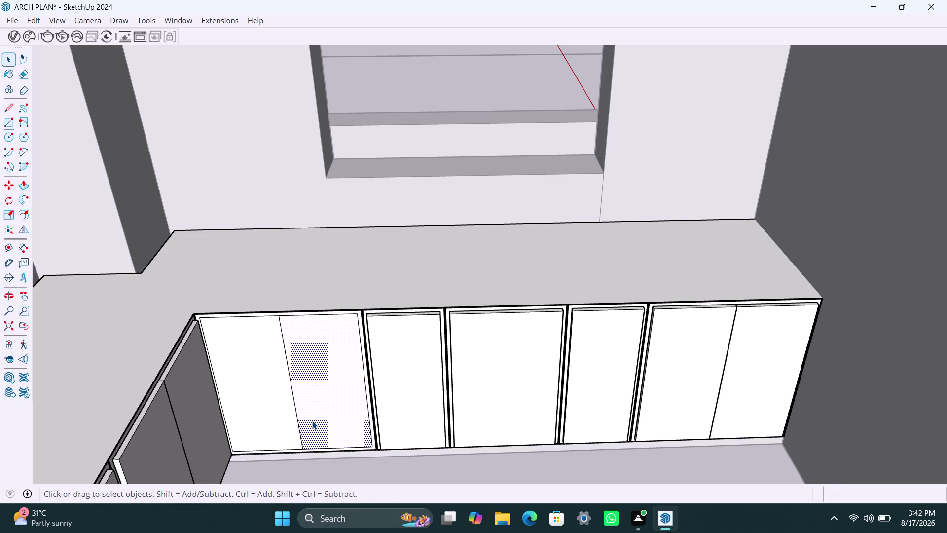
key(Delete)
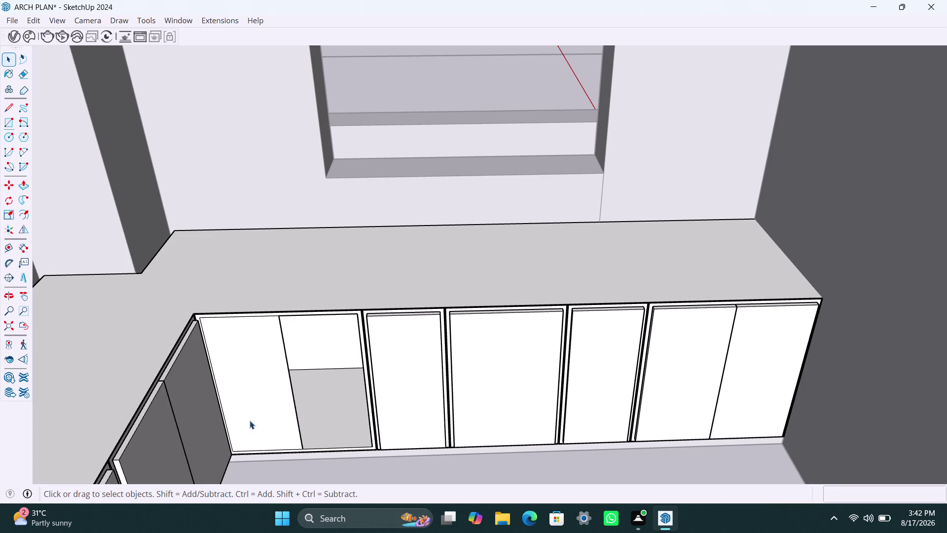
Make the corner panel face a group using its context menu.
double_click(250, 421)
right_click(249, 421)
click(293, 253)
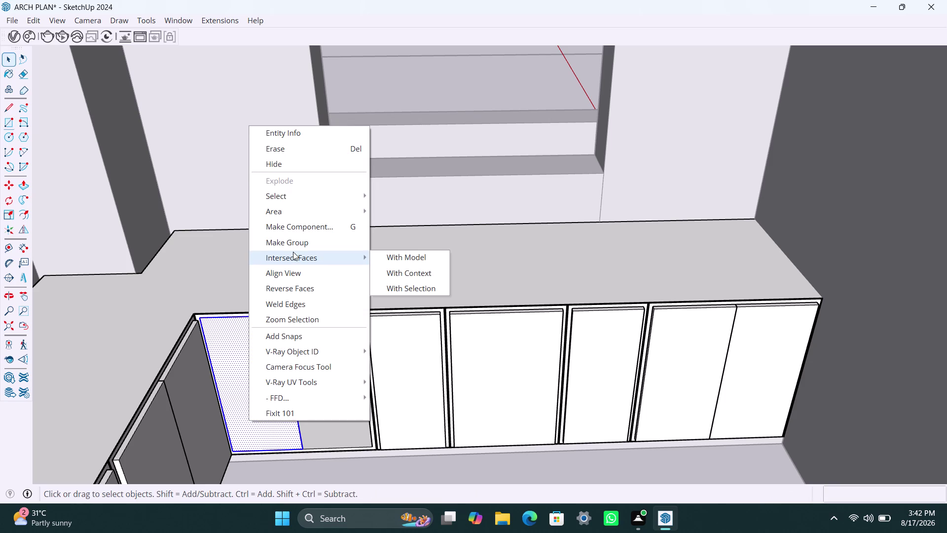
click(294, 246)
triple_click(261, 395)
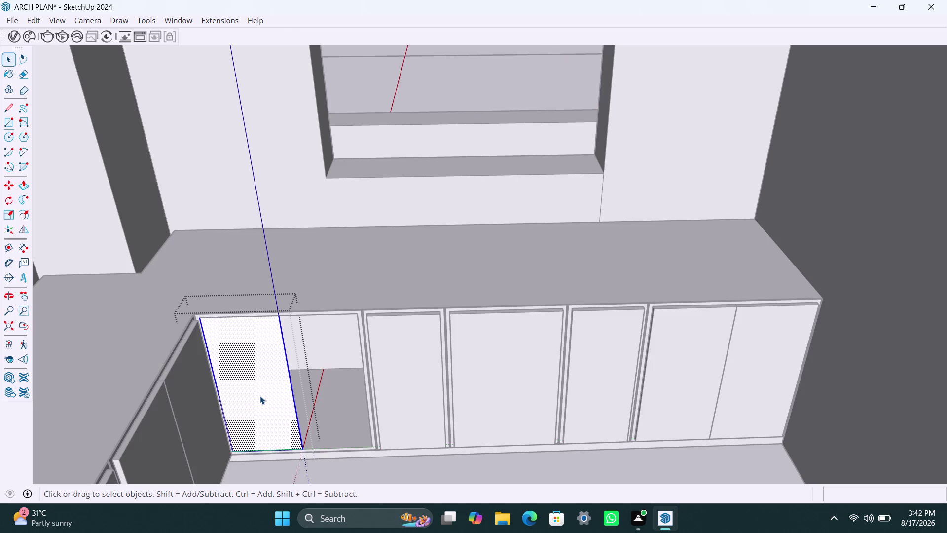
Push/pull the corner panel out 18 mm and select the finished panel.
key(p)
click(260, 395)
text(18)
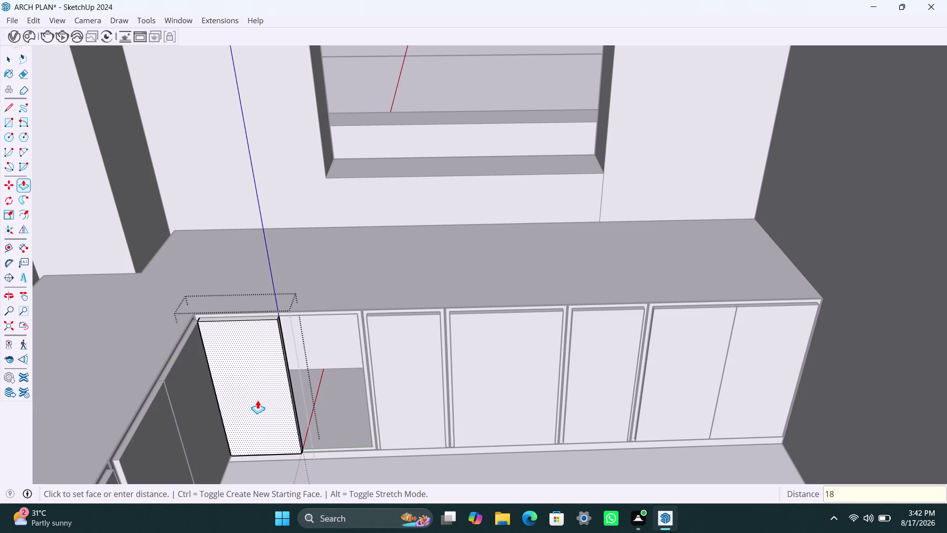
text(mm)
key(Return)
key(space)
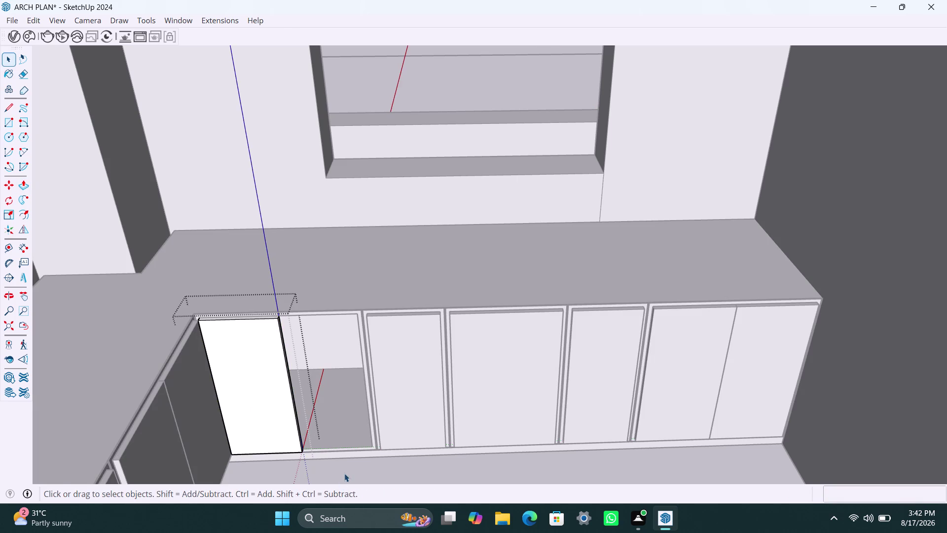
click(344, 473)
click(273, 427)
Copy the 18 mm panel beside the original to fill the first compartment's other half.
key(m)
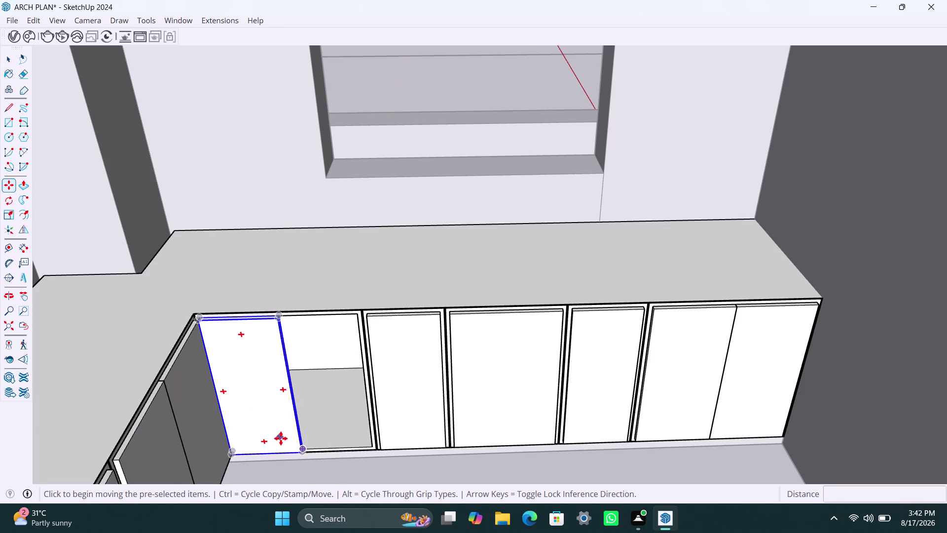
click(230, 455)
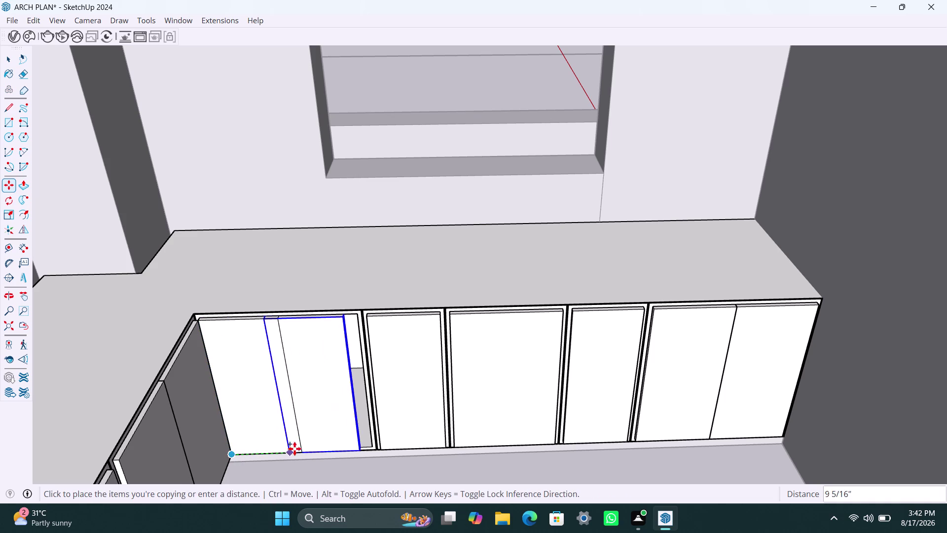
click(305, 447)
key(space)
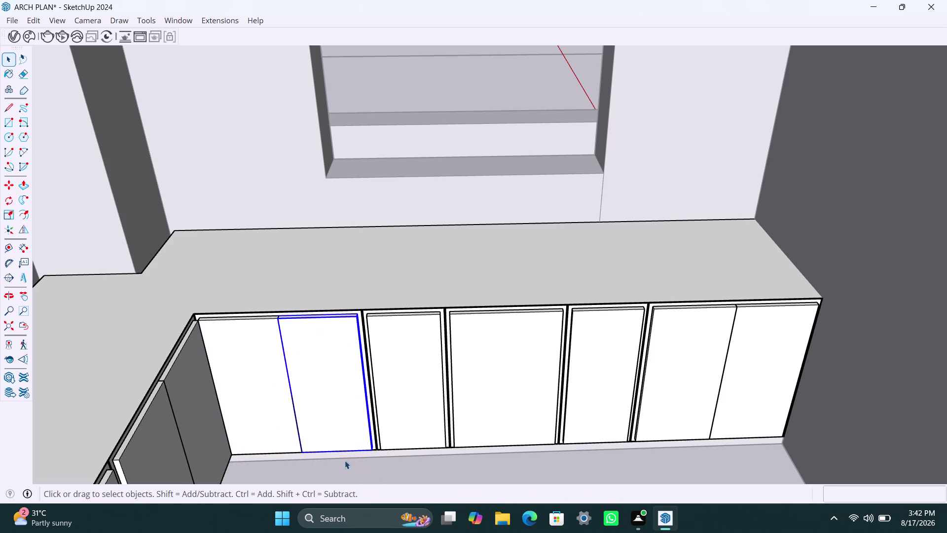
scroll(up, 3)
scroll(down, 3)
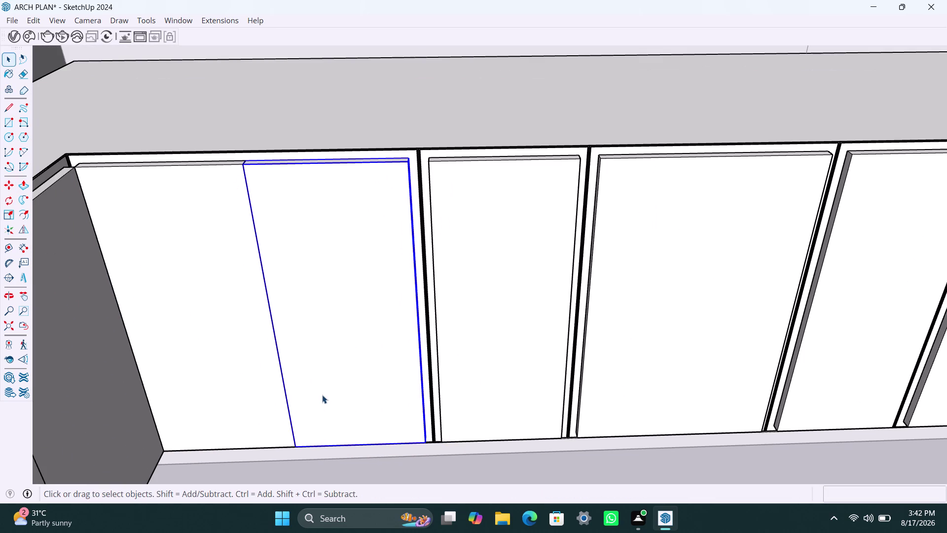
scroll(down, 3)
click(355, 207)
scroll(down, 3)
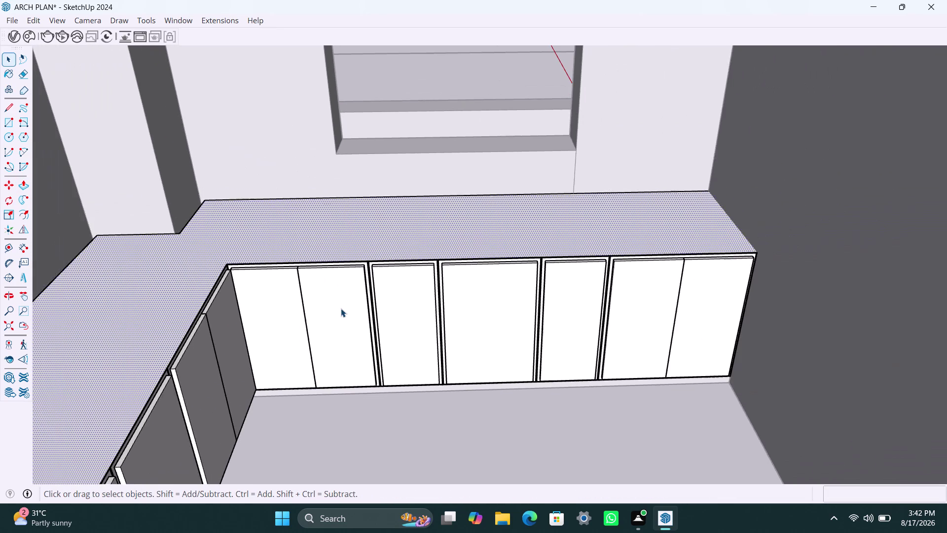
scroll(down, 3)
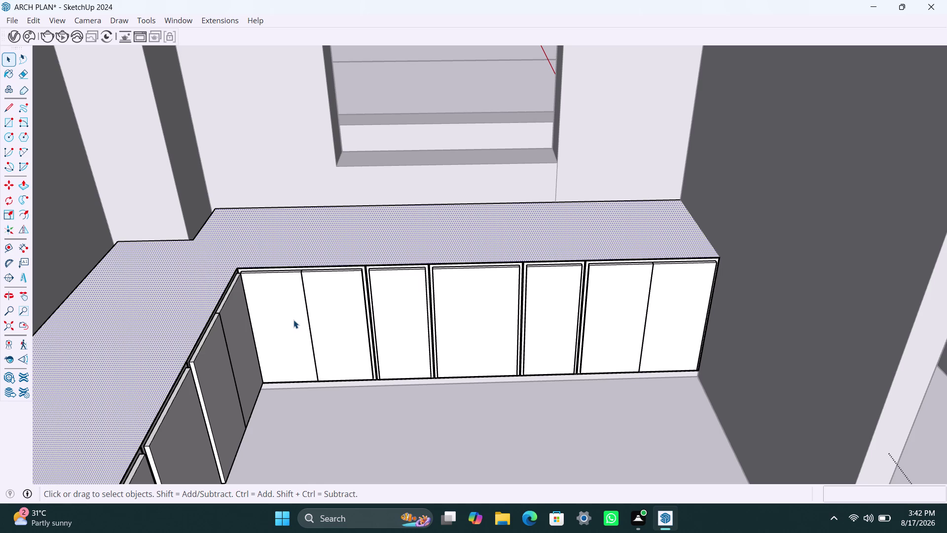
scroll(down, 3)
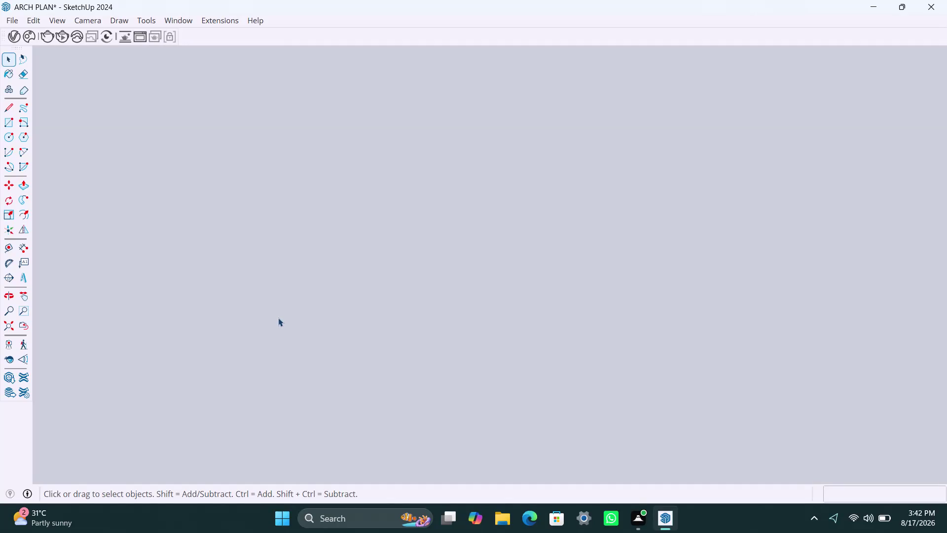
Zoom to the whole model, then orbit and zoom back into the kitchen.
click(10, 326)
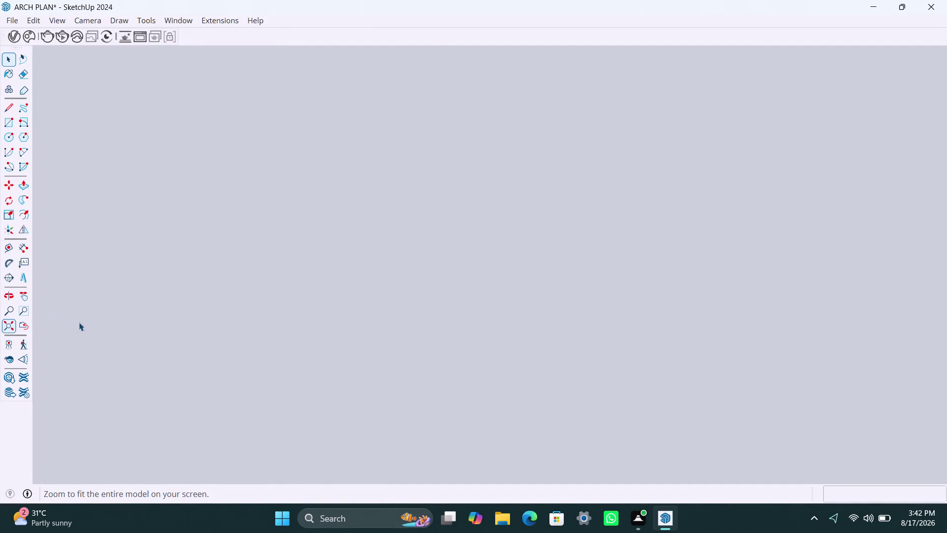
scroll(up, 3)
middle_drag(424, 311, 427, 352)
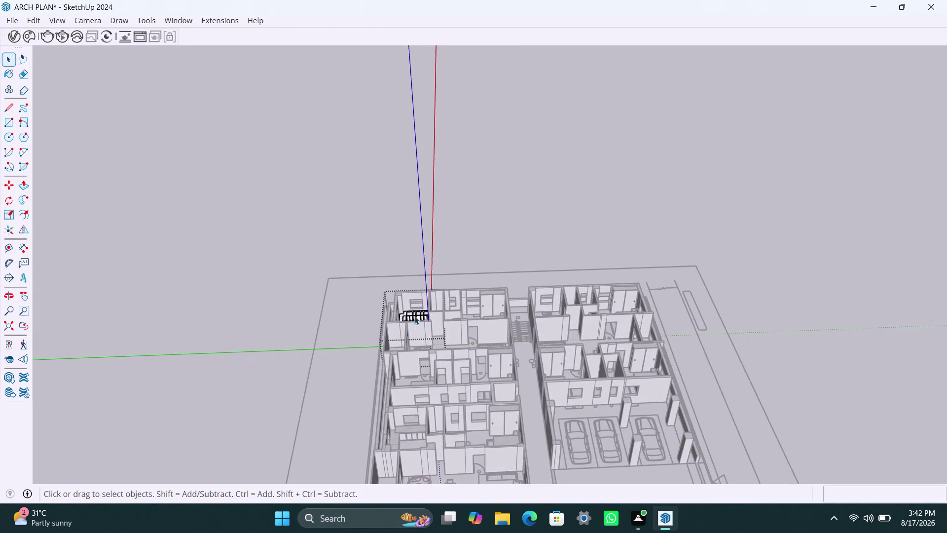
scroll(up, 3)
middle_drag(410, 331, 404, 364)
scroll(up, 3)
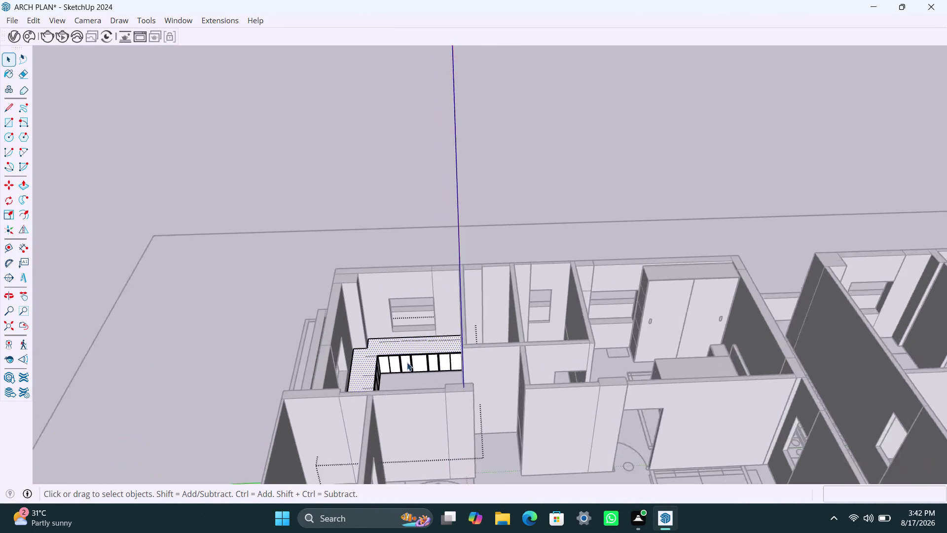
scroll(up, 3)
scroll(up, 3)
Select the base cabinet run and inspect its fronts up close.
click(408, 402)
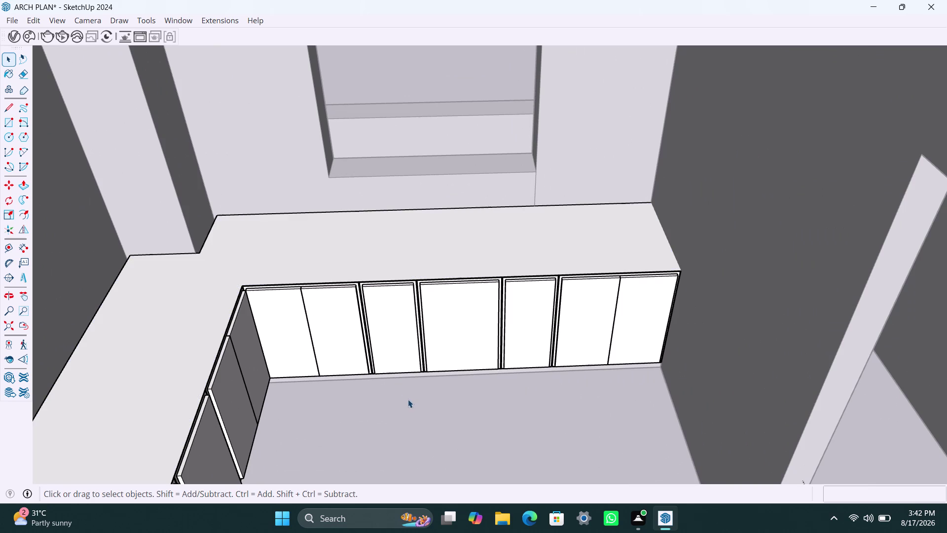
double_click(405, 394)
click(400, 375)
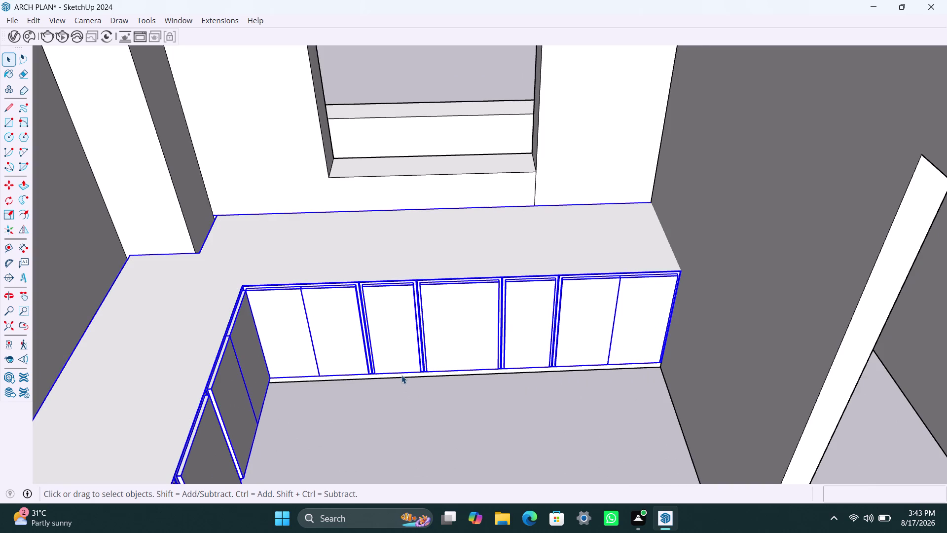
scroll(up, 3)
middle_drag(411, 366, 407, 347)
scroll(up, 3)
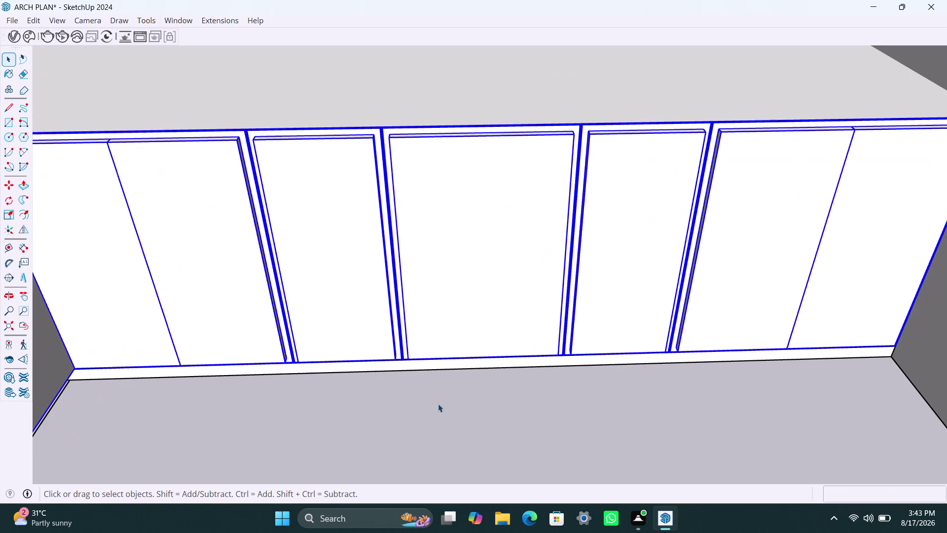
click(438, 403)
click(439, 366)
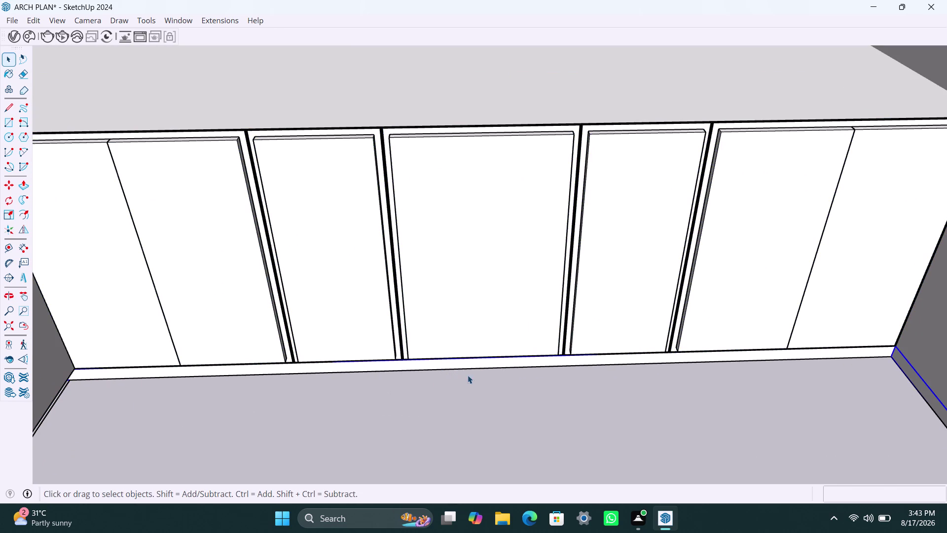
key(m)
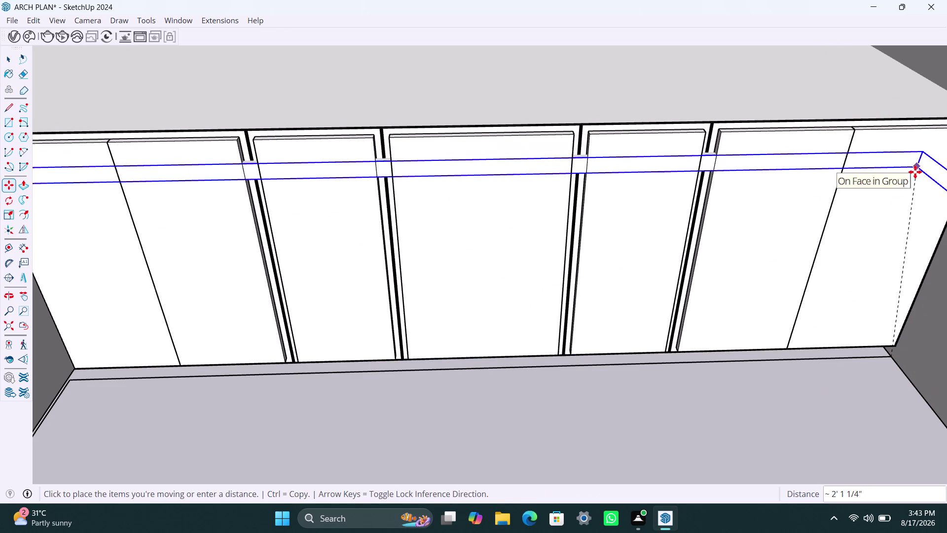
Place the moved countertop piece at the wall corner.
middle_drag(888, 203, 874, 128)
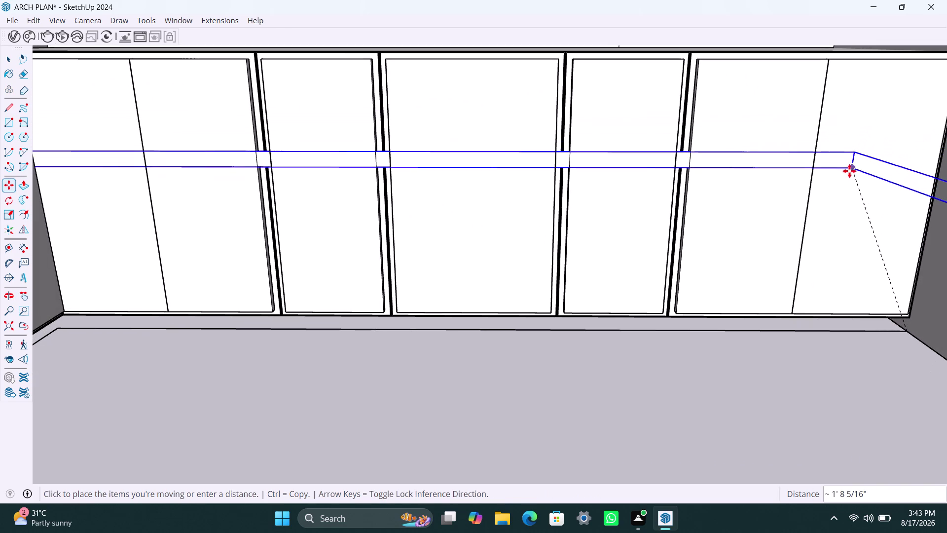
scroll(down, 3)
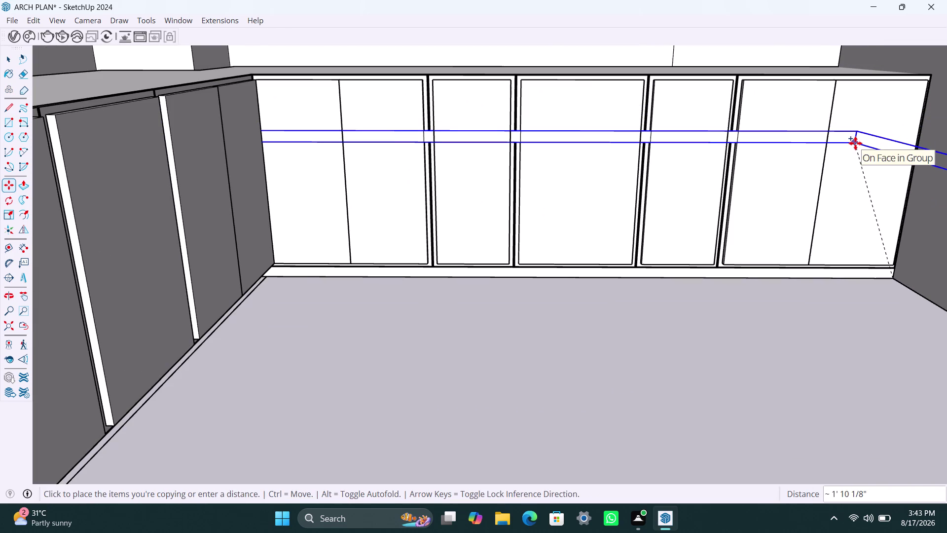
middle_drag(856, 143, 832, 297)
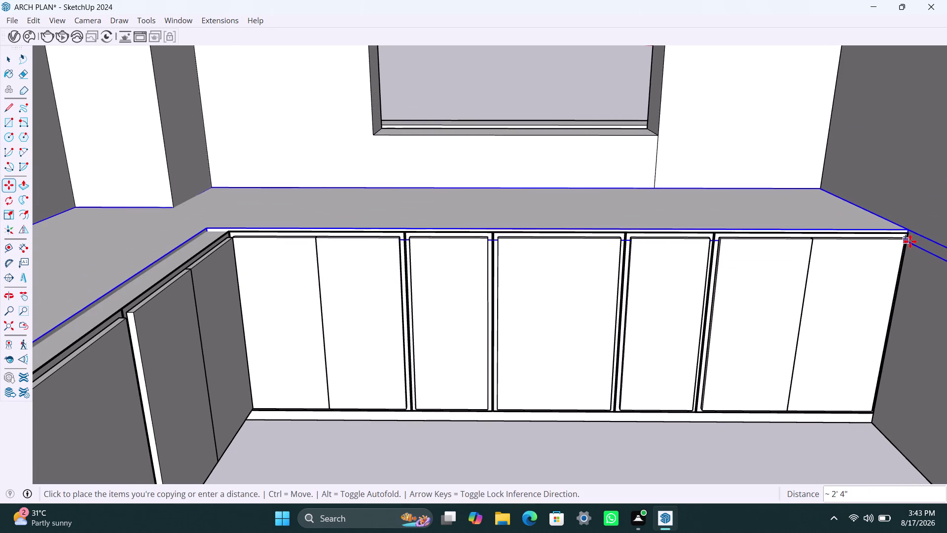
click(923, 224)
Snap the countertop's end corner against the wall.
scroll(down, 3)
middle_drag(802, 239, 800, 240)
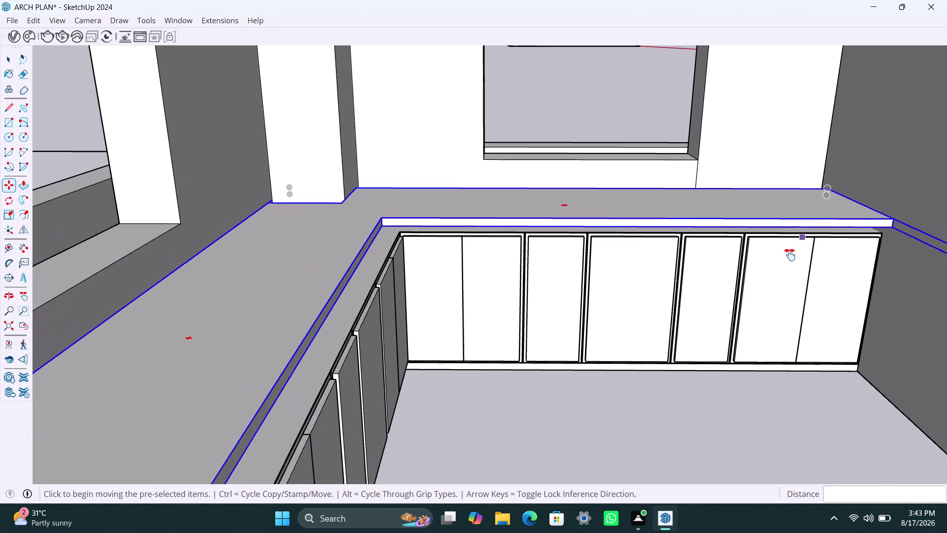
middle_drag(799, 240, 745, 326)
scroll(up, 3)
middle_drag(765, 291, 725, 393)
scroll(up, 3)
scroll(up, 3)
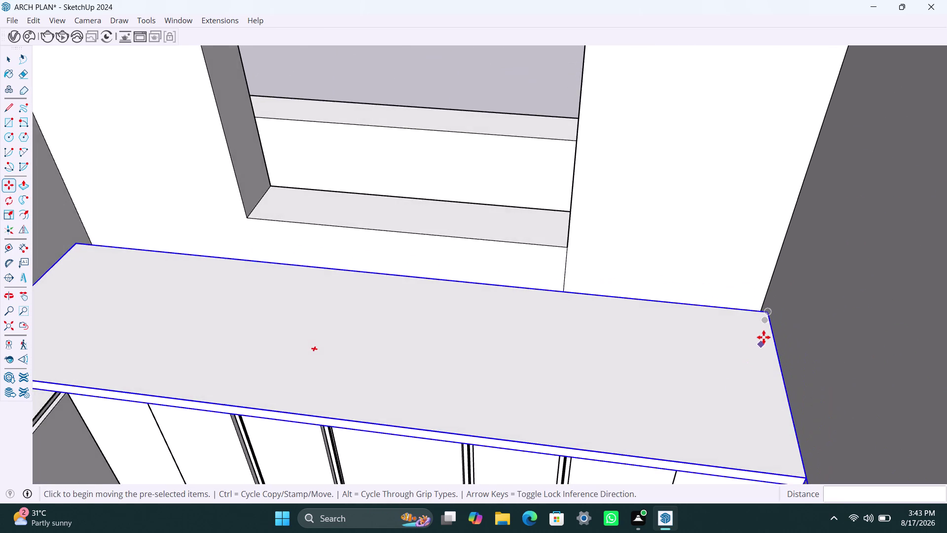
scroll(up, 3)
middle_drag(745, 349, 697, 379)
scroll(up, 3)
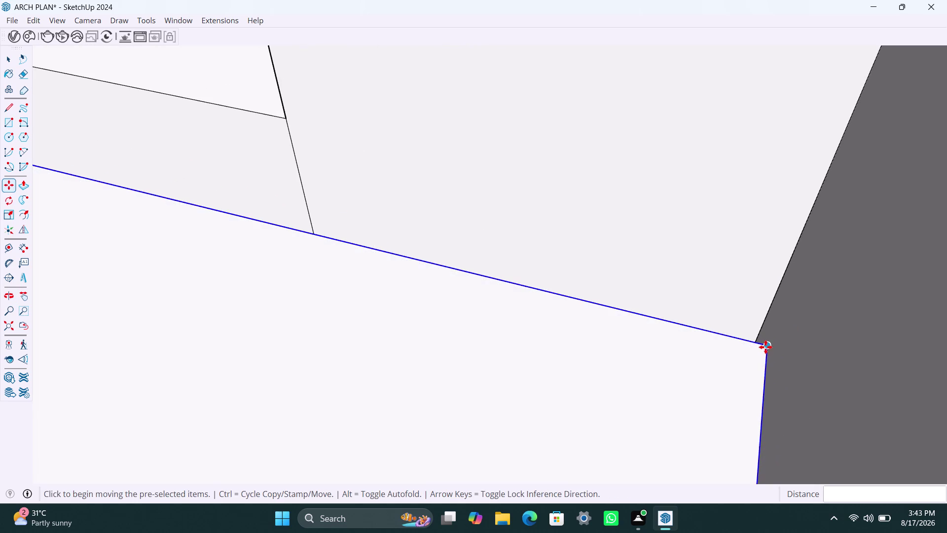
click(766, 347)
click(759, 339)
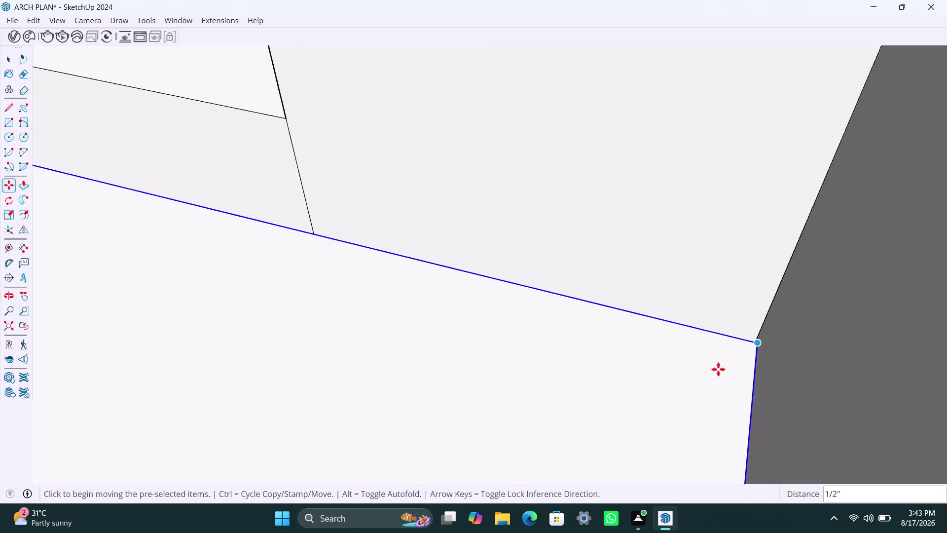
Move the countertop's front corner onto the cabinet corner.
scroll(down, 3)
middle_drag(675, 385, 673, 367)
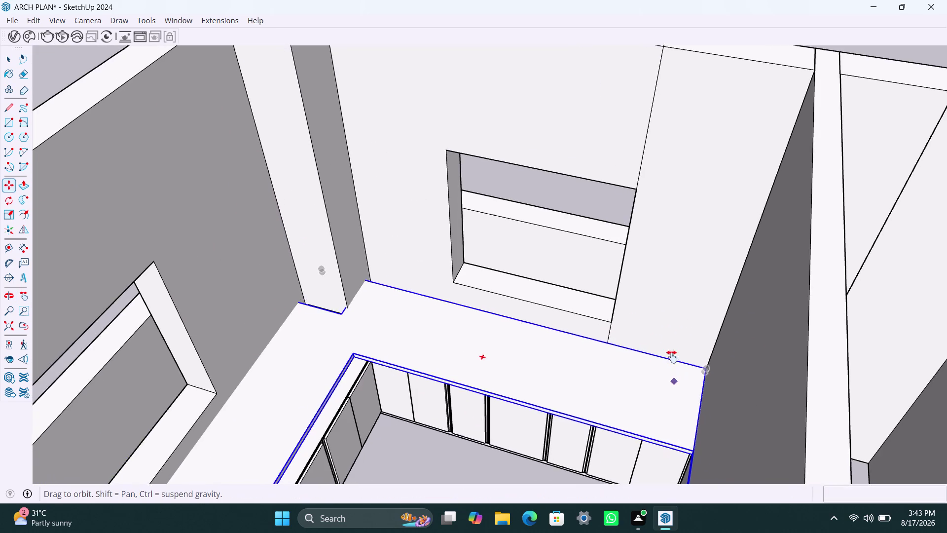
middle_drag(673, 367, 692, 271)
scroll(up, 3)
middle_drag(685, 310, 696, 223)
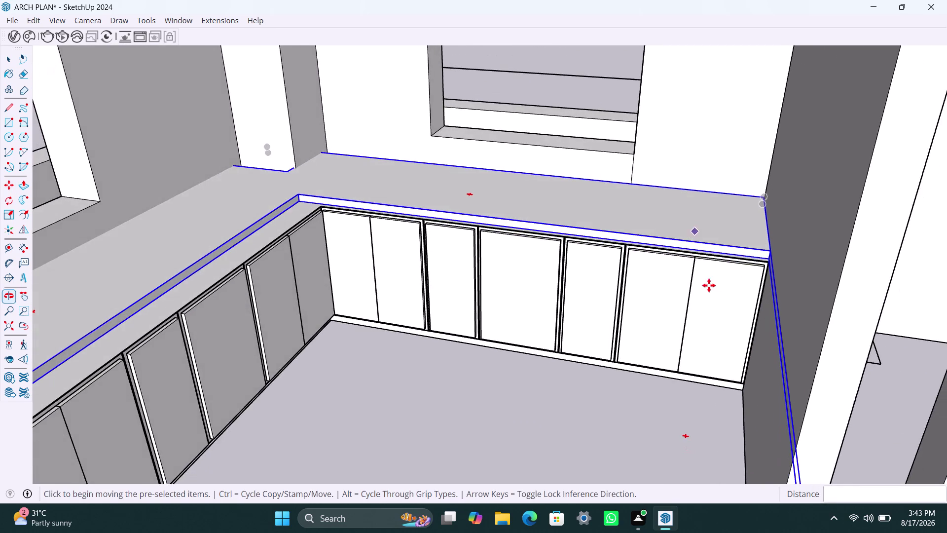
scroll(up, 3)
middle_drag(780, 268, 763, 224)
scroll(up, 3)
scroll(up, 3)
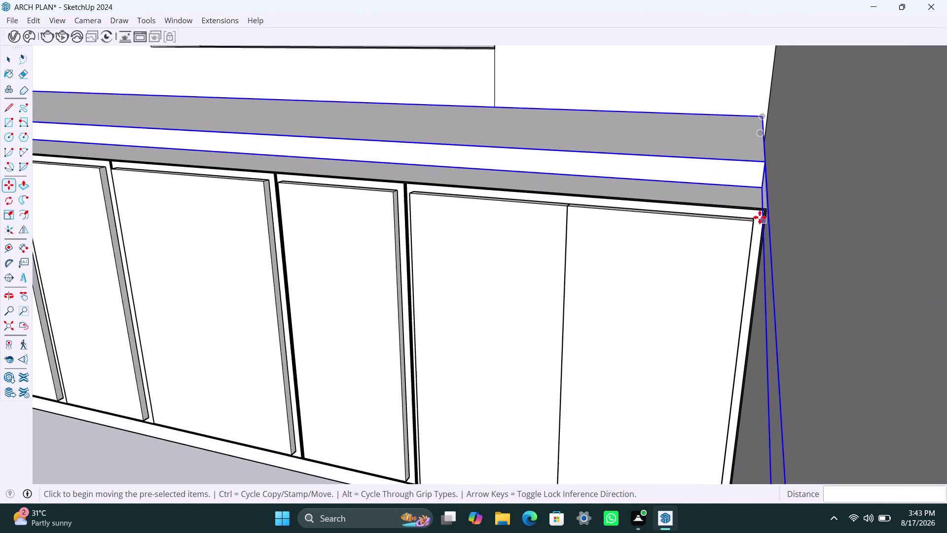
click(762, 187)
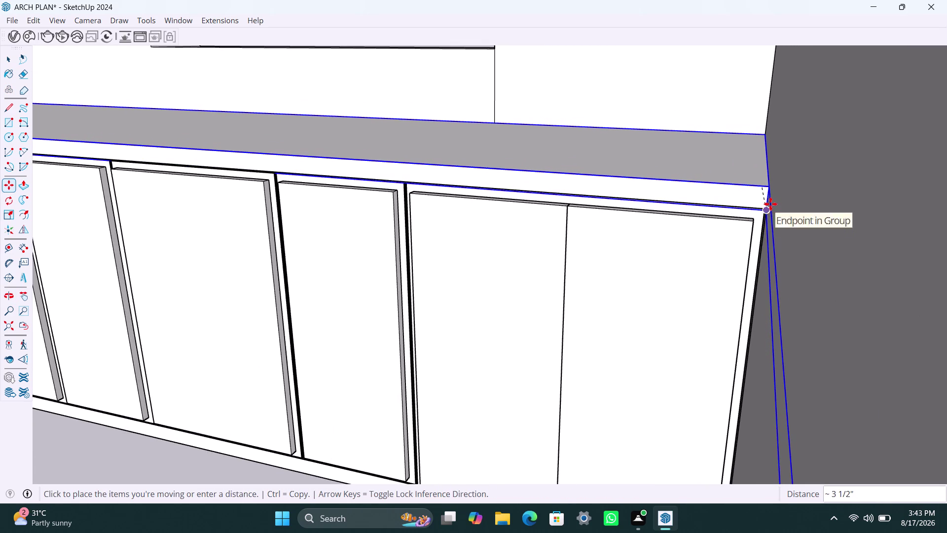
scroll(up, 3)
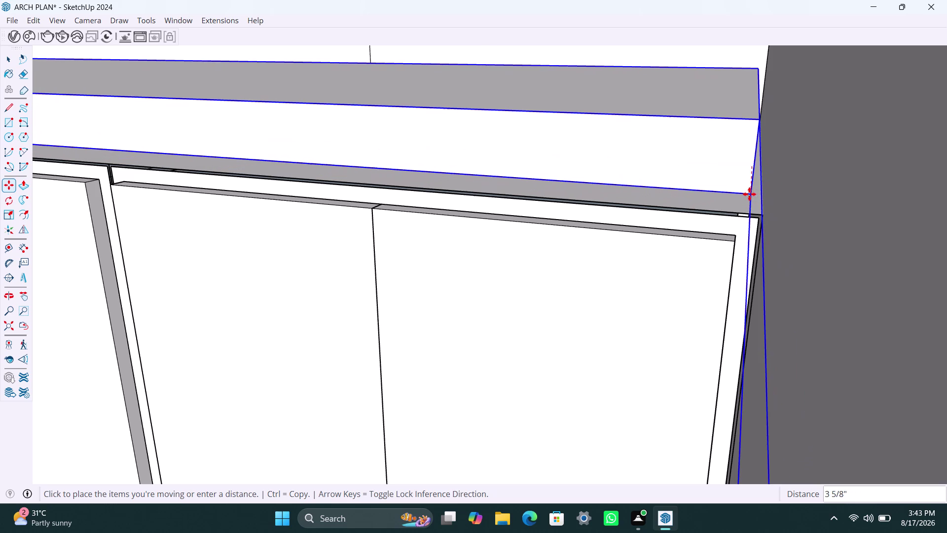
click(751, 194)
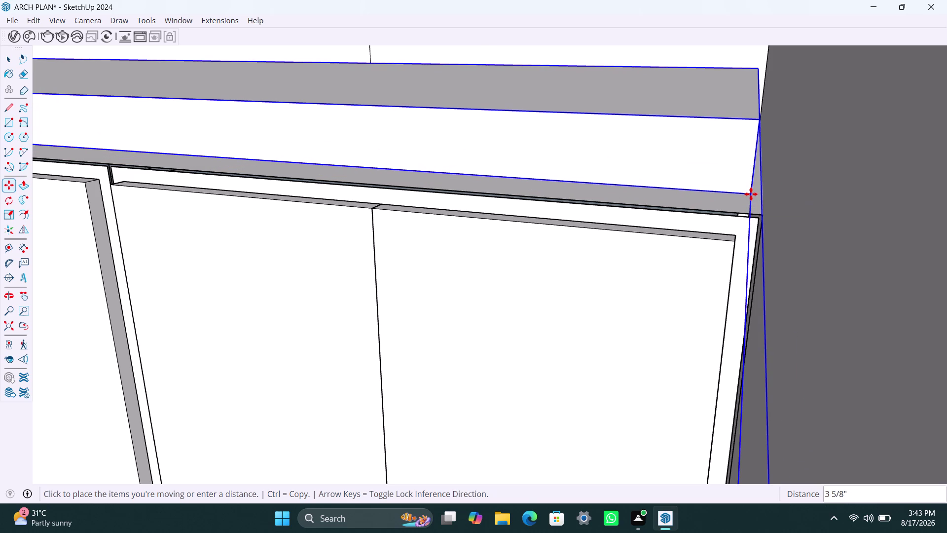
Shift the countertop piece closer to the wall at the end gap.
scroll(down, 3)
middle_drag(713, 239, 719, 287)
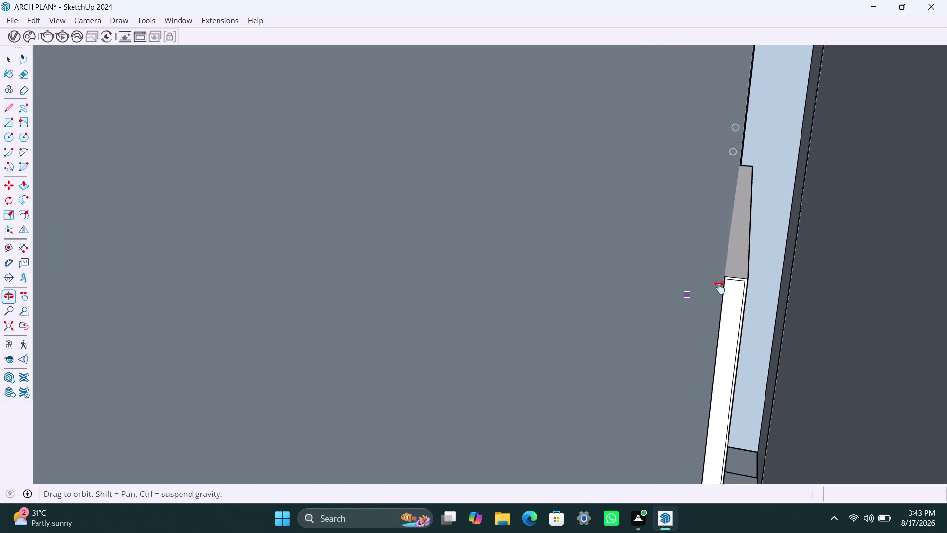
middle_drag(719, 288, 696, 310)
scroll(up, 3)
middle_drag(732, 200, 701, 210)
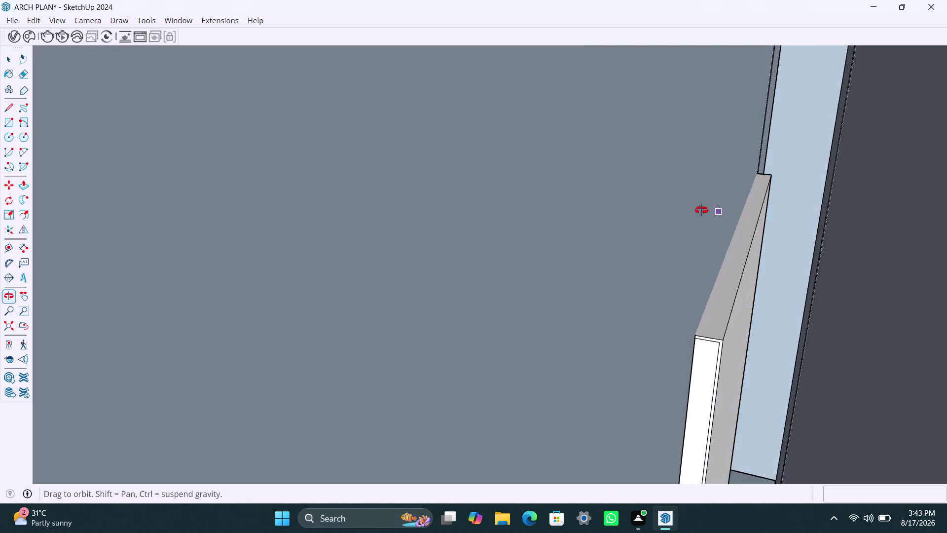
middle_drag(702, 210, 737, 251)
scroll(up, 3)
scroll(up, 3)
scroll(up, 3)
middle_drag(742, 189, 730, 188)
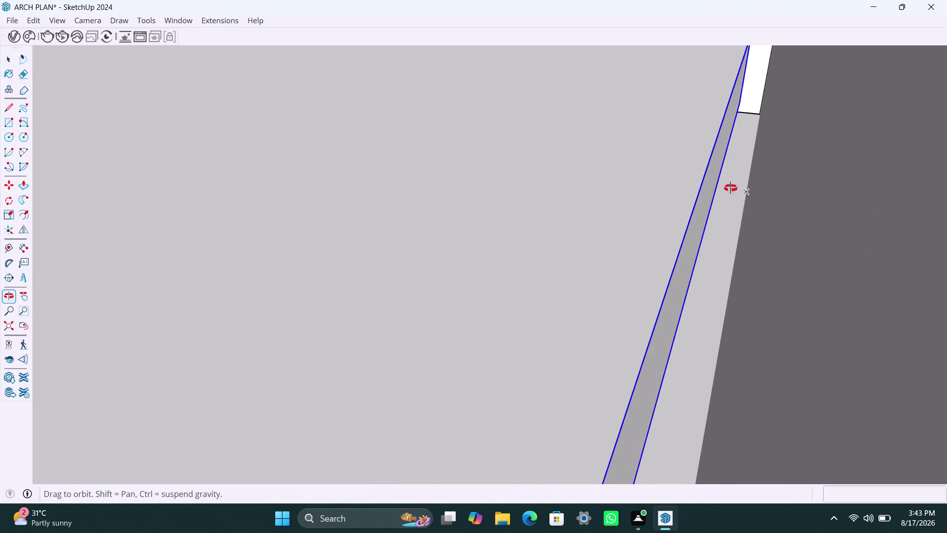
middle_drag(731, 188, 726, 190)
middle_drag(722, 186, 753, 186)
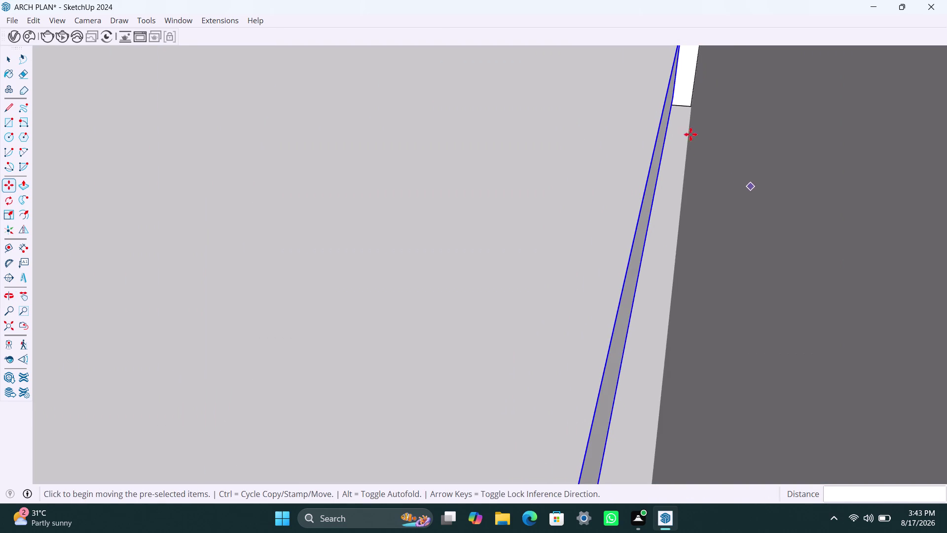
click(677, 75)
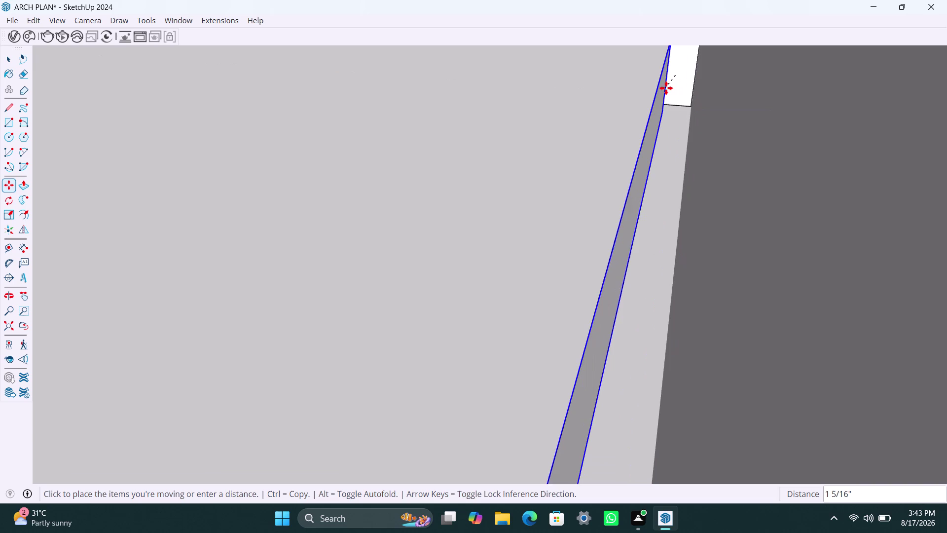
click(667, 88)
Snap the piece flush to the wall corner and zoom out to the whole model.
click(672, 114)
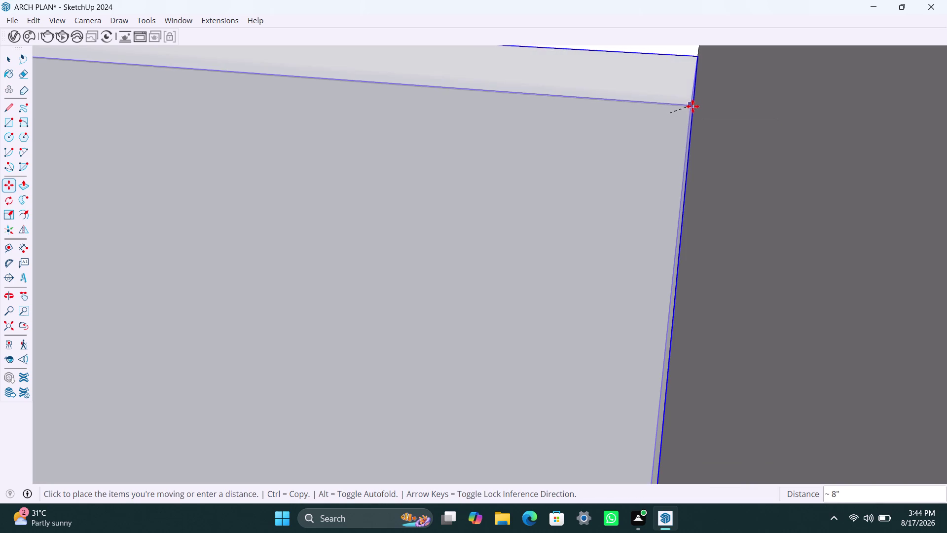
click(690, 106)
scroll(down, 3)
scroll(down, 3)
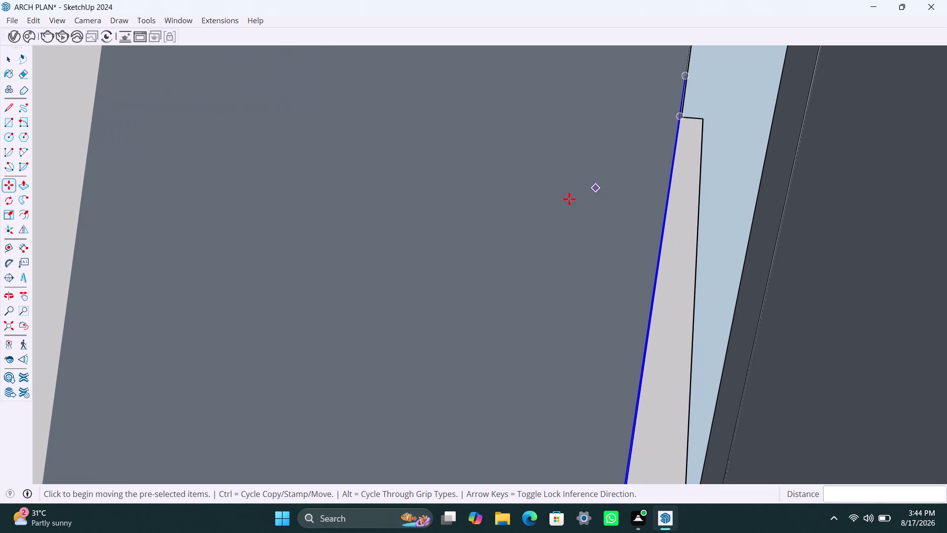
click(6, 319)
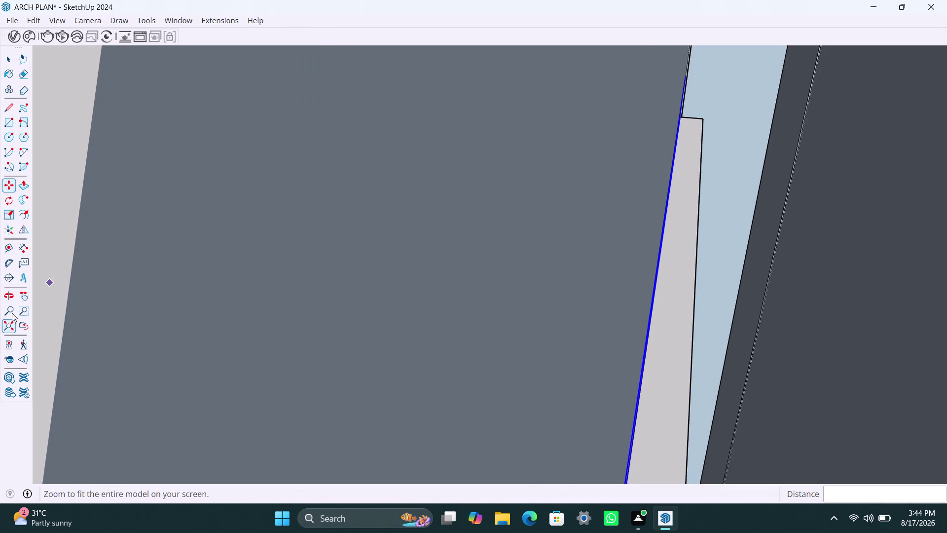
Orbit and zoom in to the L-shaped base cabinets and countertop edge, with Select active.
scroll(up, 3)
scroll(up, 3)
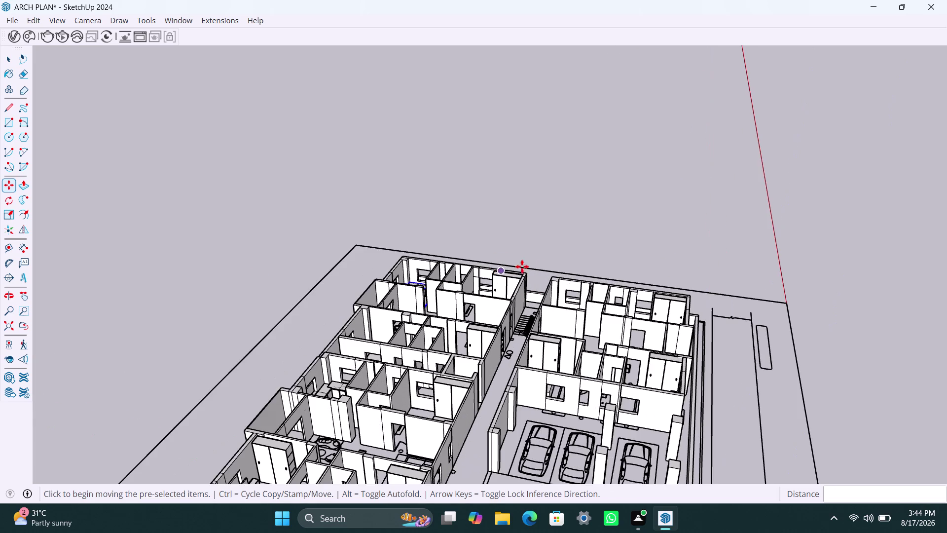
scroll(down, 3)
middle_drag(500, 317, 502, 368)
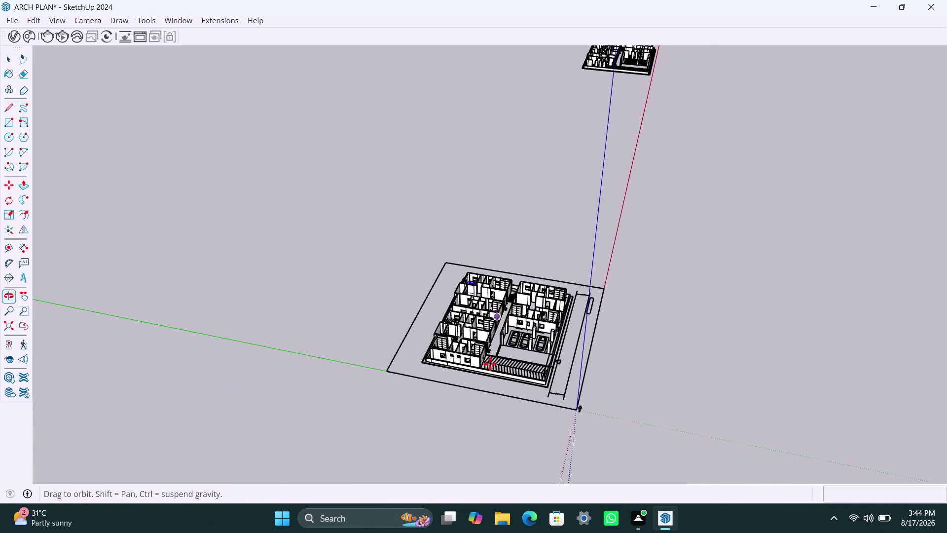
scroll(up, 3)
middle_drag(465, 241, 463, 302)
scroll(up, 3)
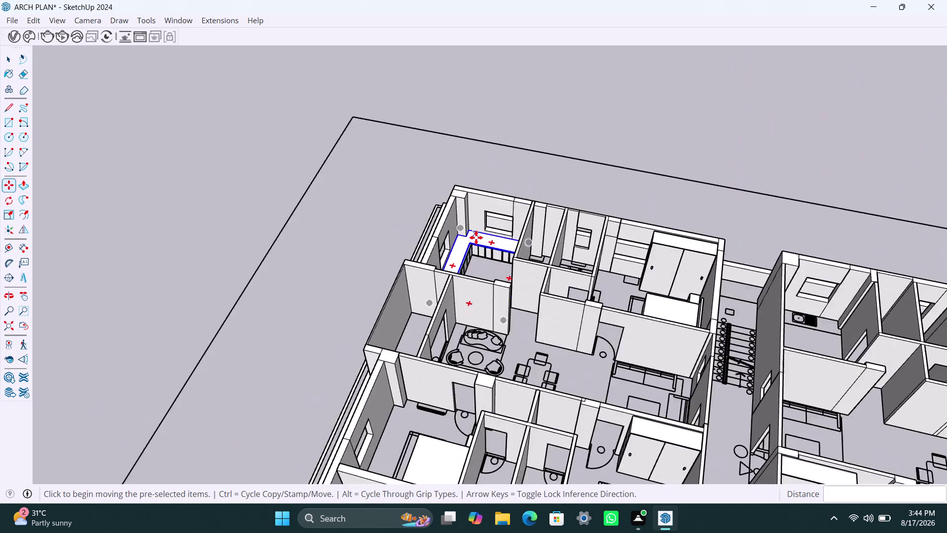
scroll(up, 3)
key(space)
scroll(up, 3)
middle_drag(510, 301, 511, 301)
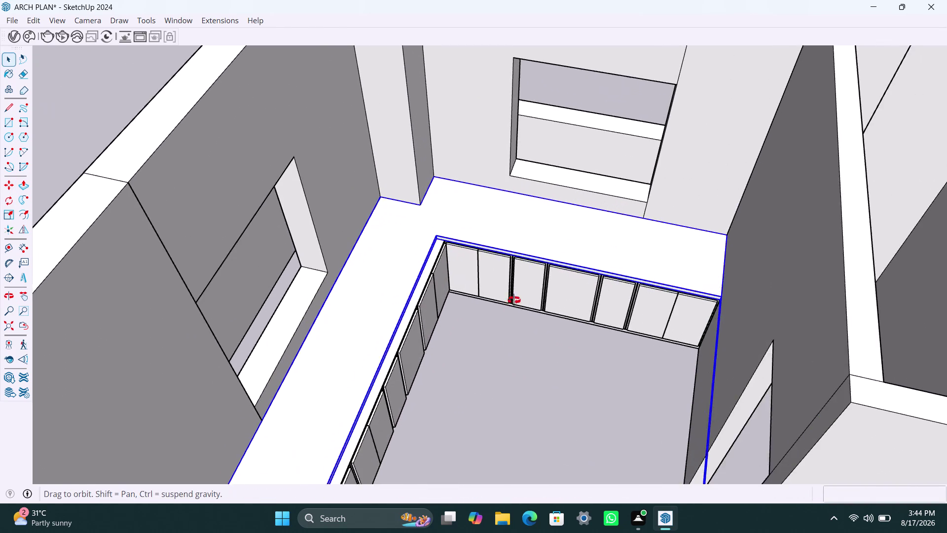
middle_drag(511, 301, 394, 287)
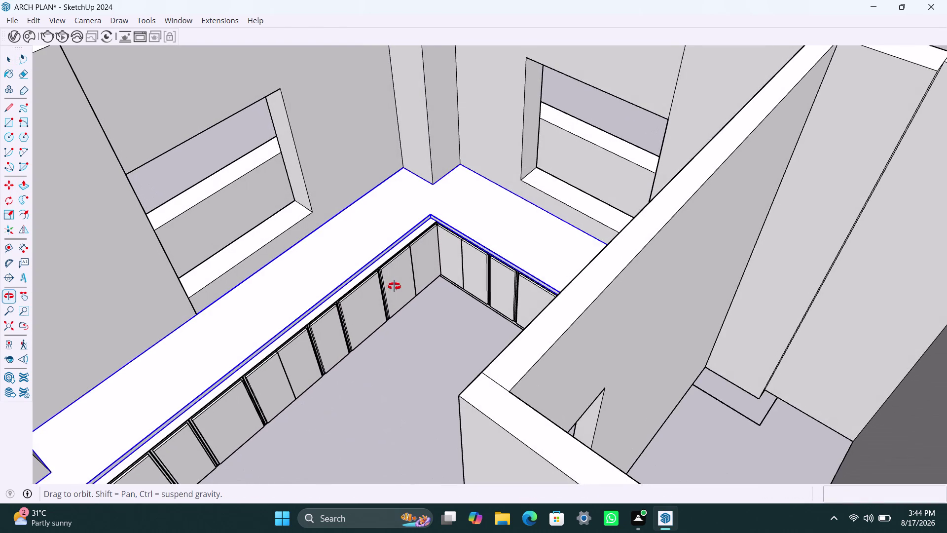
middle_drag(394, 286, 499, 263)
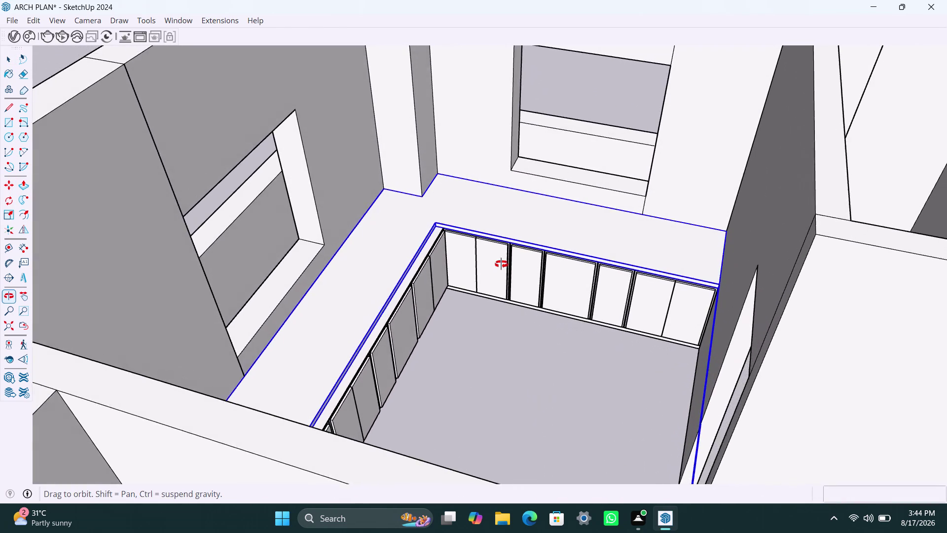
middle_drag(499, 263, 505, 266)
scroll(up, 3)
middle_drag(715, 282, 718, 236)
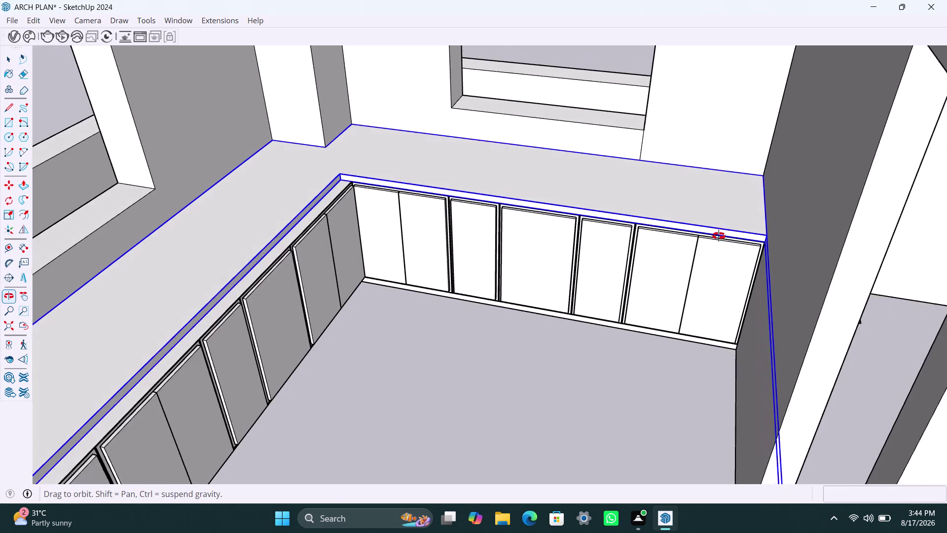
middle_drag(719, 236, 724, 226)
scroll(up, 3)
middle_drag(720, 235, 725, 167)
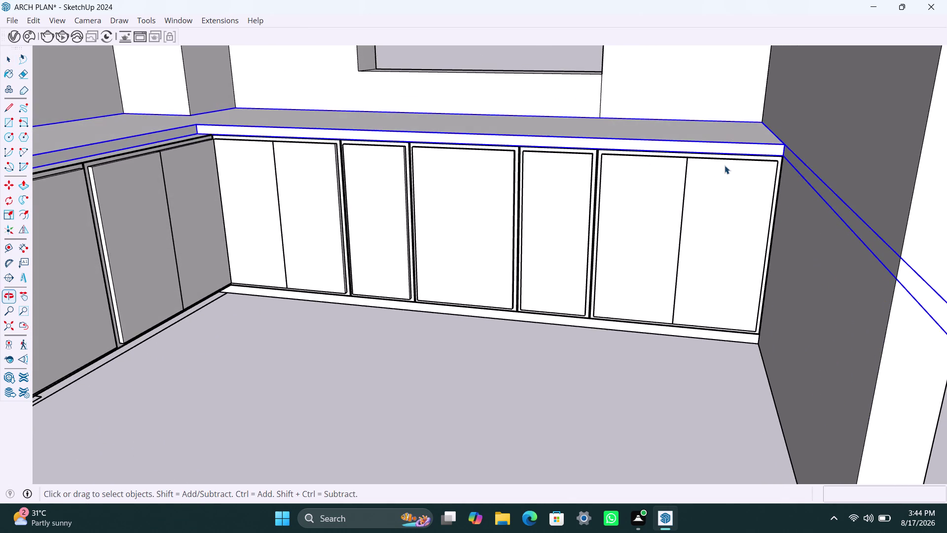
scroll(up, 3)
Select the whole countertop over the base cabinets.
click(725, 125)
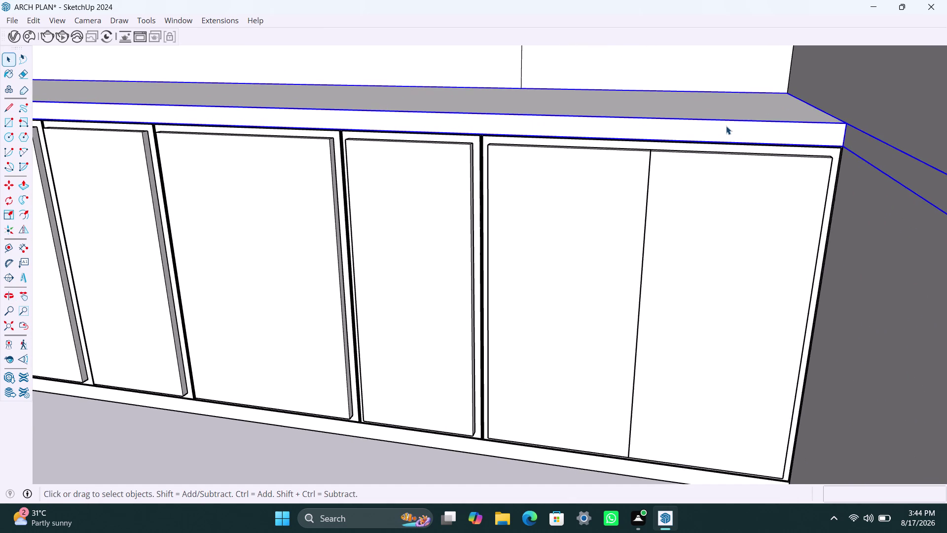
click(634, 240)
triple_click(612, 130)
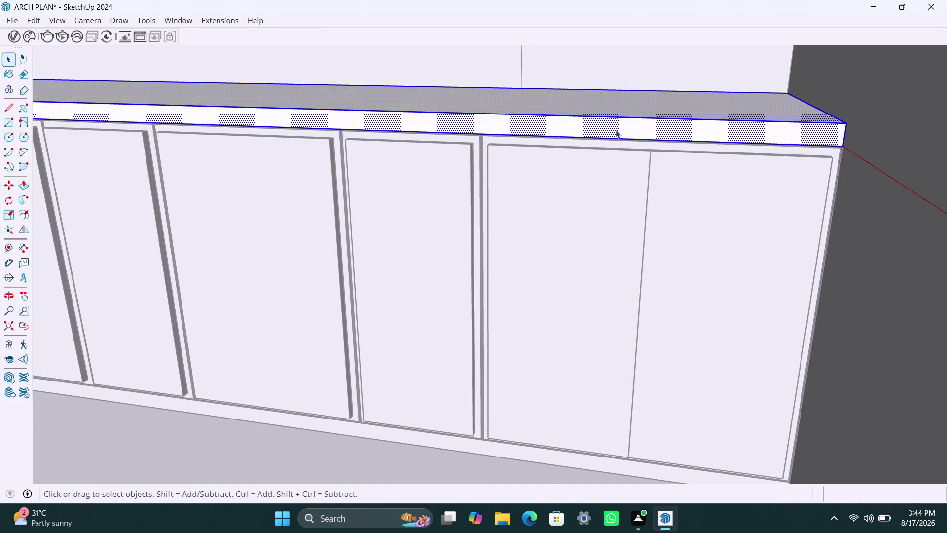
scroll(up, 3)
middle_drag(619, 136, 606, 113)
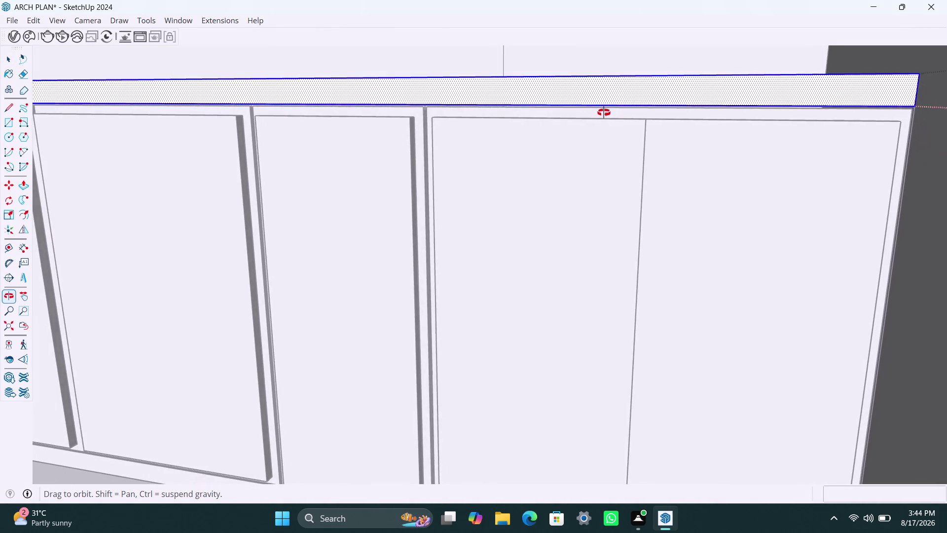
middle_drag(607, 113, 566, 122)
click(559, 111)
Push/Pull the countertop's top face up 2" and deselect it.
key(p)
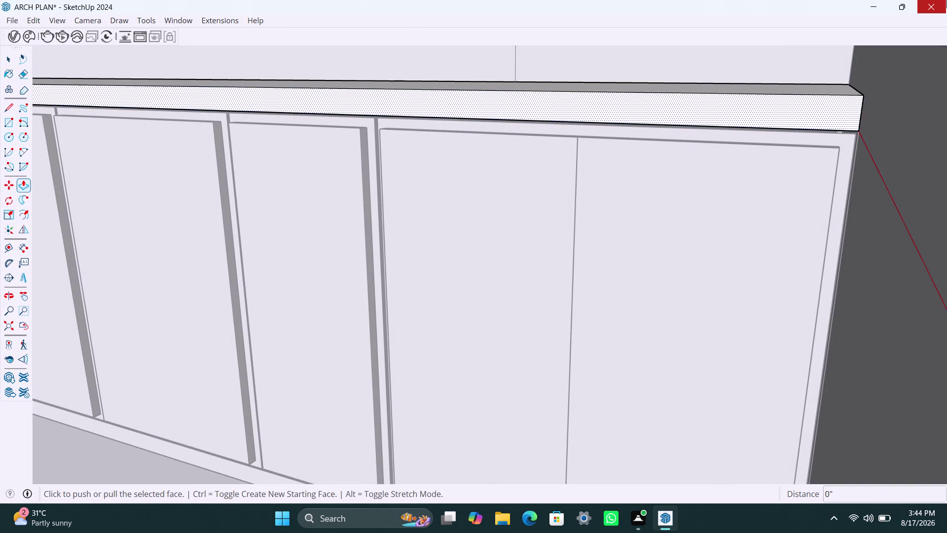
click(767, 116)
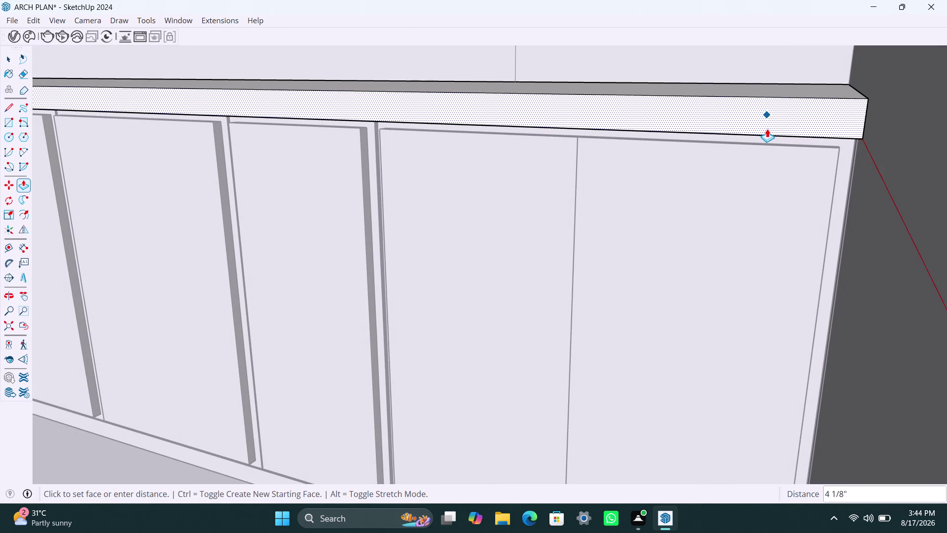
text(2")
key(Return)
key(space)
click(764, 196)
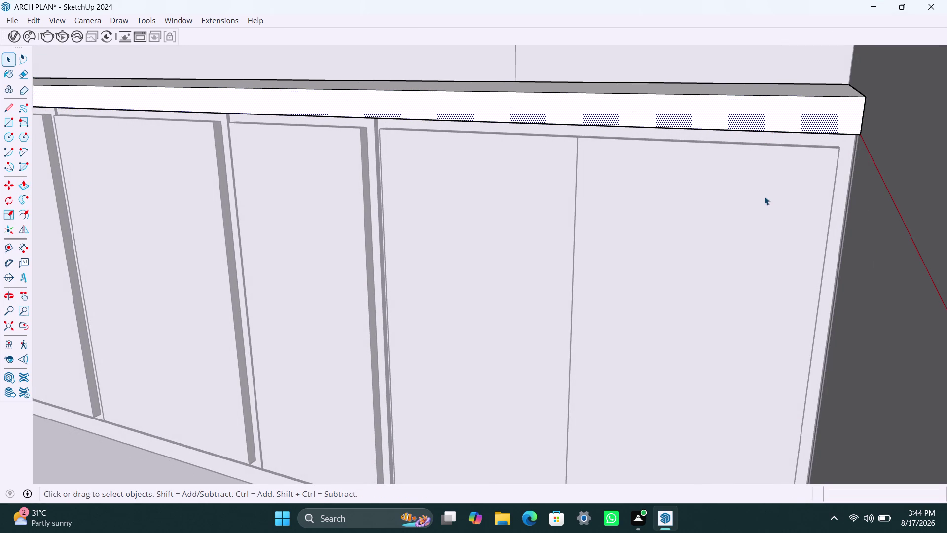
scroll(down, 3)
scroll(down, 3)
scroll(up, 3)
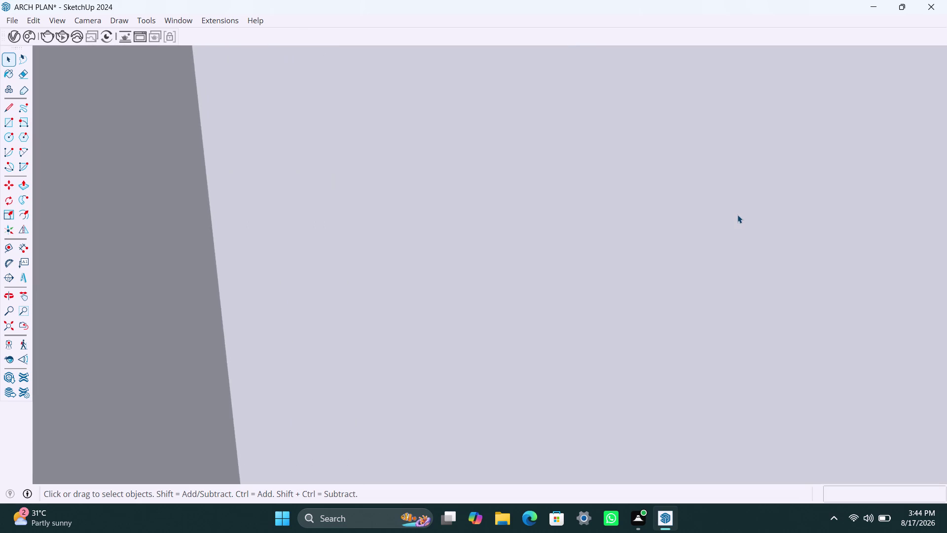
Orbit and zoom around the thickened countertop to inspect it.
scroll(up, 3)
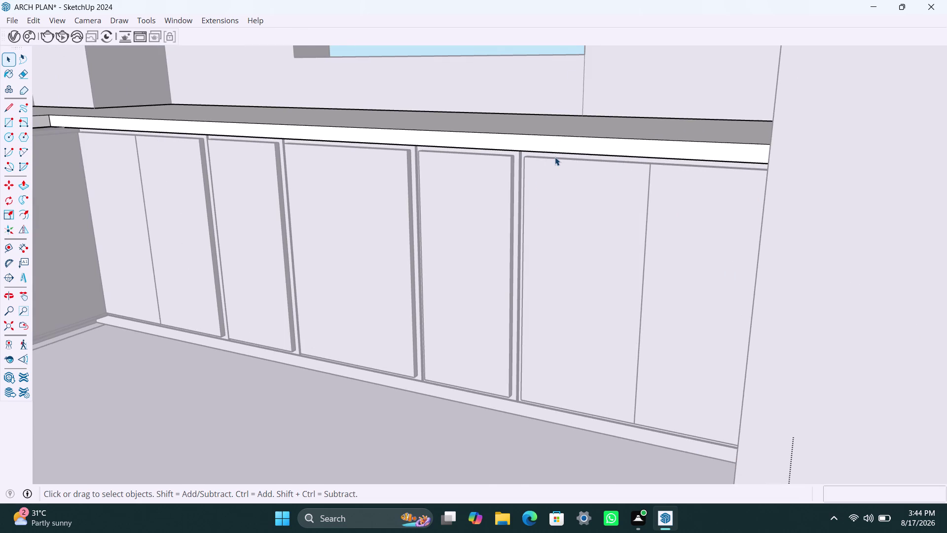
scroll(down, 3)
middle_drag(555, 158, 619, 175)
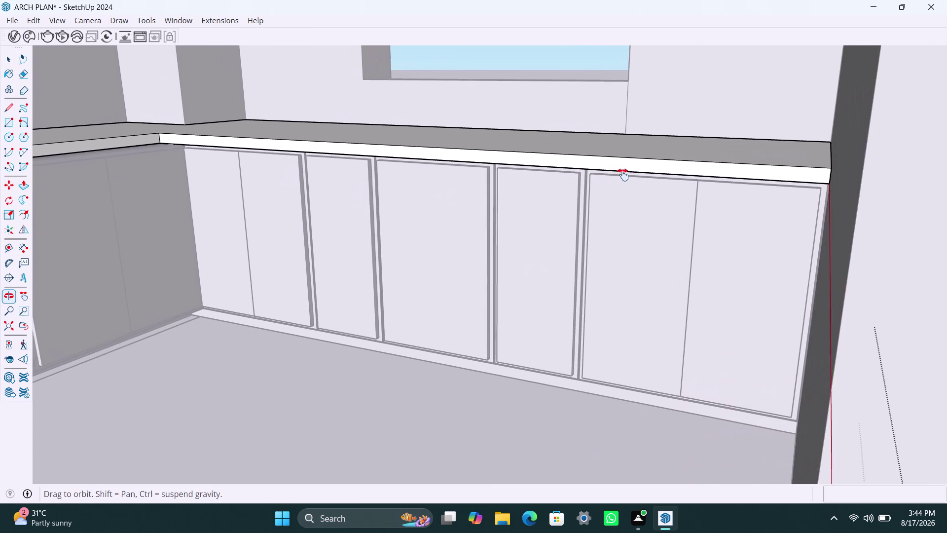
middle_drag(620, 175, 626, 174)
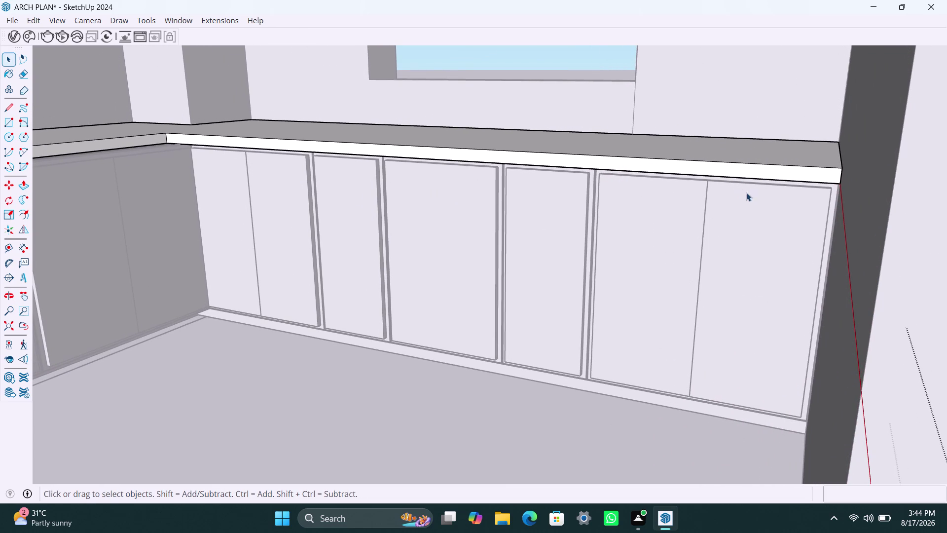
scroll(up, 3)
scroll(up, 3)
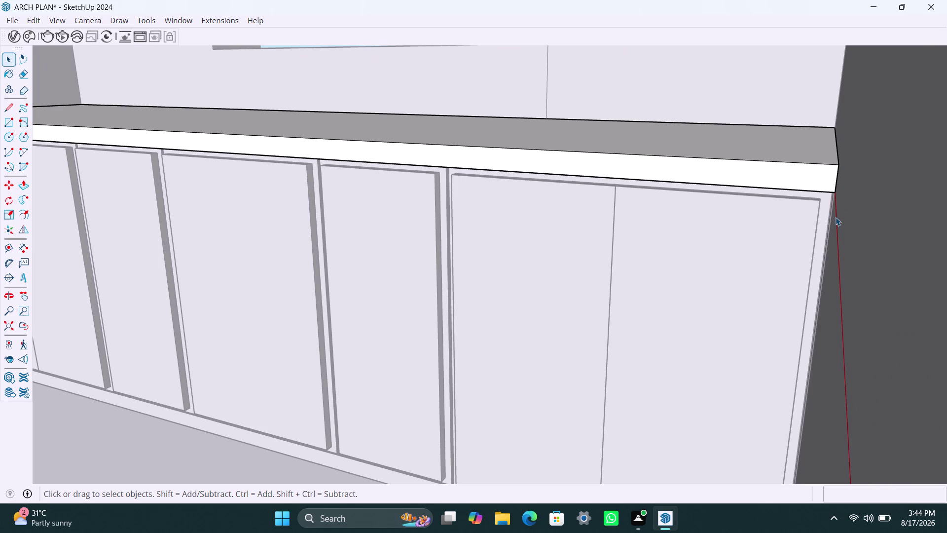
scroll(up, 3)
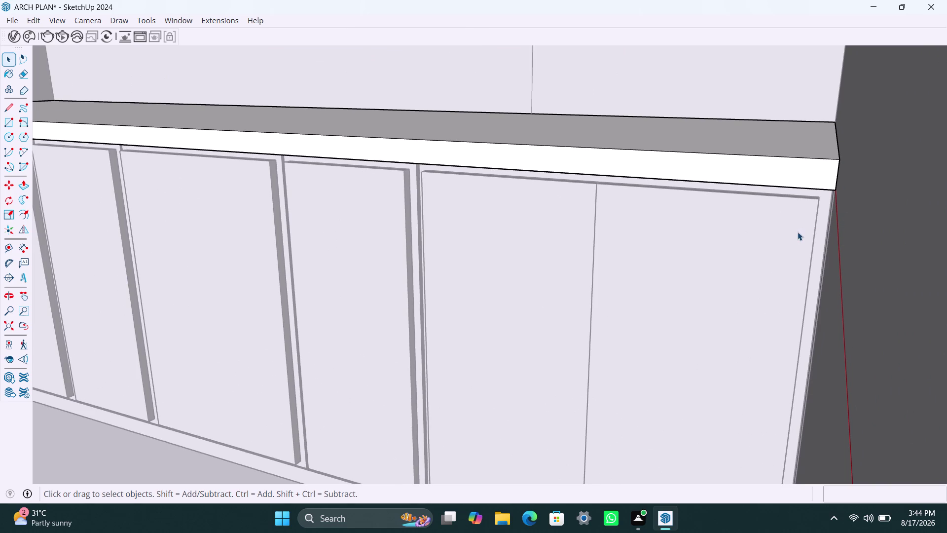
scroll(up, 3)
middle_click(825, 191)
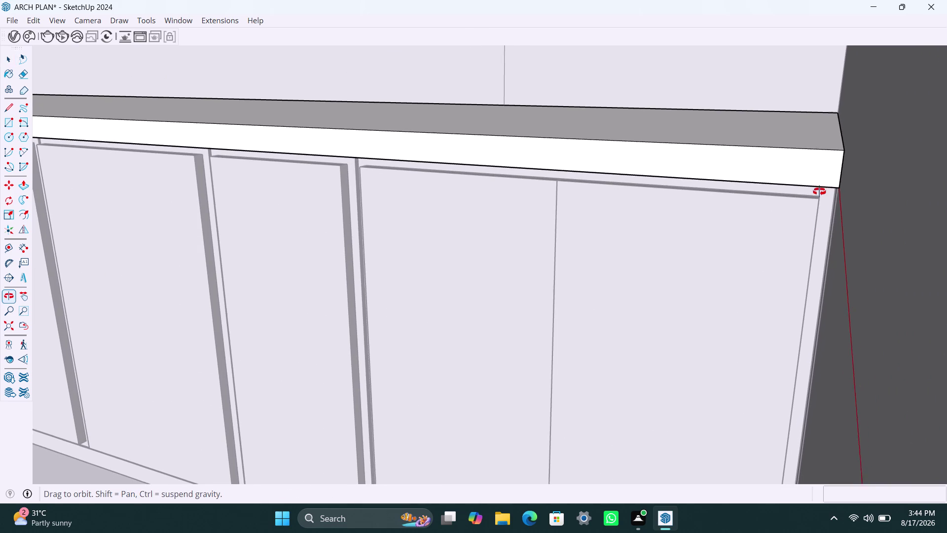
scroll(down, 3)
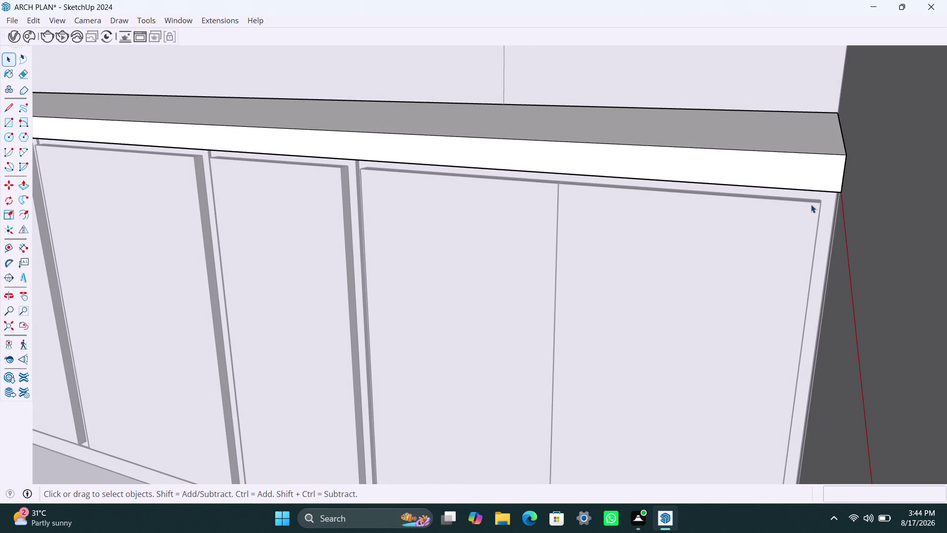
scroll(down, 3)
scroll(down, 3)
scroll(down, 3)
scroll(down, 3)
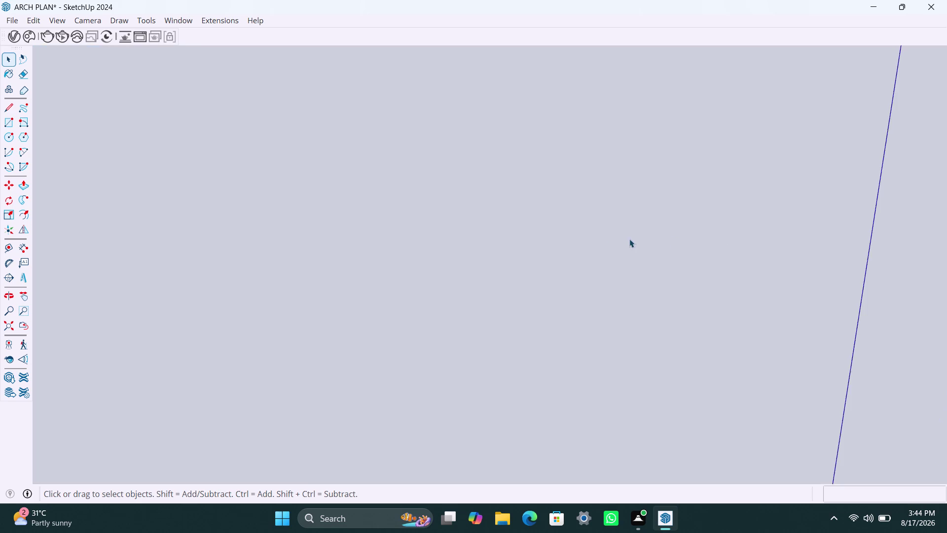
scroll(down, 3)
Zoom out to the whole building, then orbit and zoom toward the kitchen cabinets.
click(15, 330)
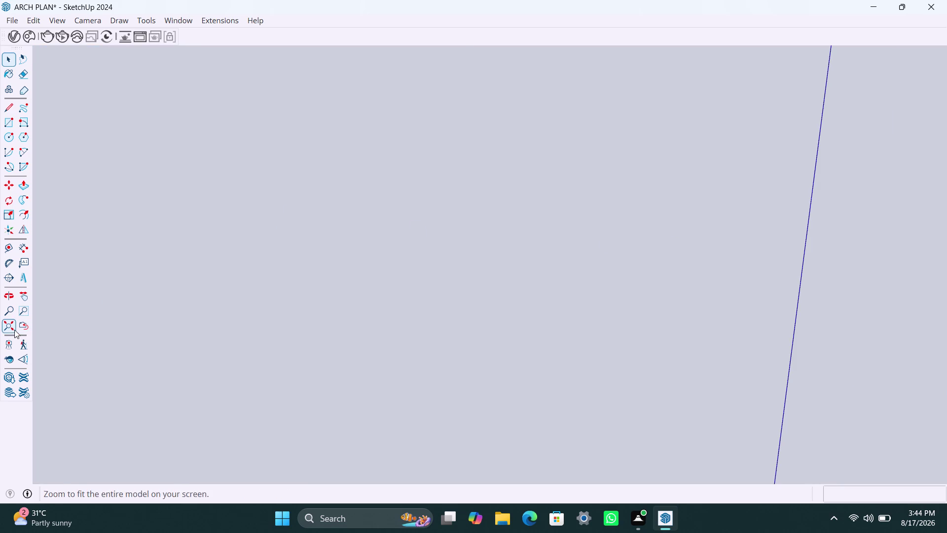
click(463, 249)
scroll(down, 3)
middle_drag(520, 299, 521, 338)
scroll(up, 3)
middle_drag(492, 158, 500, 230)
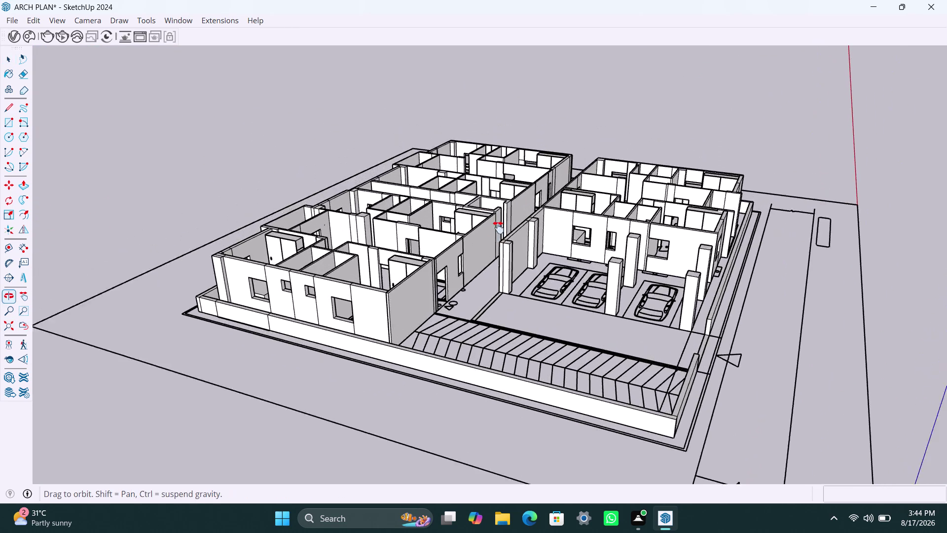
middle_drag(500, 231, 504, 239)
scroll(up, 3)
middle_drag(412, 274, 470, 332)
scroll(down, 3)
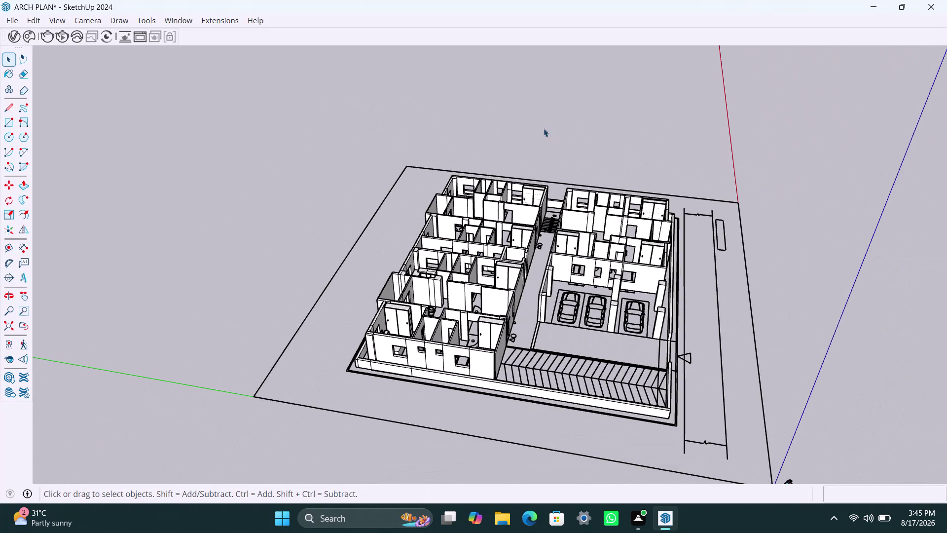
scroll(up, 3)
middle_drag(453, 267, 453, 336)
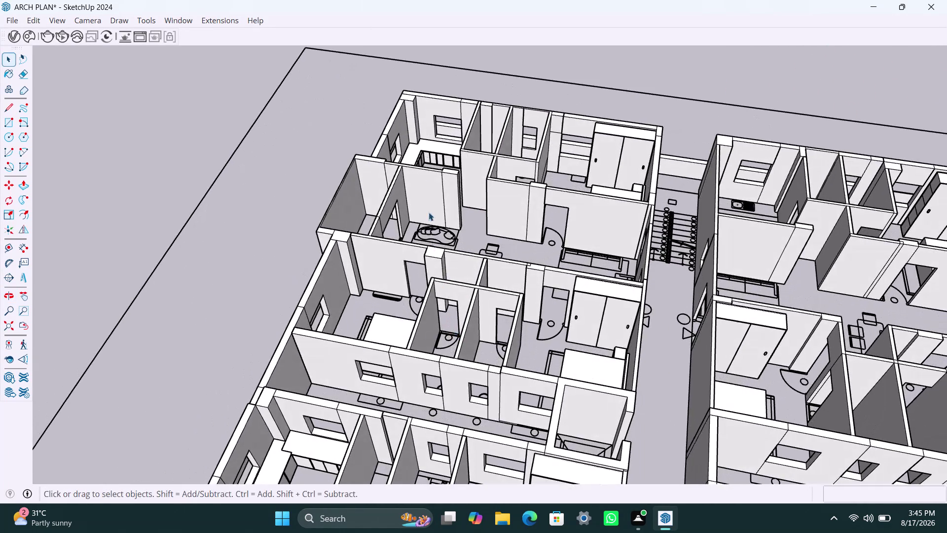
scroll(up, 3)
click(426, 175)
scroll(up, 3)
scroll(up, 3)
scroll(up, 3)
middle_drag(403, 226, 403, 226)
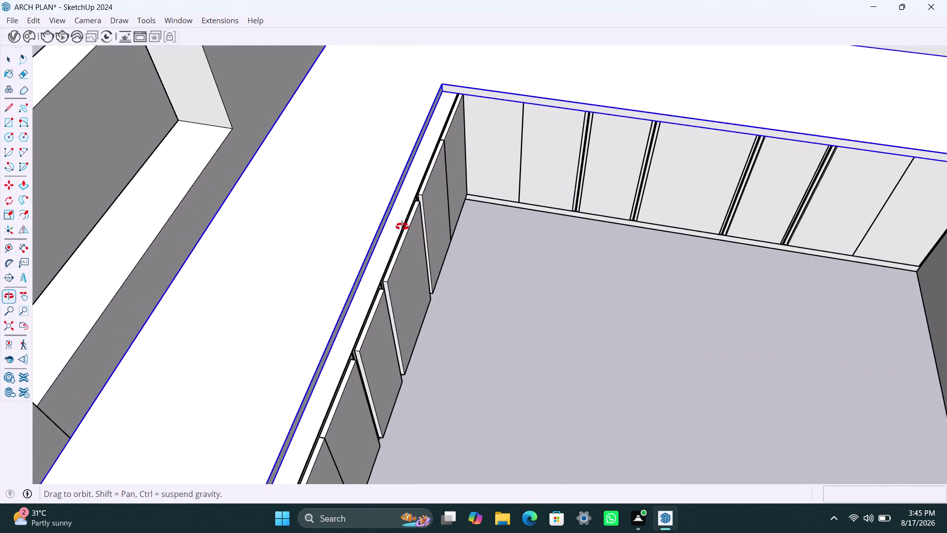
Open the first countertop group and select its top face.
middle_drag(403, 226, 355, 237)
scroll(up, 3)
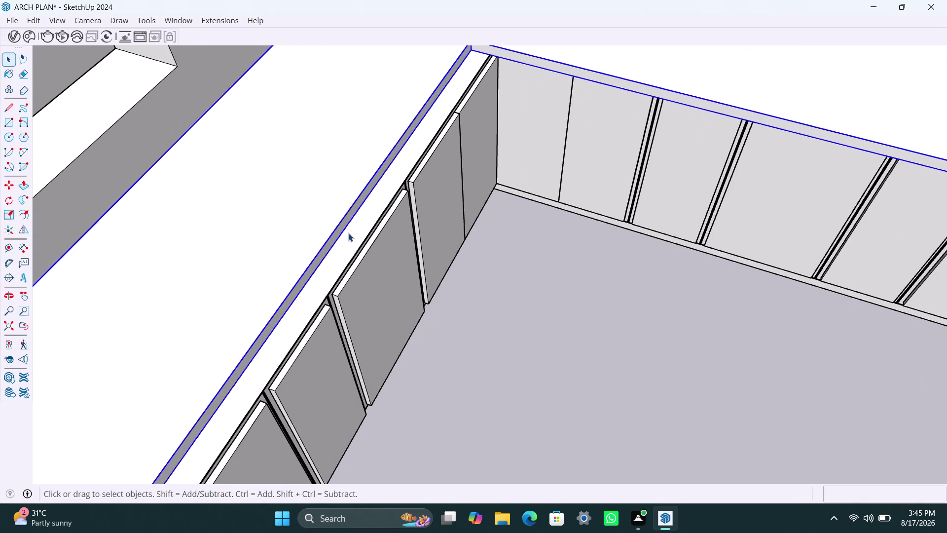
triple_click(339, 228)
double_click(339, 228)
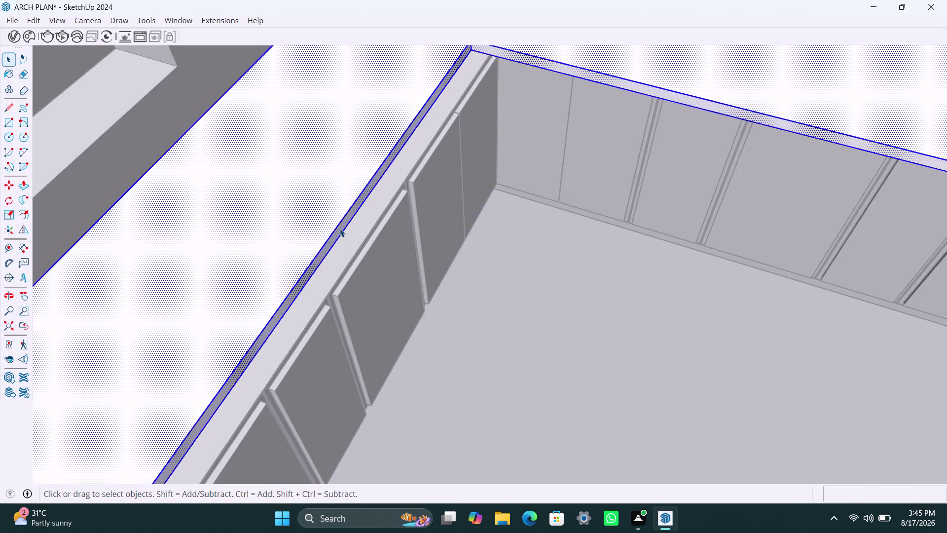
click(340, 229)
scroll(up, 3)
click(340, 231)
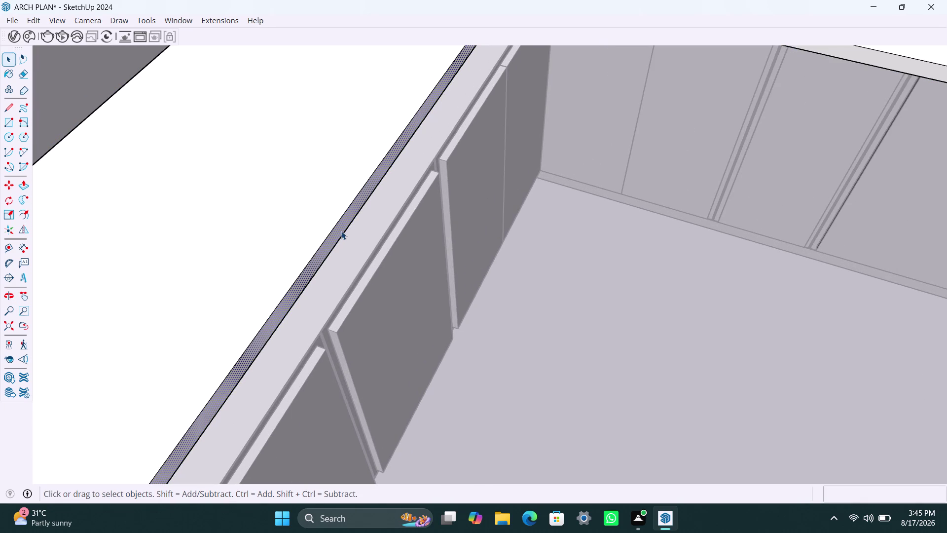
Push/Pull the first countertop's top face up 2" and exit the group.
key(p)
click(341, 230)
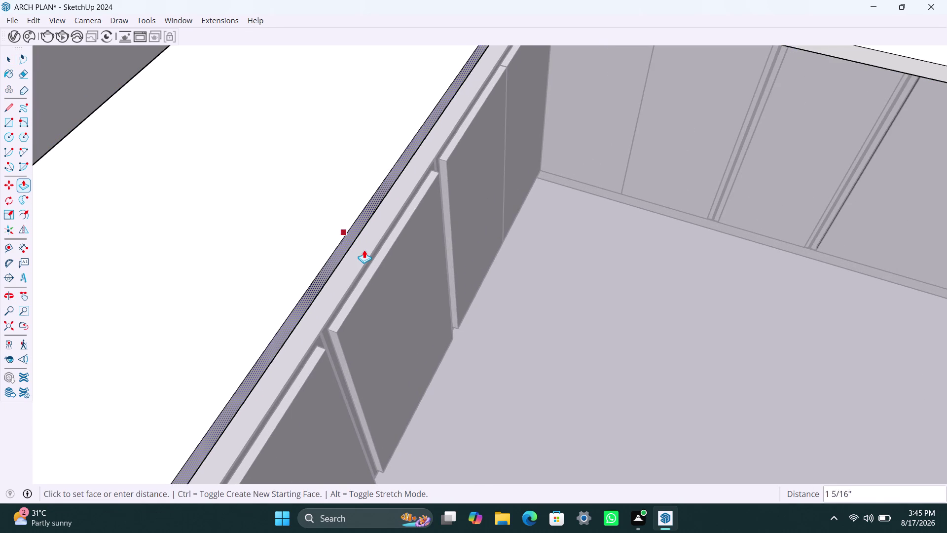
text(2")
key(Return)
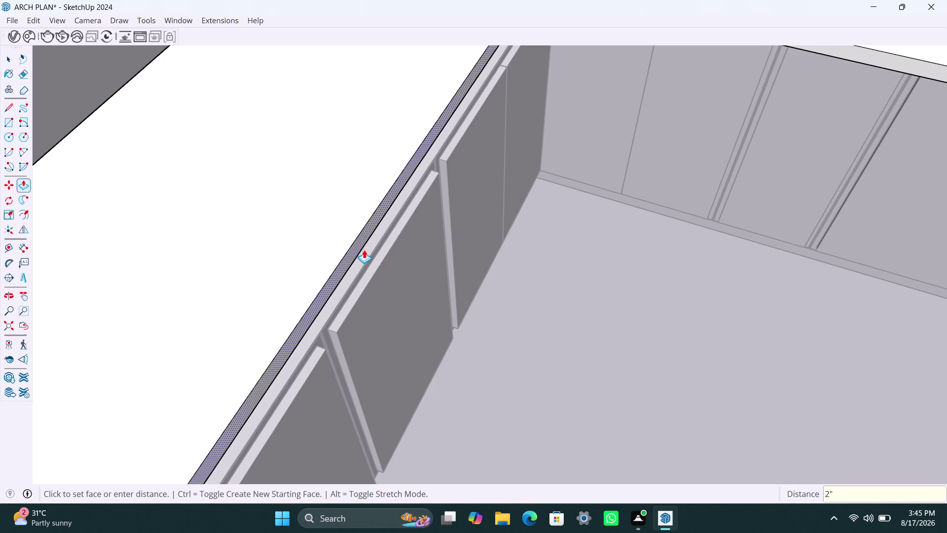
key(space)
click(573, 283)
scroll(down, 3)
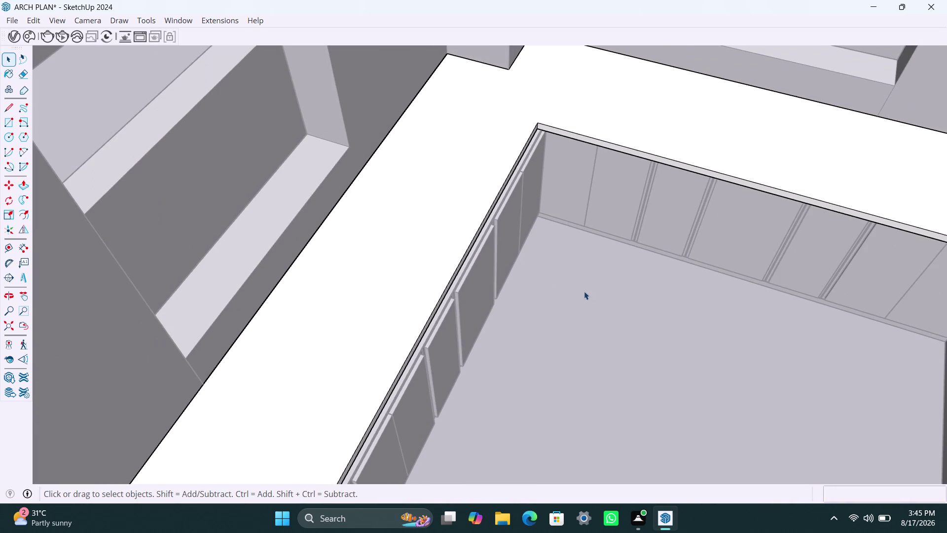
click(583, 291)
scroll(down, 3)
Open the second countertop group for editing and dismiss the stray save prompt.
middle_drag(573, 315, 372, 318)
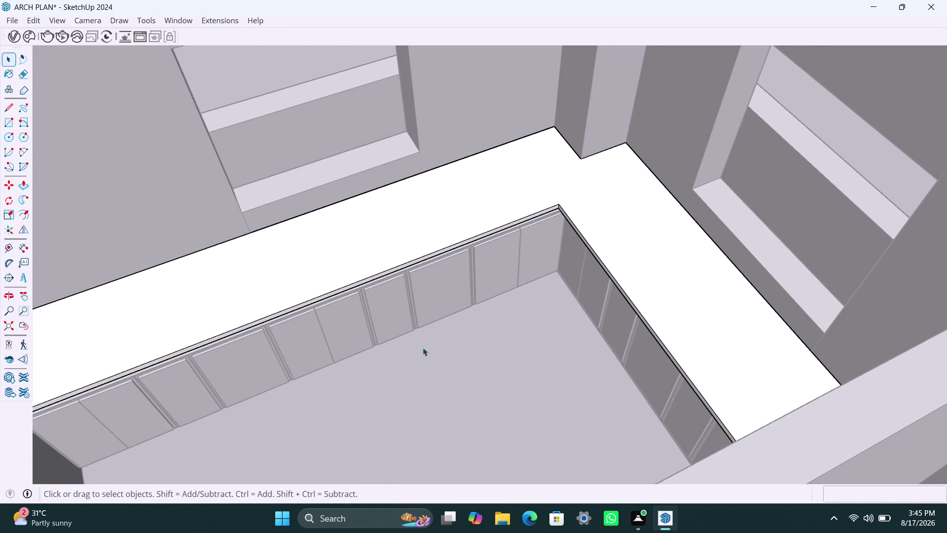
click(428, 349)
click(491, 347)
scroll(up, 3)
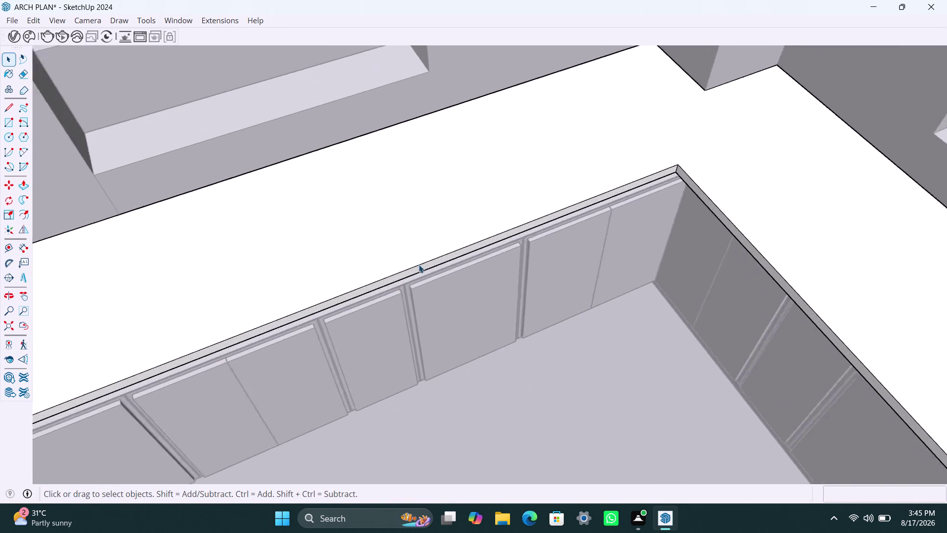
click(417, 268)
double_click(416, 270)
click(946, 0)
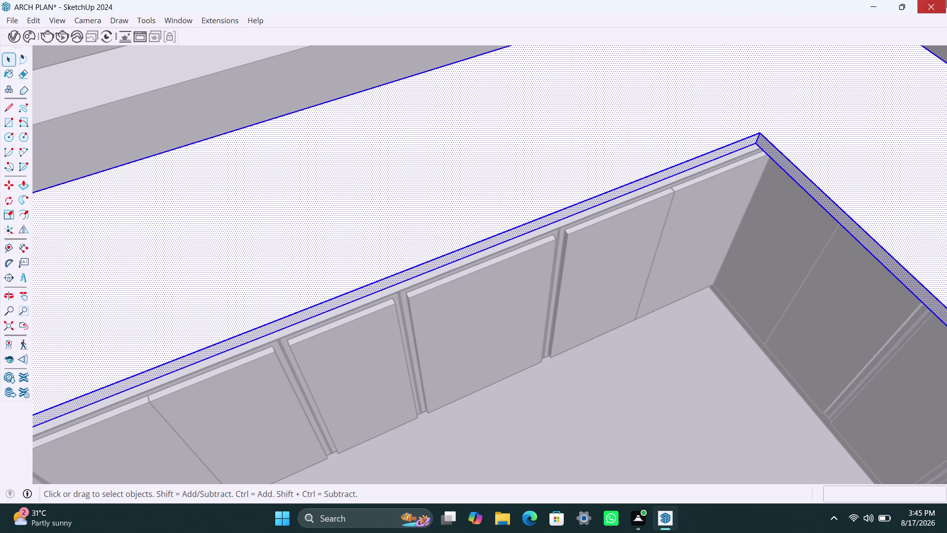
key(p)
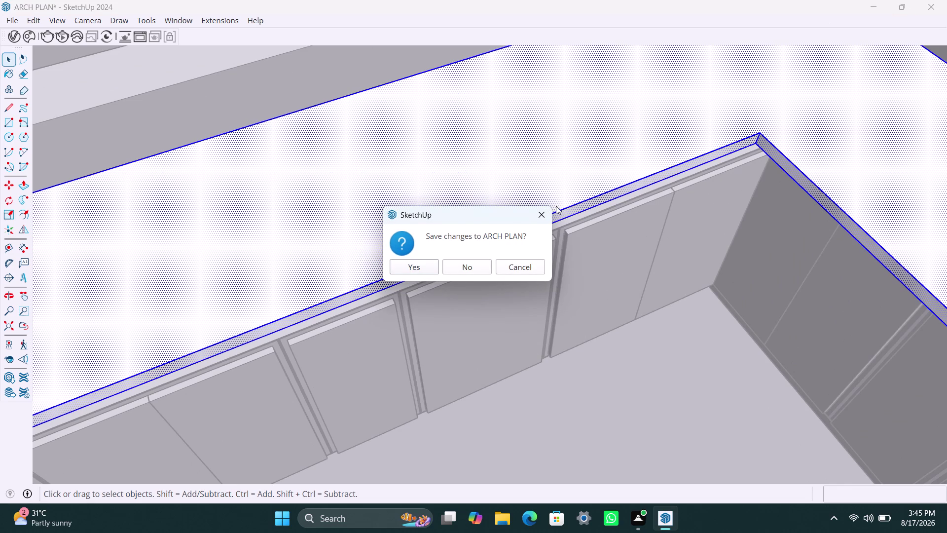
click(545, 215)
Push/Pull the second countertop's top face up 2" and exit the group.
click(564, 216)
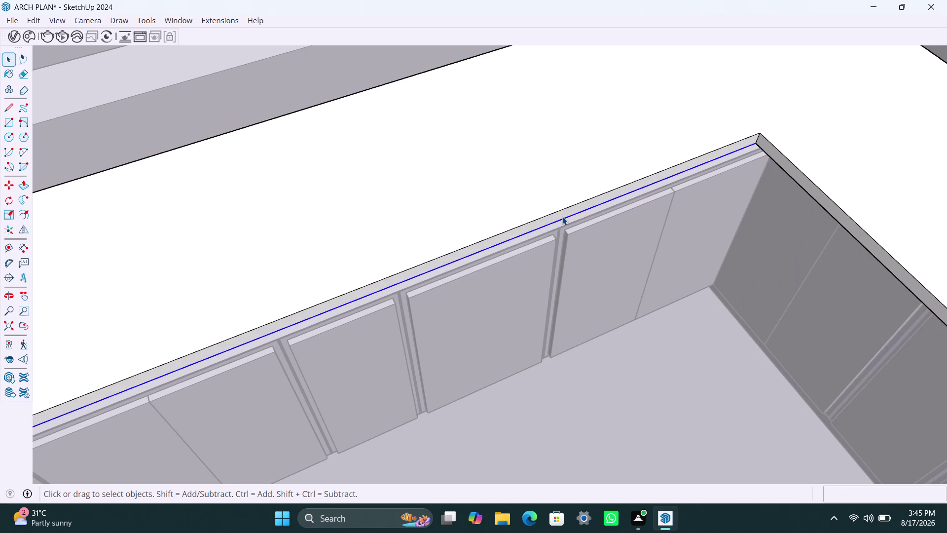
click(560, 215)
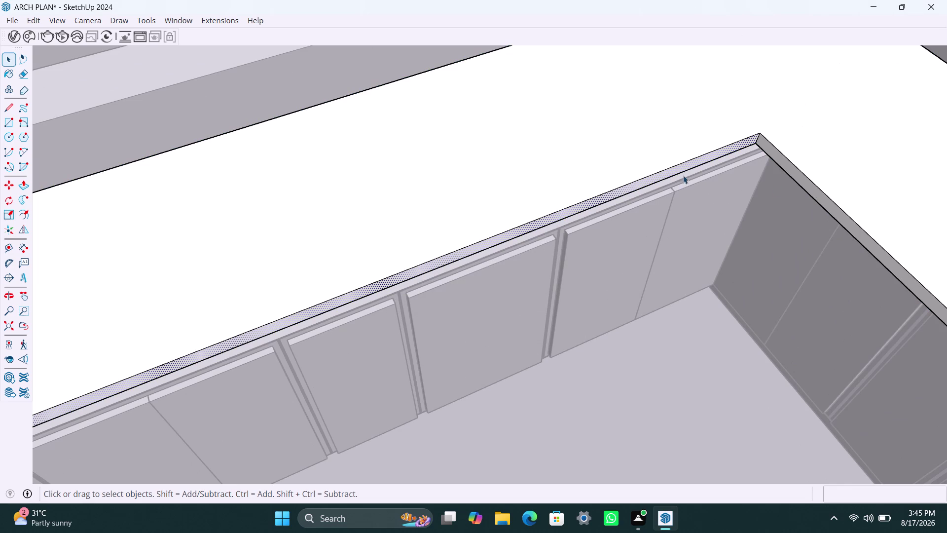
key(p)
click(662, 175)
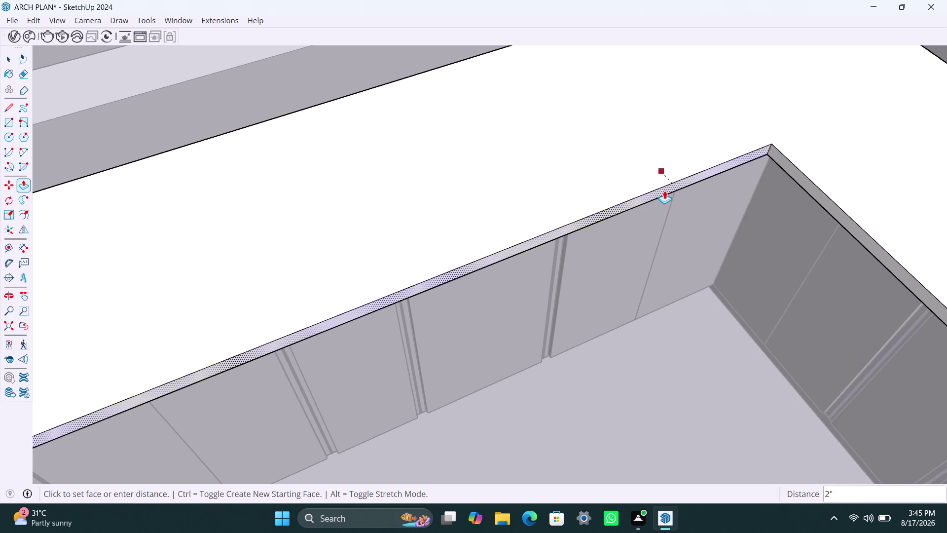
text(2")
key(Return)
key(space)
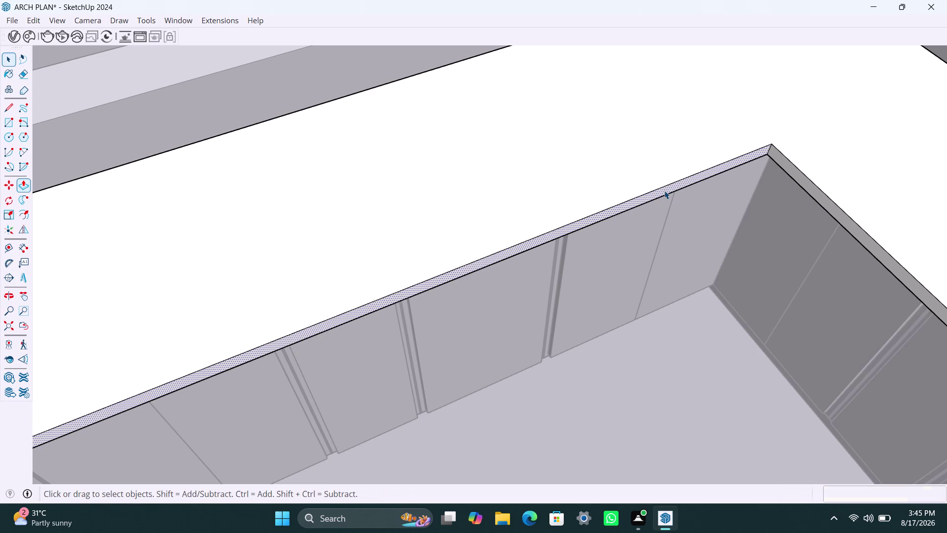
click(731, 330)
scroll(down, 3)
Clear the selection and save ARCH PLAN with Ctrl+S.
scroll(down, 3)
scroll(down, 3)
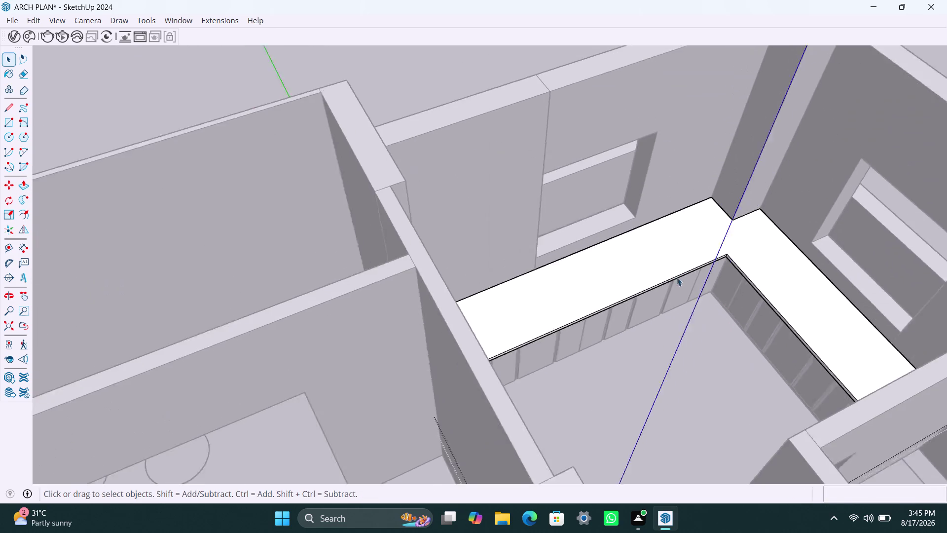
scroll(down, 3)
click(603, 149)
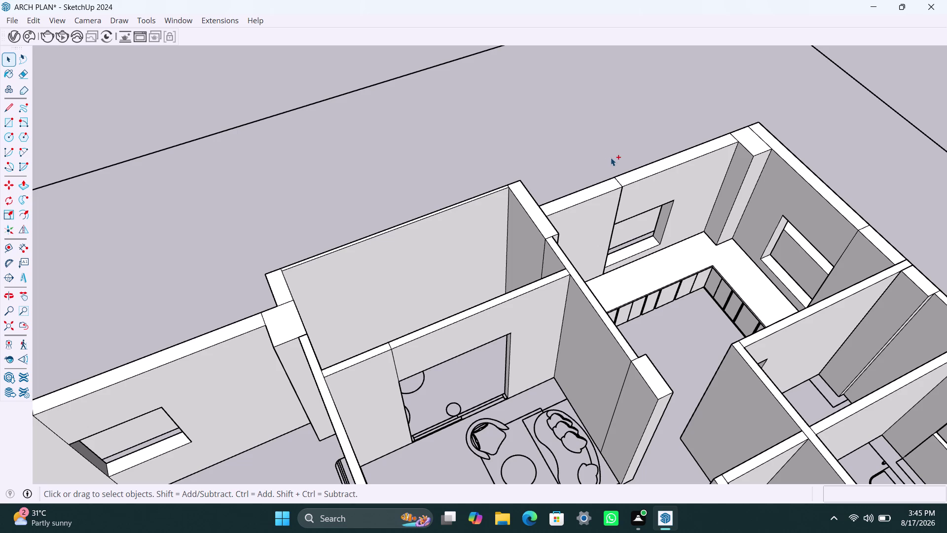
key(ctrl+s)
Select both cabinet runs and zoom in on their base corner.
scroll(up, 3)
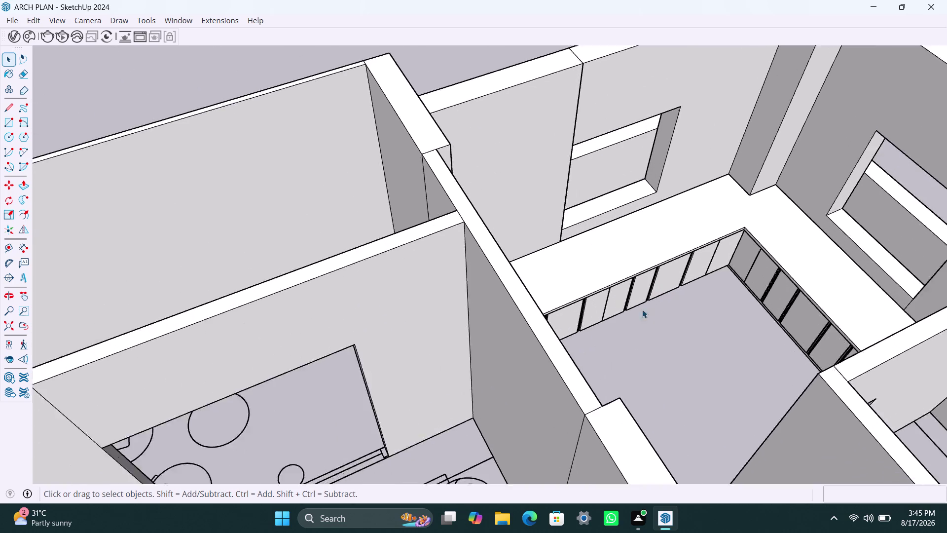
scroll(up, 3)
click(515, 240)
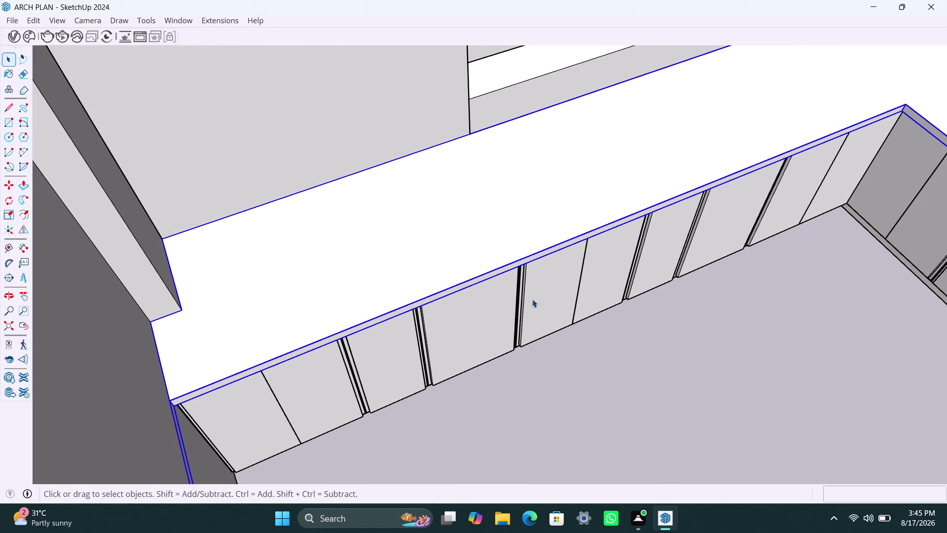
click(242, 465)
scroll(down, 3)
middle_drag(369, 395, 375, 380)
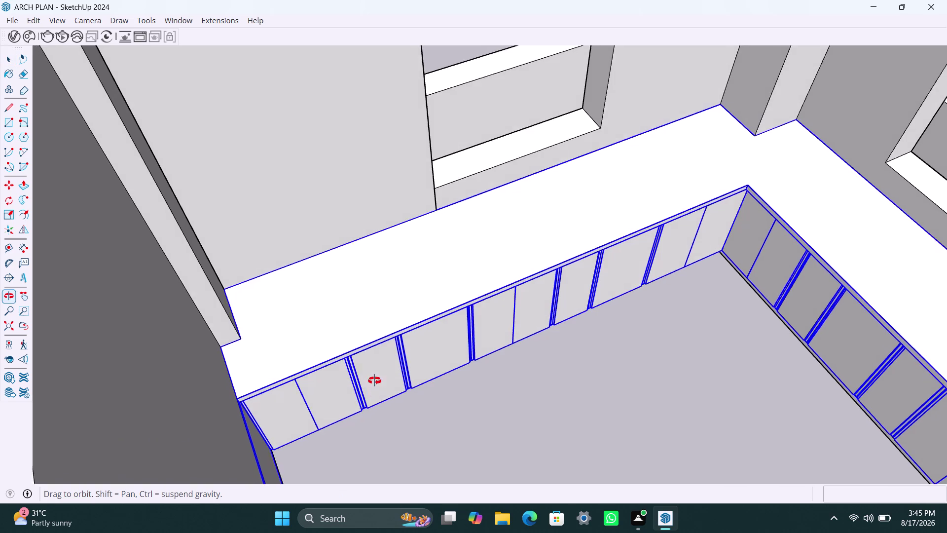
middle_drag(374, 380, 373, 350)
scroll(up, 3)
scroll(up, 3)
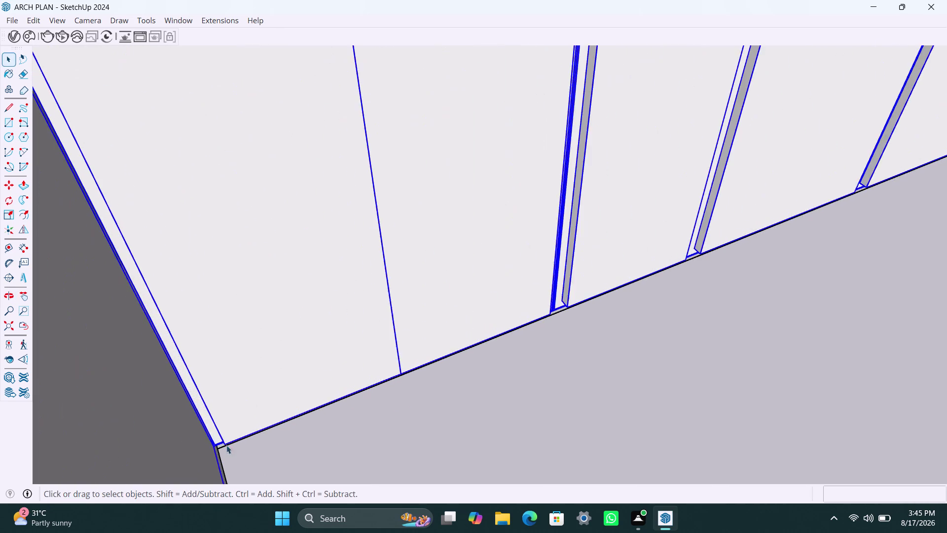
middle_drag(227, 444, 206, 321)
scroll(up, 3)
scroll(up, 3)
click(181, 296)
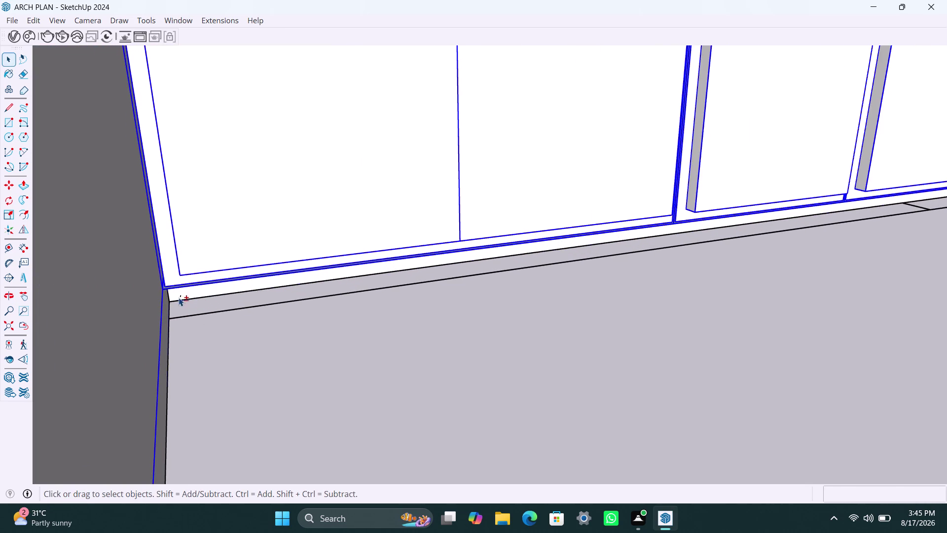
Start moving a copy of the selected cabinet runs from their corner.
key(m)
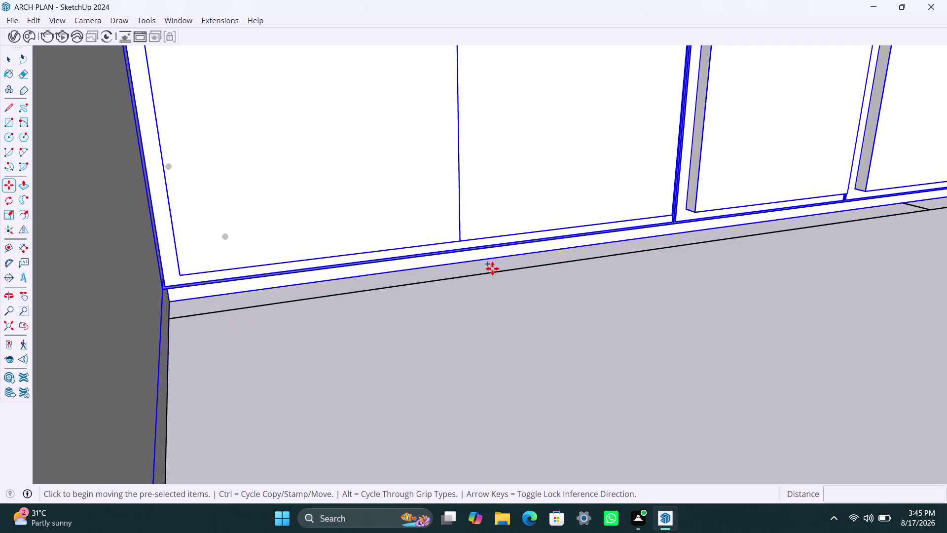
click(173, 300)
scroll(down, 3)
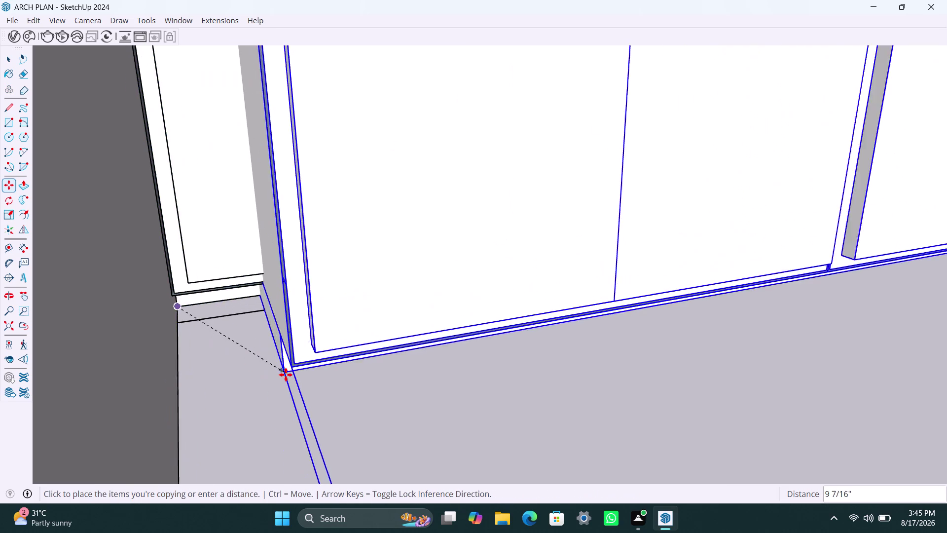
scroll(down, 3)
scroll(down, 3)
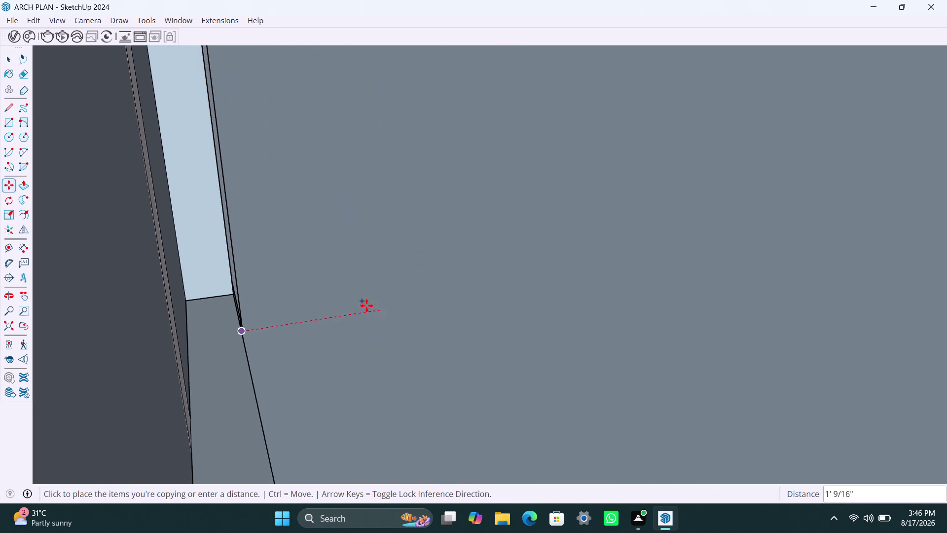
scroll(down, 3)
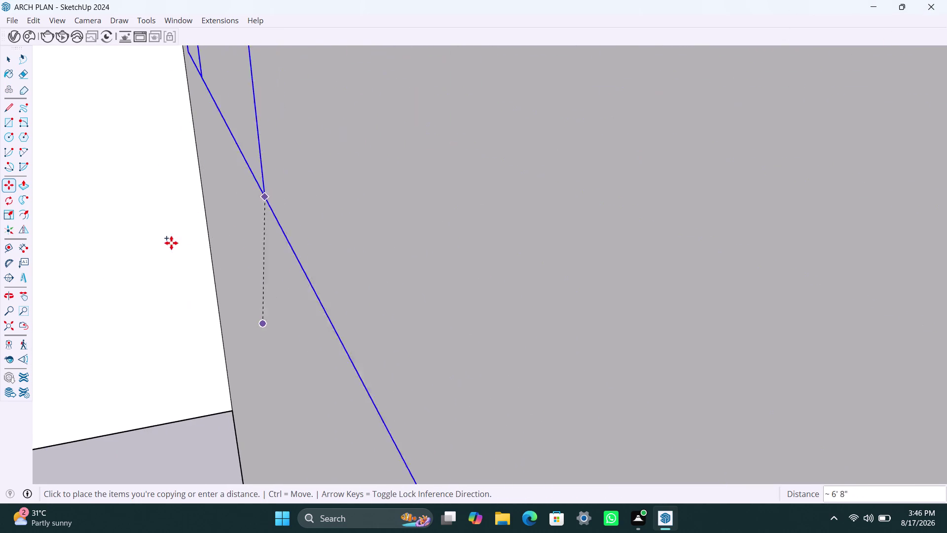
click(11, 331)
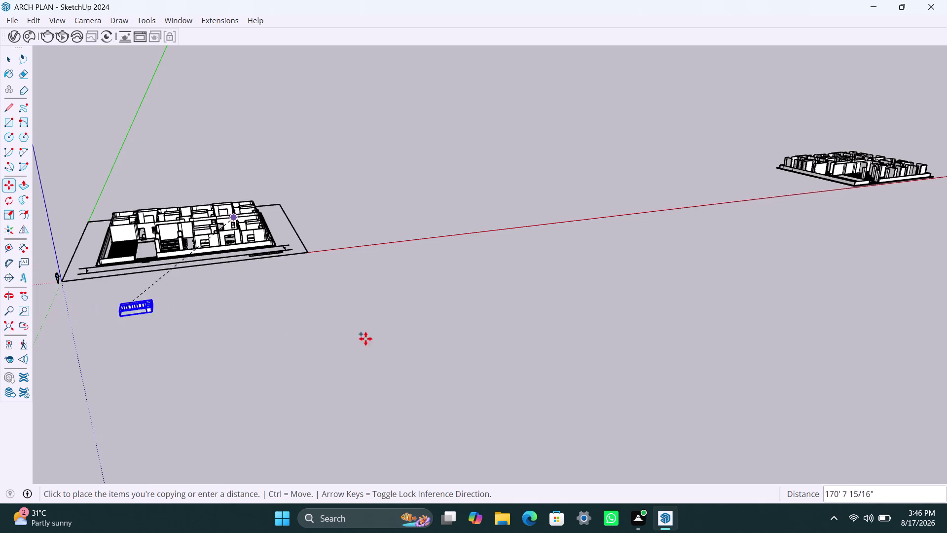
scroll(up, 3)
scroll(up, 3)
Bring the other kitchen into view and drop the copied cabinets along its walls.
middle_drag(202, 244, 223, 250)
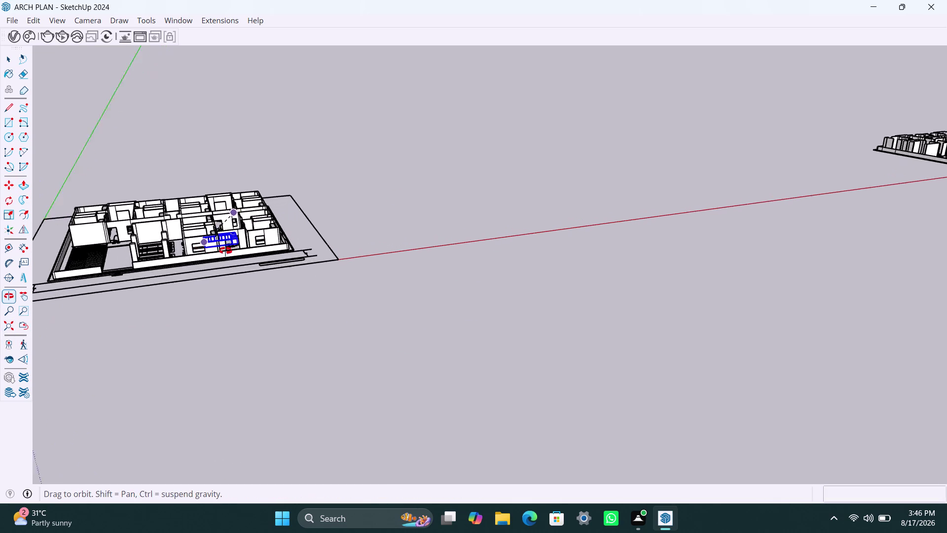
middle_drag(223, 250, 472, 251)
scroll(up, 3)
middle_drag(287, 343, 373, 463)
scroll(up, 3)
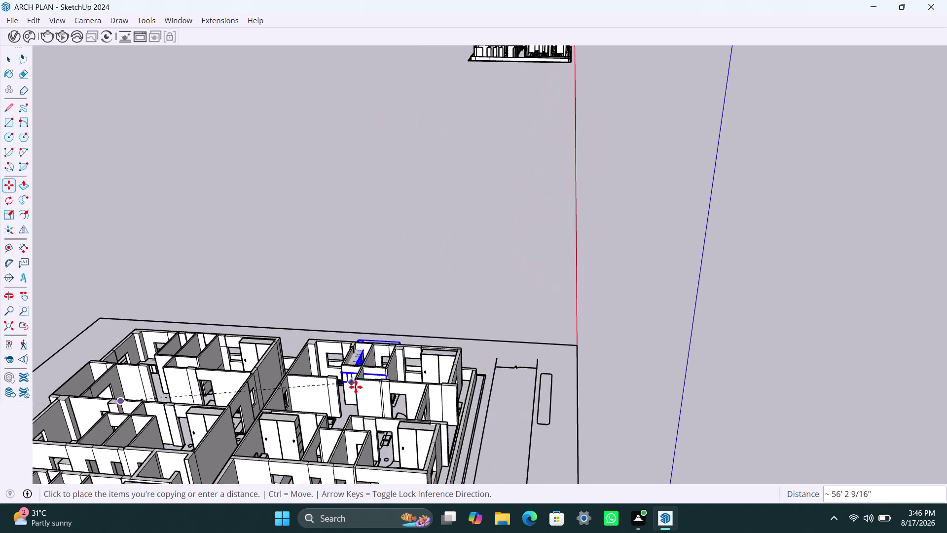
middle_drag(362, 388, 349, 523)
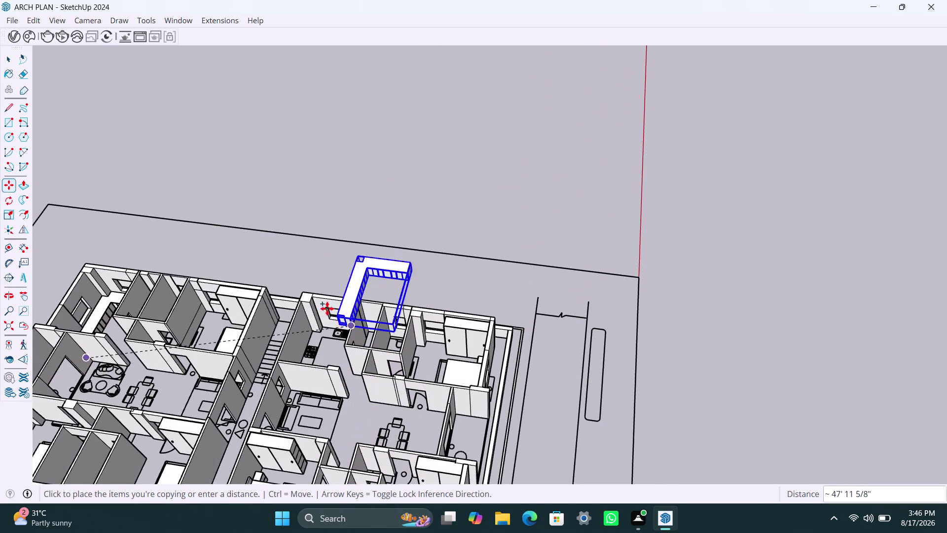
scroll(up, 3)
middle_drag(331, 327, 331, 328)
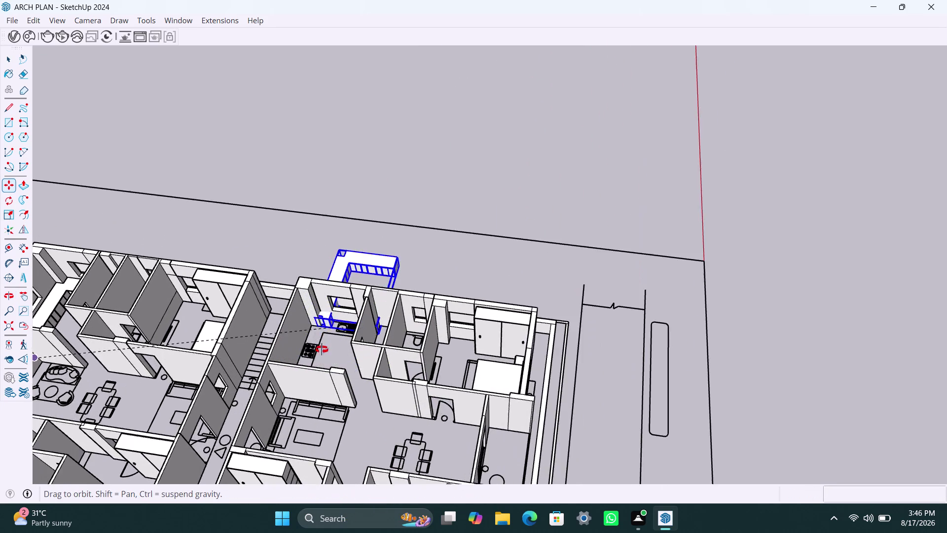
middle_drag(331, 329, 305, 435)
scroll(up, 3)
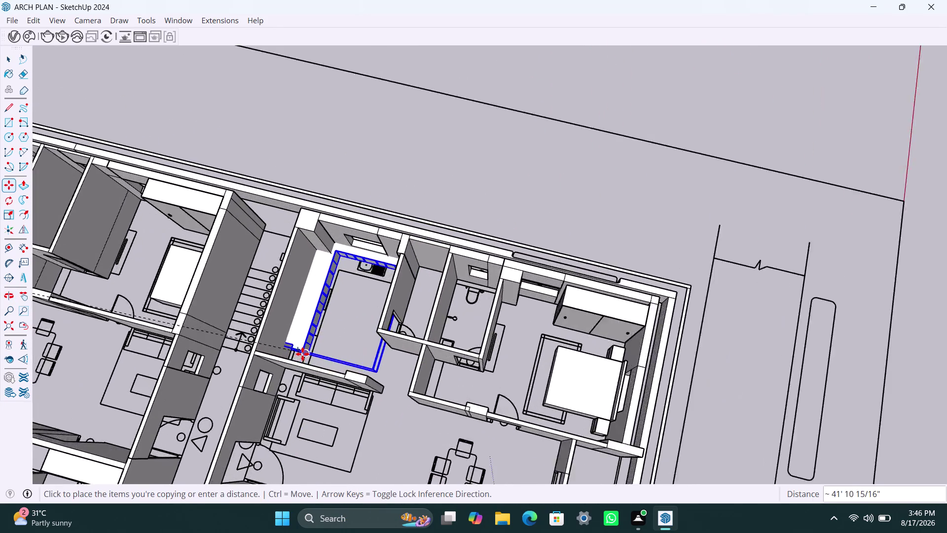
scroll(up, 3)
scroll(up, 3)
middle_drag(305, 376, 303, 383)
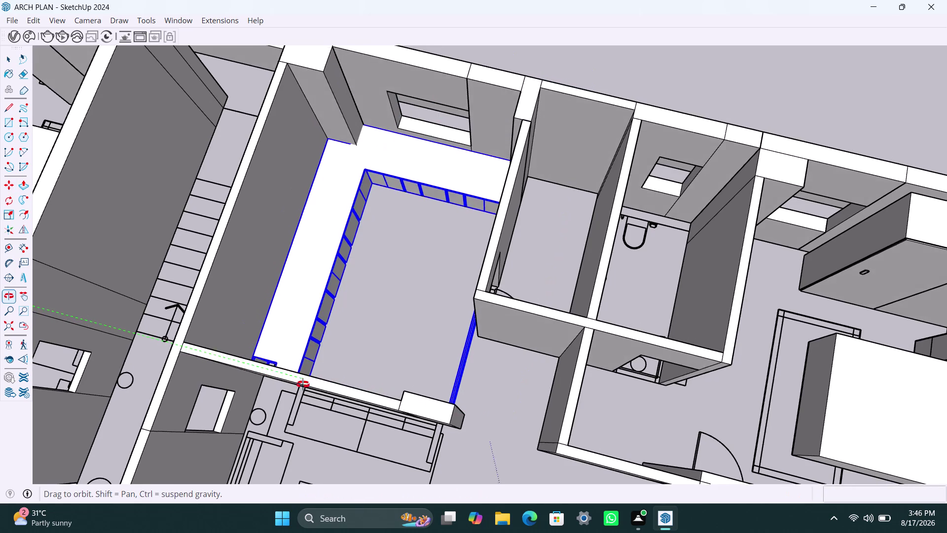
middle_drag(304, 383, 292, 408)
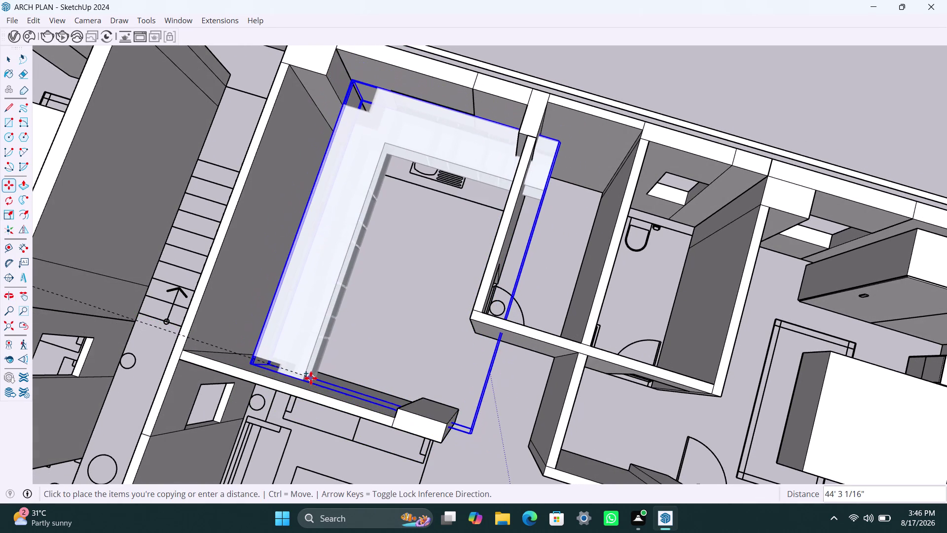
click(280, 370)
key(space)
scroll(down, 3)
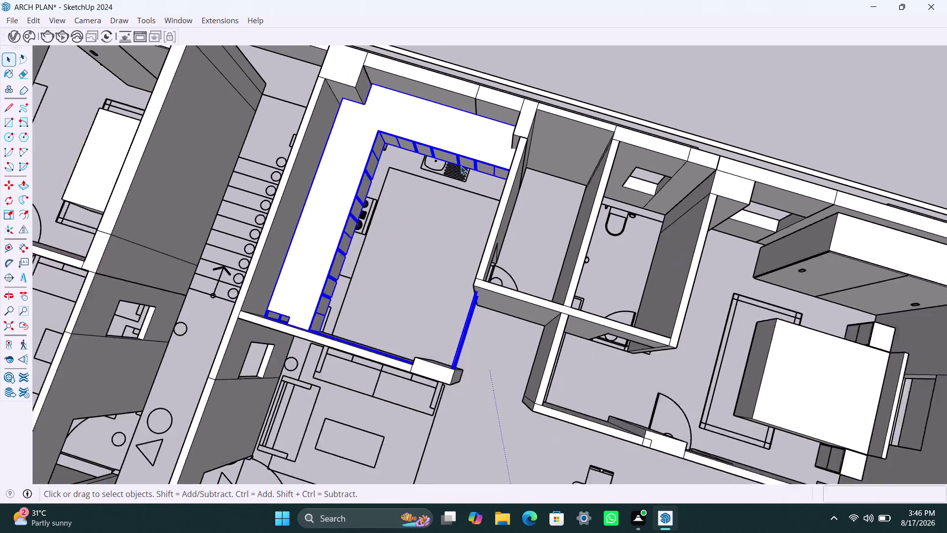
Orbit over the copied cabinets above the other kitchen's sink and hob.
middle_drag(455, 176, 408, 165)
scroll(up, 3)
middle_drag(527, 133, 510, 134)
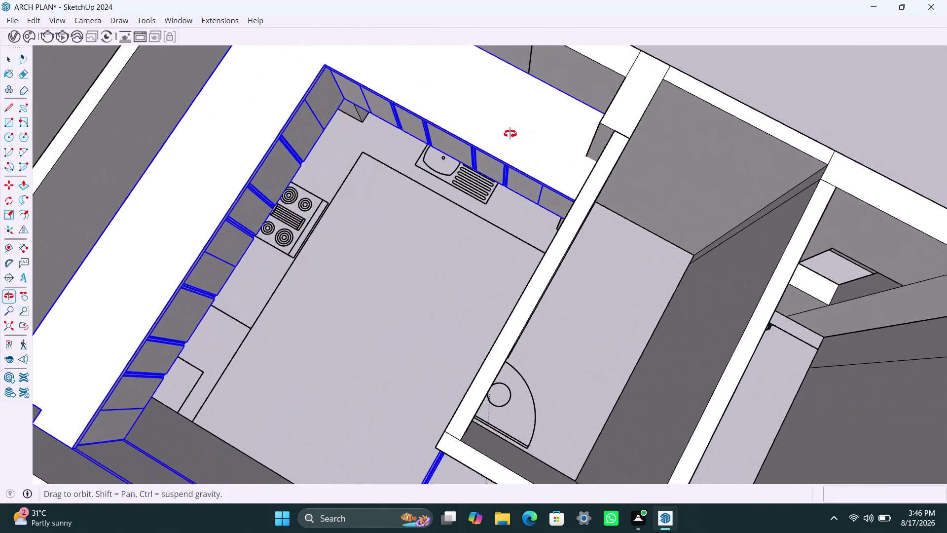
middle_drag(509, 133, 600, 86)
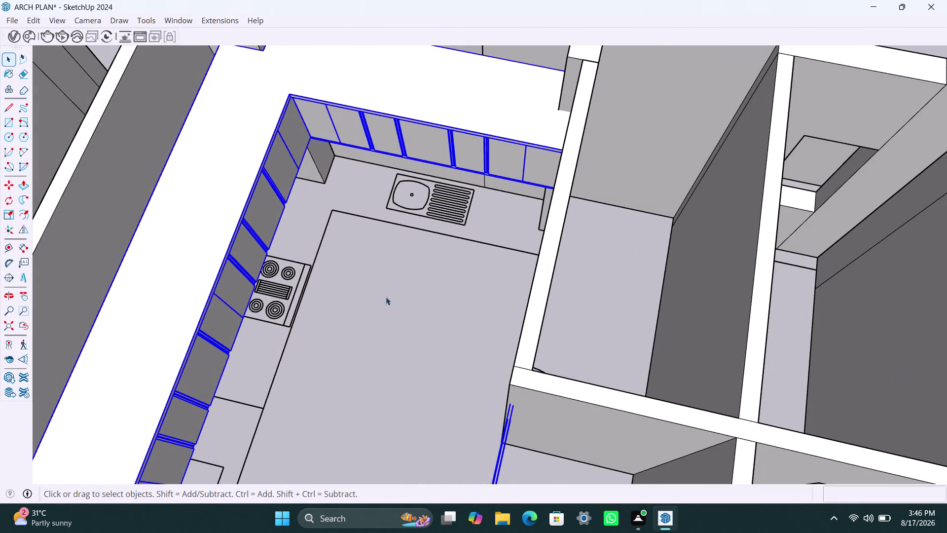
scroll(up, 3)
middle_drag(388, 306, 403, 330)
scroll(down, 3)
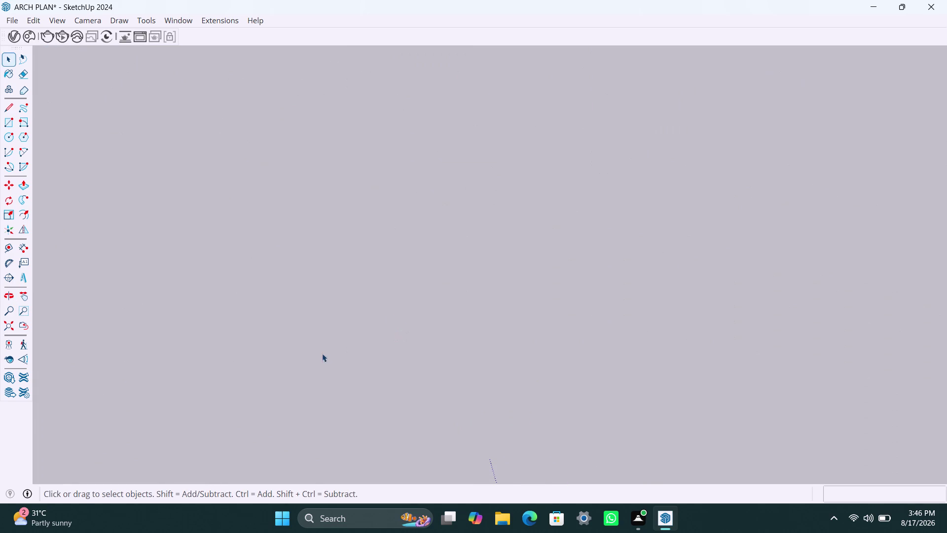
click(13, 323)
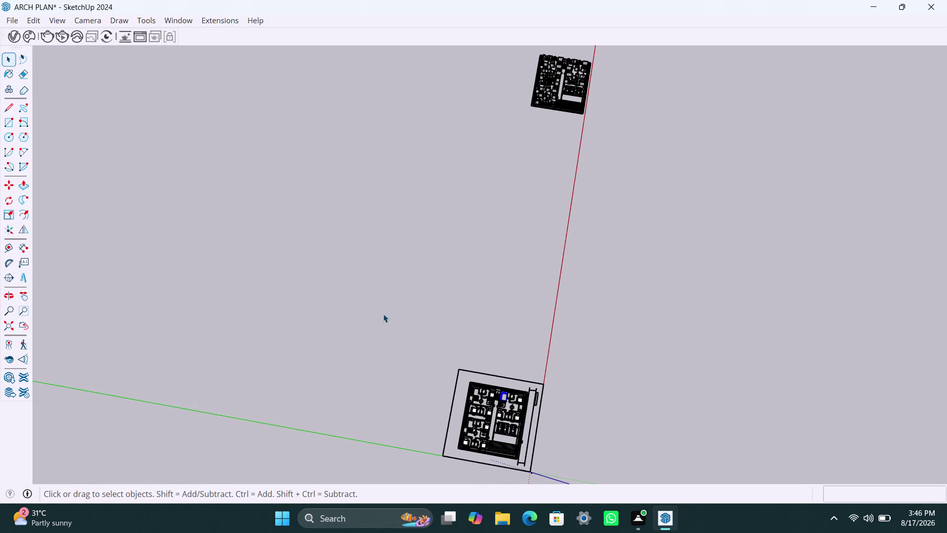
Orbit back around the building and swing the view below the floor.
scroll(up, 3)
middle_drag(518, 398, 523, 394)
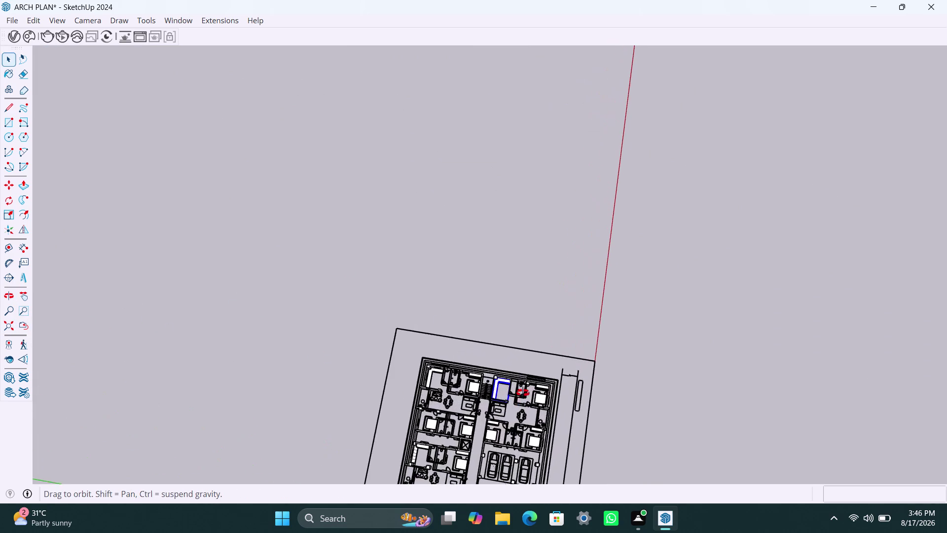
middle_drag(523, 394, 555, 390)
scroll(up, 3)
middle_drag(516, 426, 493, 287)
scroll(up, 3)
middle_drag(499, 355, 498, 266)
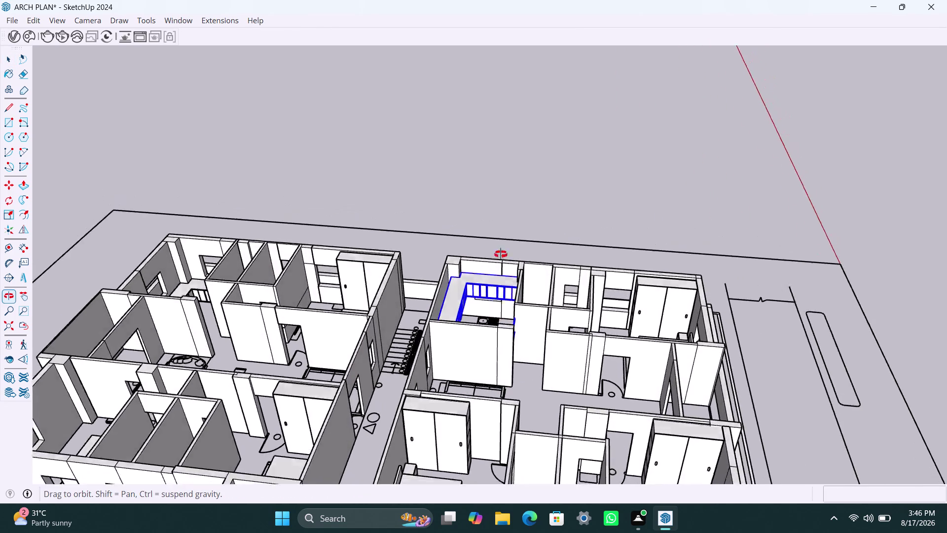
middle_drag(498, 266, 506, 236)
scroll(up, 3)
middle_drag(516, 323, 585, 167)
scroll(up, 3)
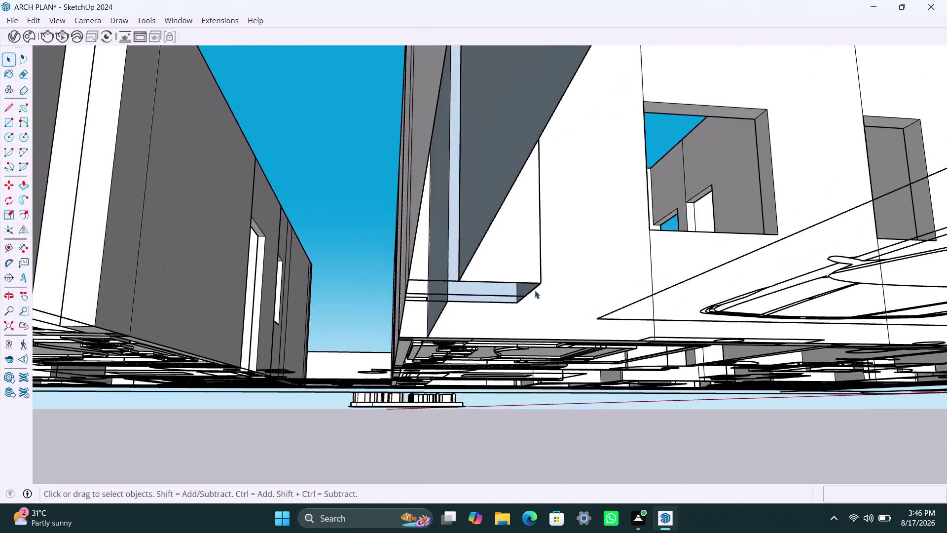
middle_drag(513, 325, 572, 194)
Inspect the upper cabinets from underneath and line up on their corner.
scroll(down, 3)
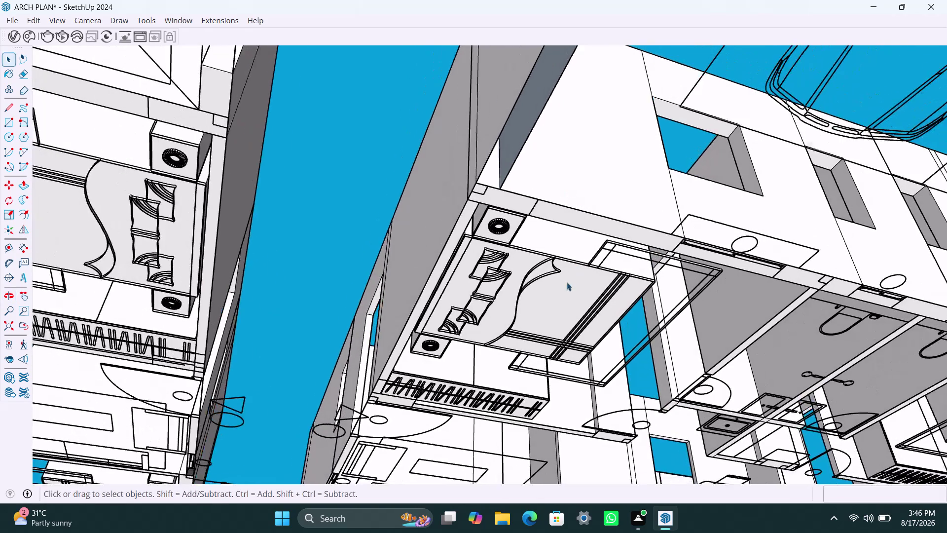
scroll(down, 3)
scroll(down, 3)
scroll(down, 3)
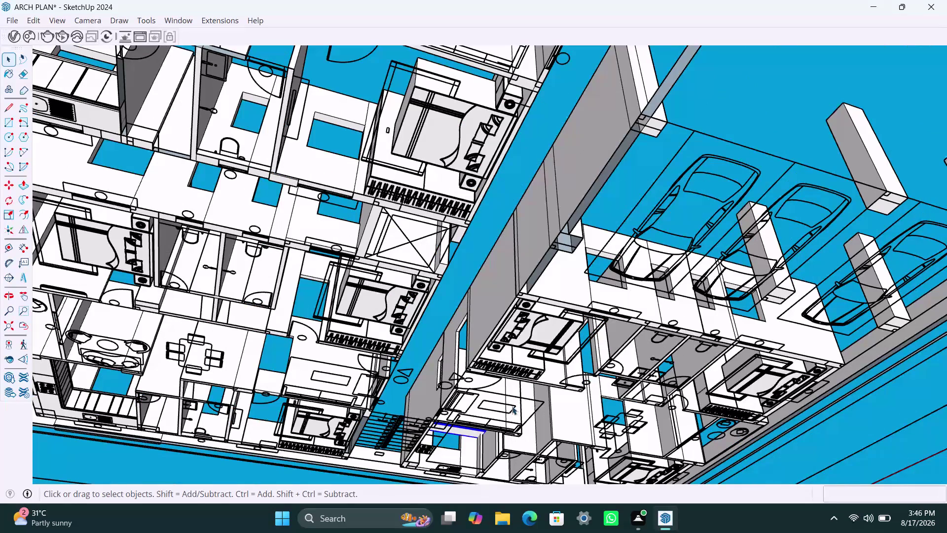
middle_drag(512, 406, 583, 340)
scroll(up, 3)
scroll(up, 3)
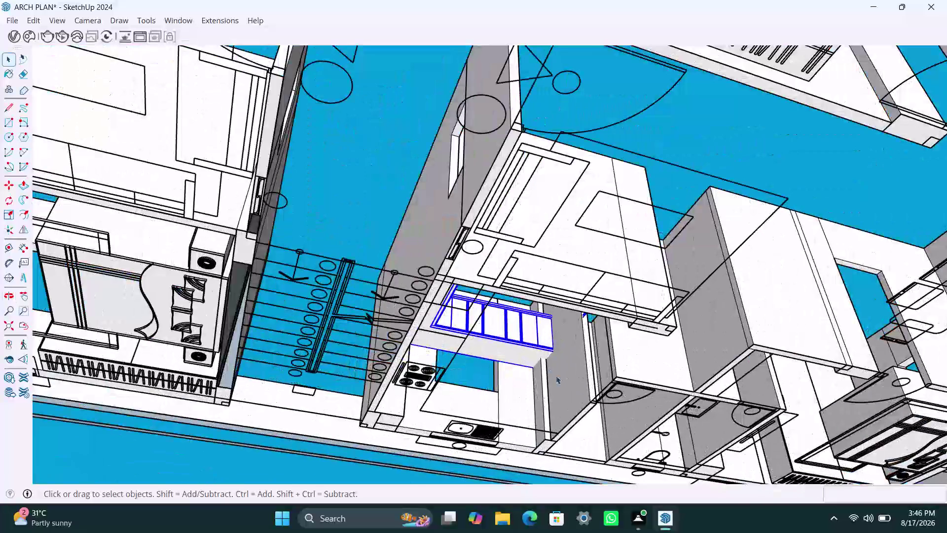
middle_drag(559, 377, 590, 328)
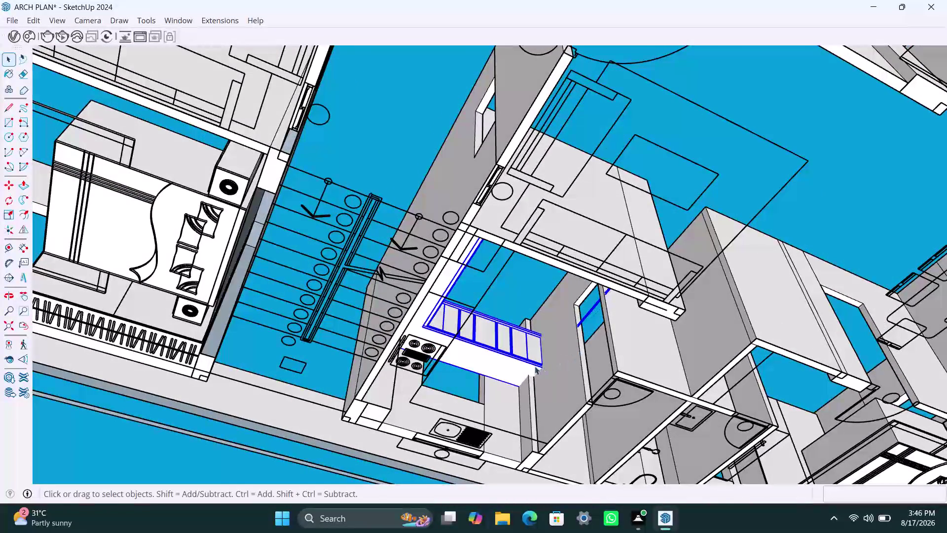
scroll(up, 3)
middle_drag(530, 369, 527, 372)
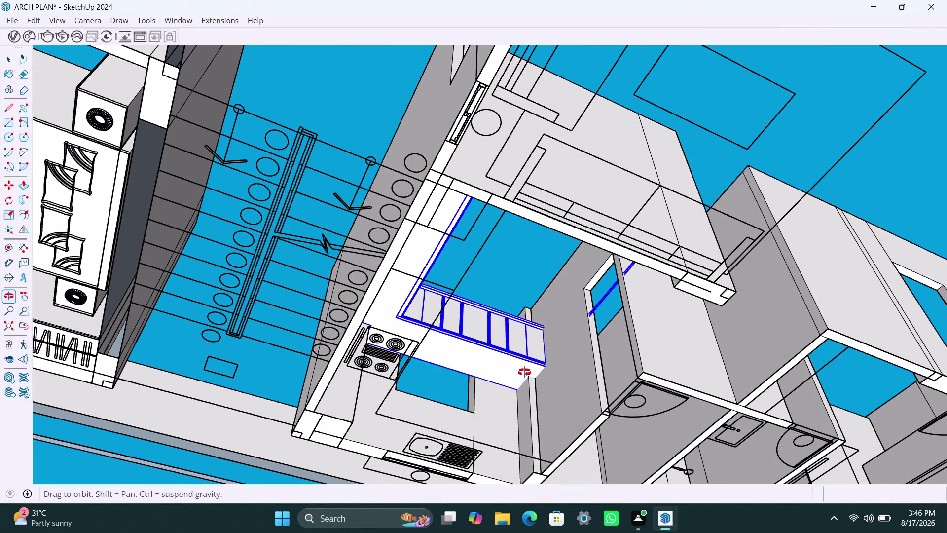
middle_drag(526, 372, 504, 372)
scroll(up, 3)
scroll(down, 3)
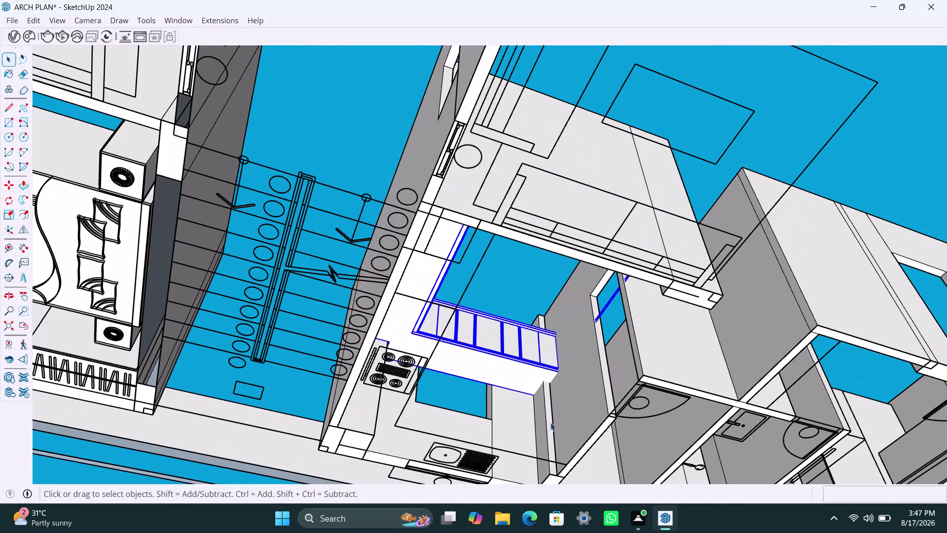
middle_drag(551, 422, 562, 367)
Move the L-shaped cabinet run from its corner onto the wall corner point.
key(m)
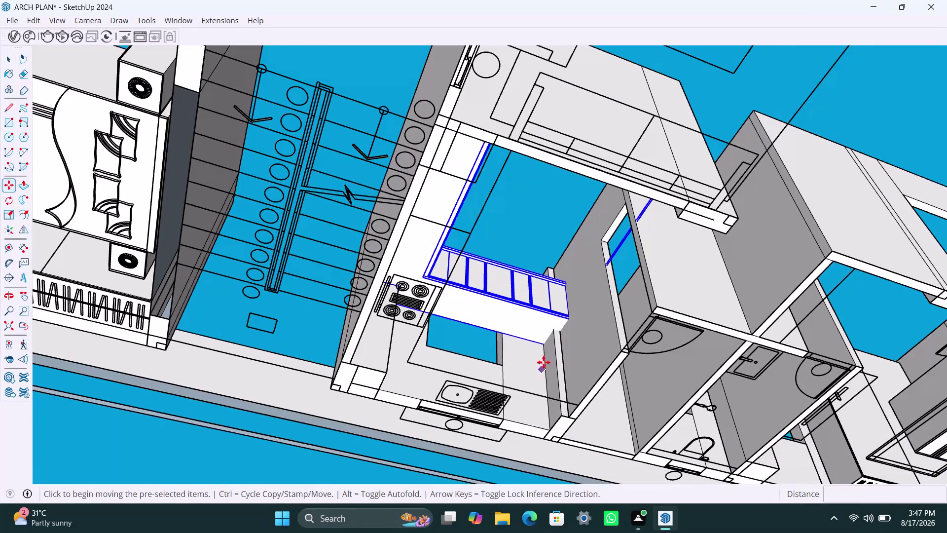
click(546, 347)
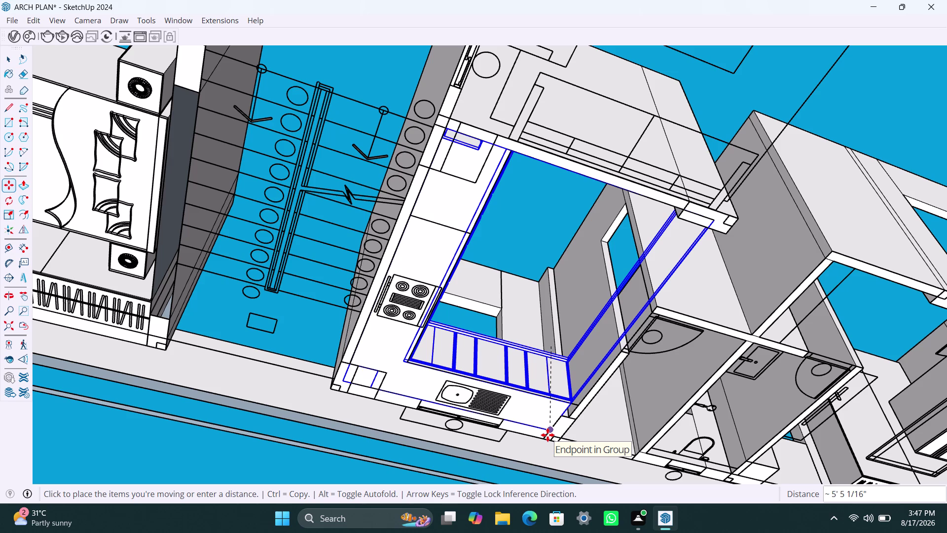
click(547, 434)
scroll(down, 3)
scroll(down, 3)
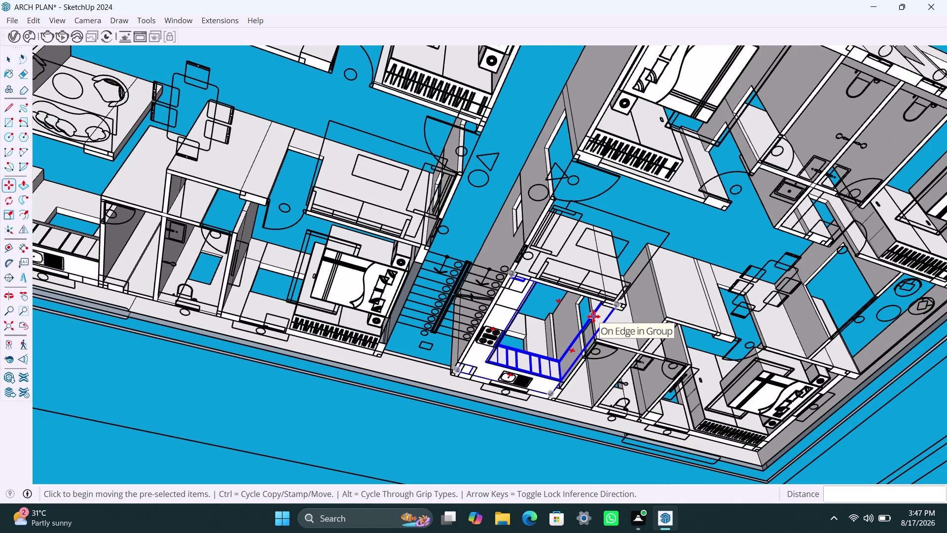
scroll(down, 3)
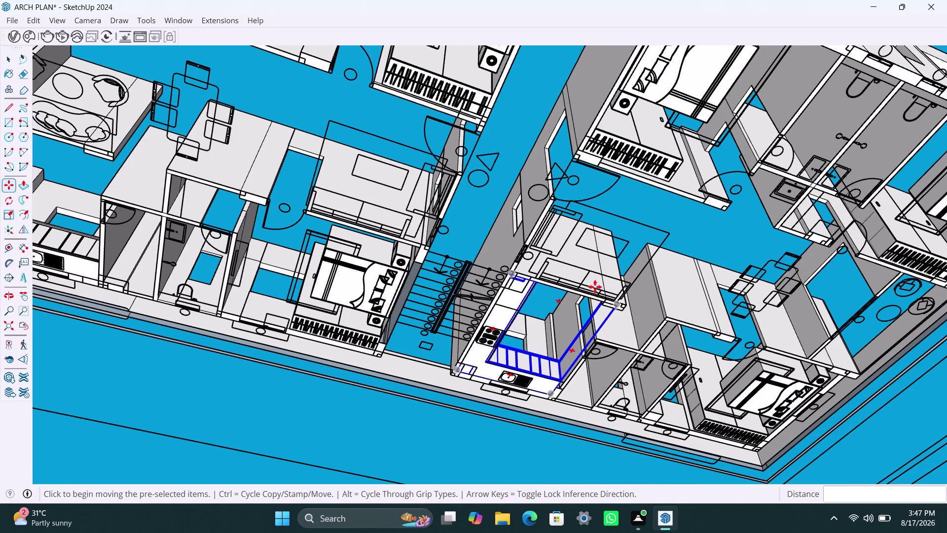
scroll(down, 3)
Orbit above the floor plan to check the cabinets against the kitchen walls.
middle_drag(625, 254, 587, 363)
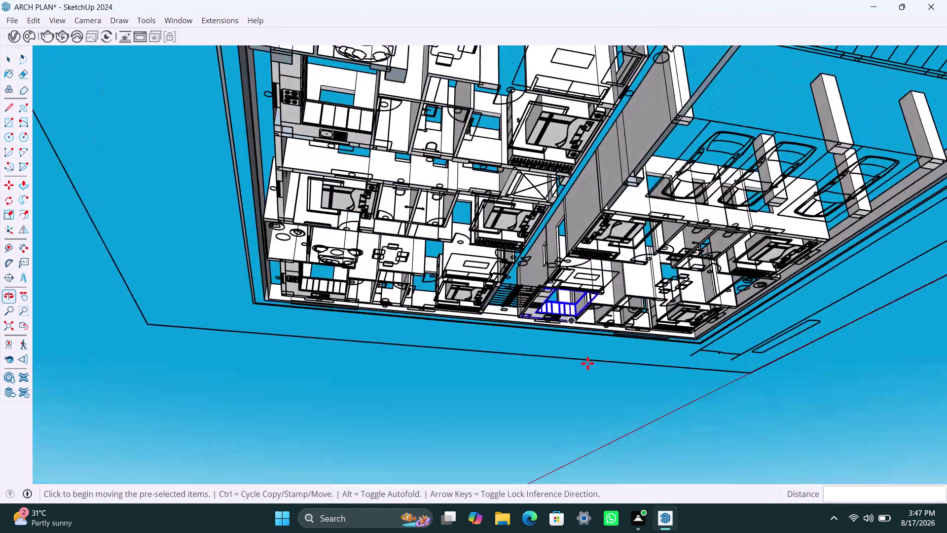
scroll(down, 3)
middle_drag(642, 261, 609, 393)
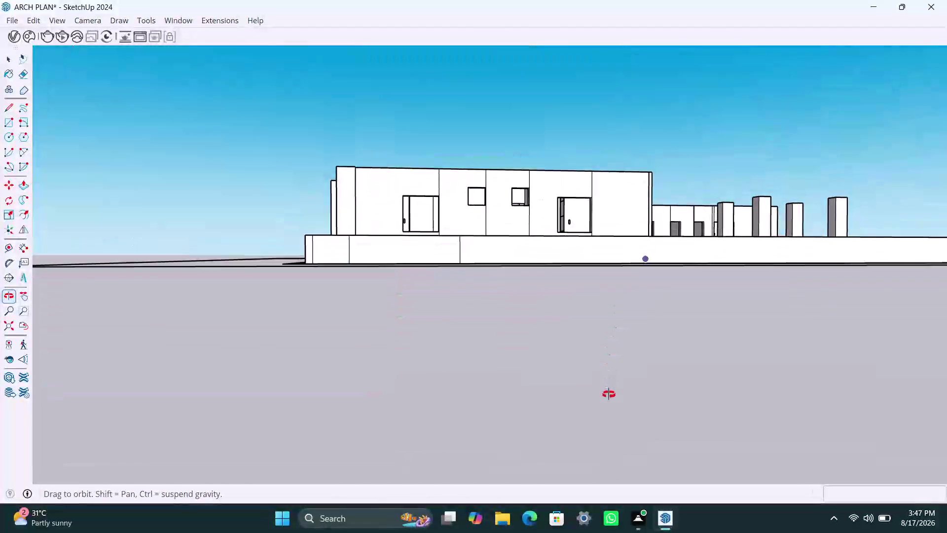
middle_drag(608, 393, 609, 394)
scroll(down, 3)
middle_drag(641, 290, 605, 387)
scroll(up, 3)
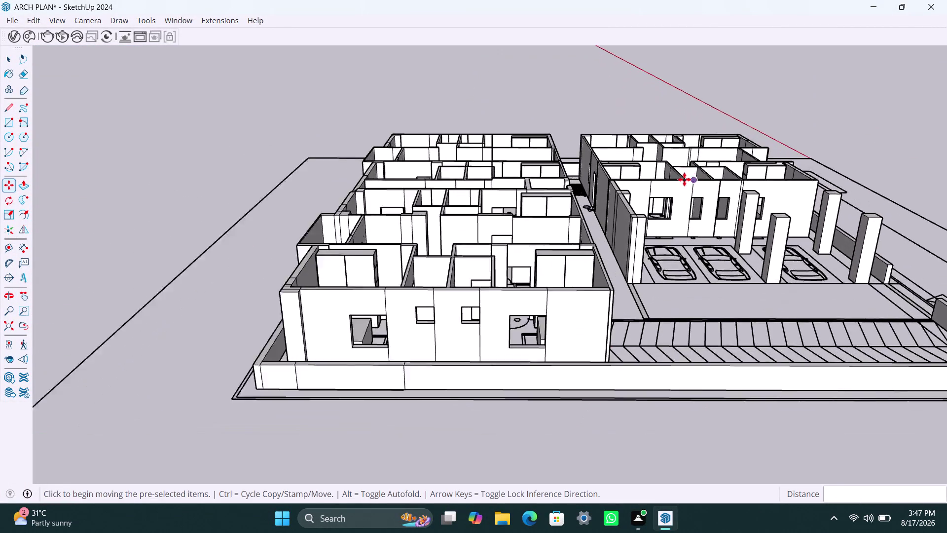
middle_drag(662, 211, 615, 342)
middle_drag(665, 85, 639, 159)
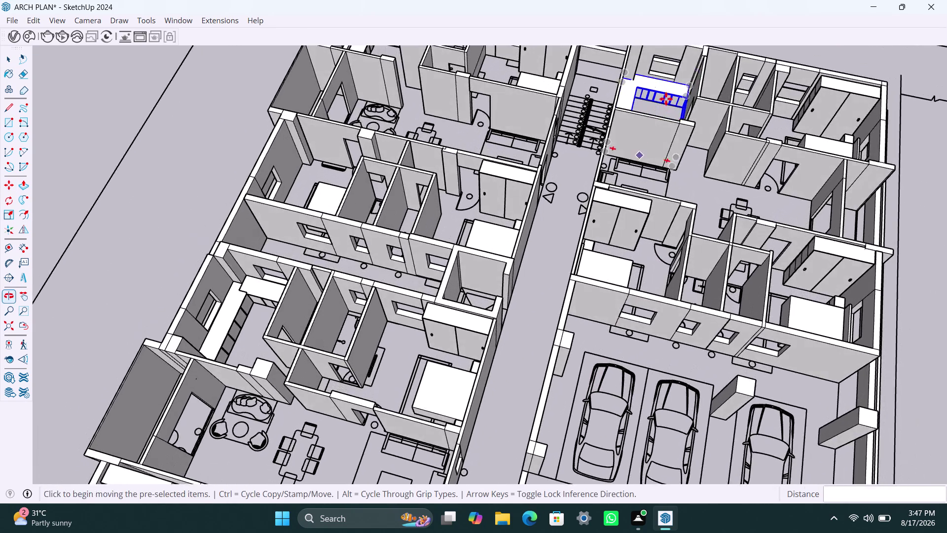
scroll(up, 3)
middle_drag(708, 163, 686, 178)
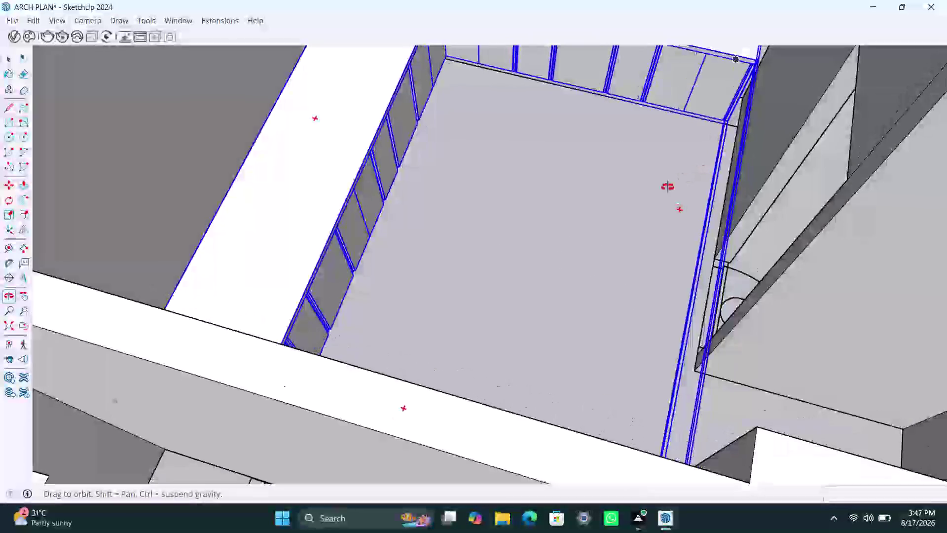
middle_drag(686, 179, 615, 211)
scroll(down, 3)
scroll(down, 3)
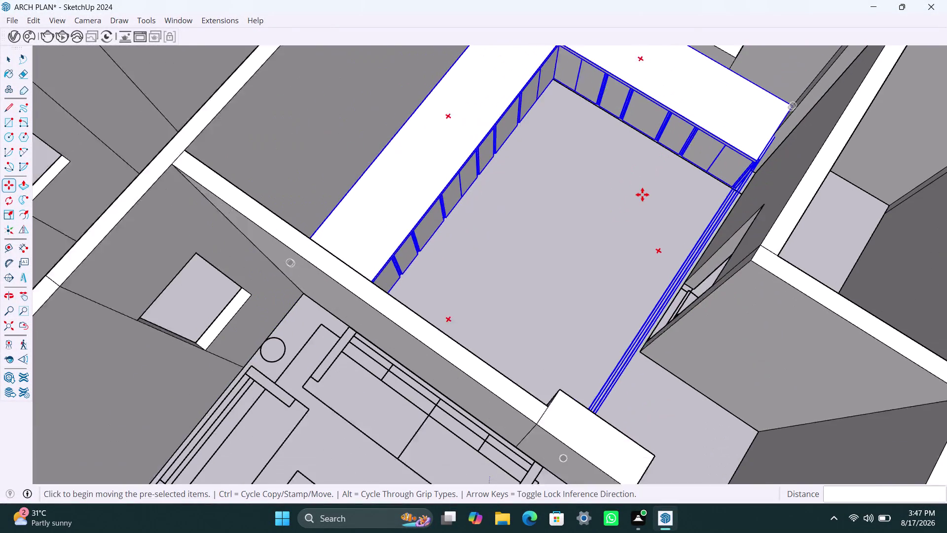
scroll(up, 3)
middle_drag(667, 204, 613, 195)
scroll(up, 3)
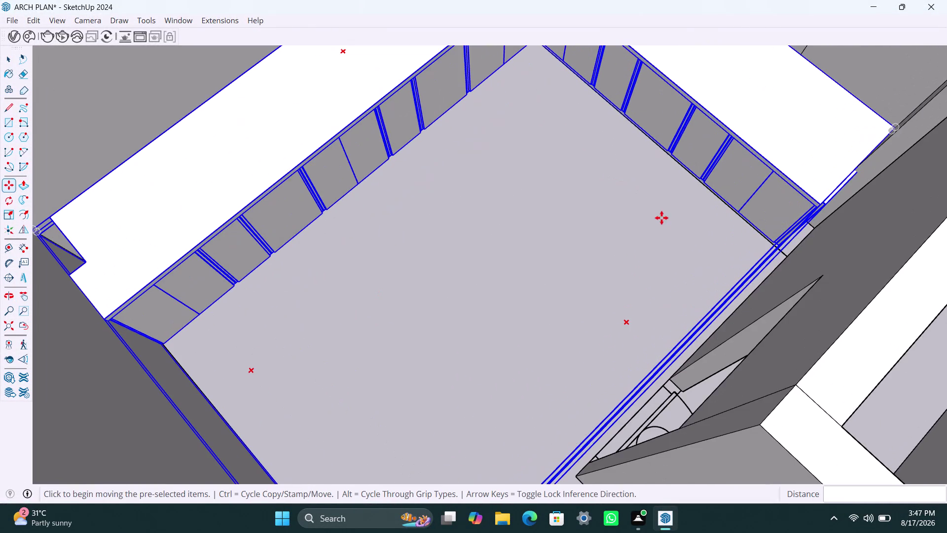
middle_click(663, 219)
scroll(down, 3)
Nudge the cabinet runs a short distance so they sit against the wall.
key(space)
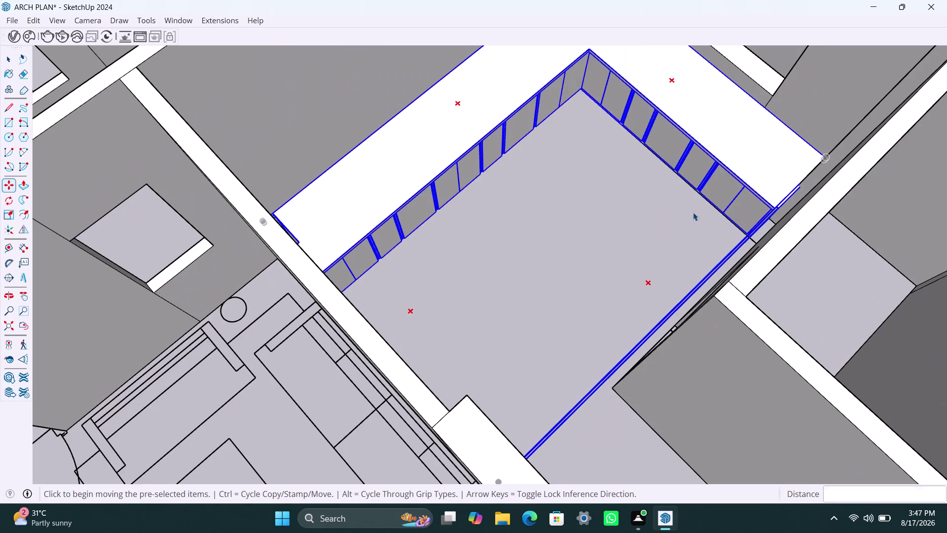
click(775, 165)
click(772, 192)
double_click(738, 208)
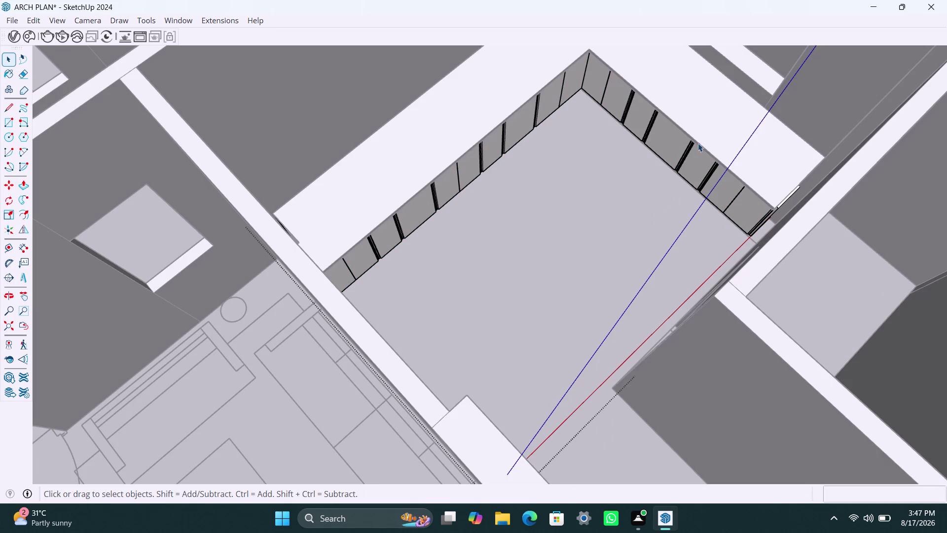
Select the upper cabinet runs and orbit in to view the gap at the run's end.
click(706, 129)
double_click(615, 211)
scroll(down, 3)
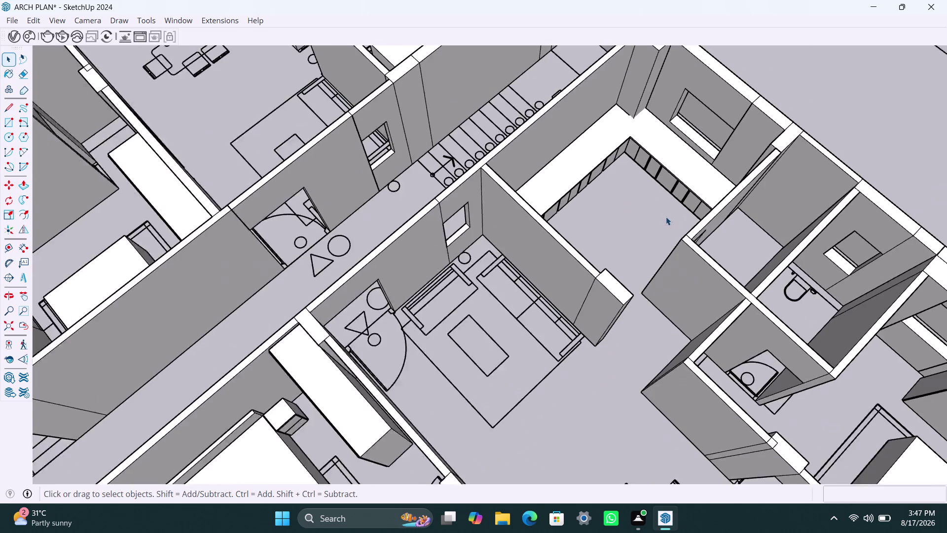
click(829, 116)
scroll(up, 3)
scroll(up, 3)
click(712, 165)
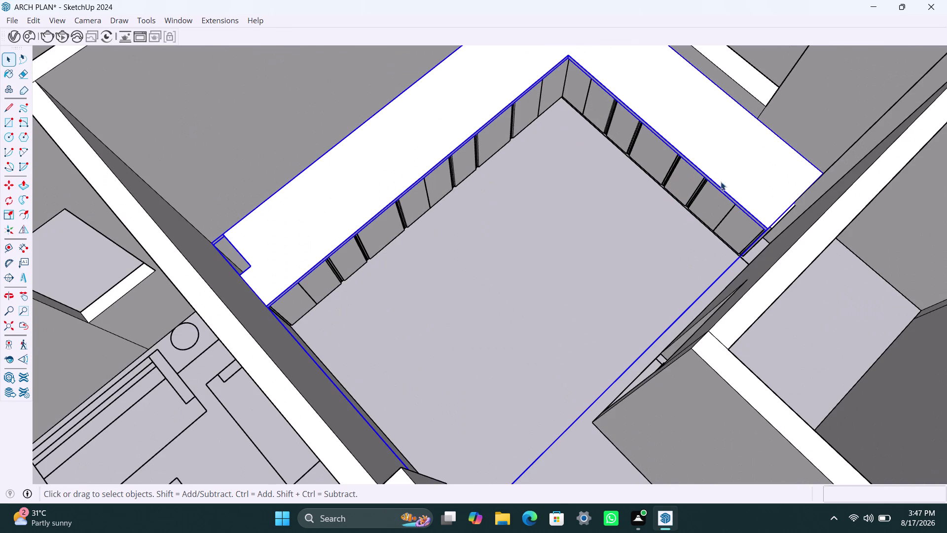
click(714, 208)
scroll(up, 3)
middle_drag(736, 252, 739, 241)
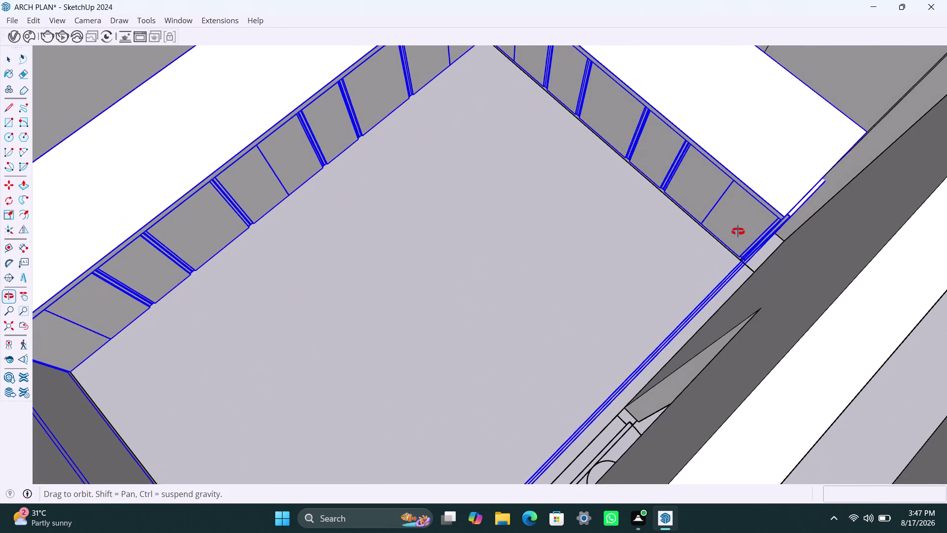
middle_drag(740, 242, 805, 156)
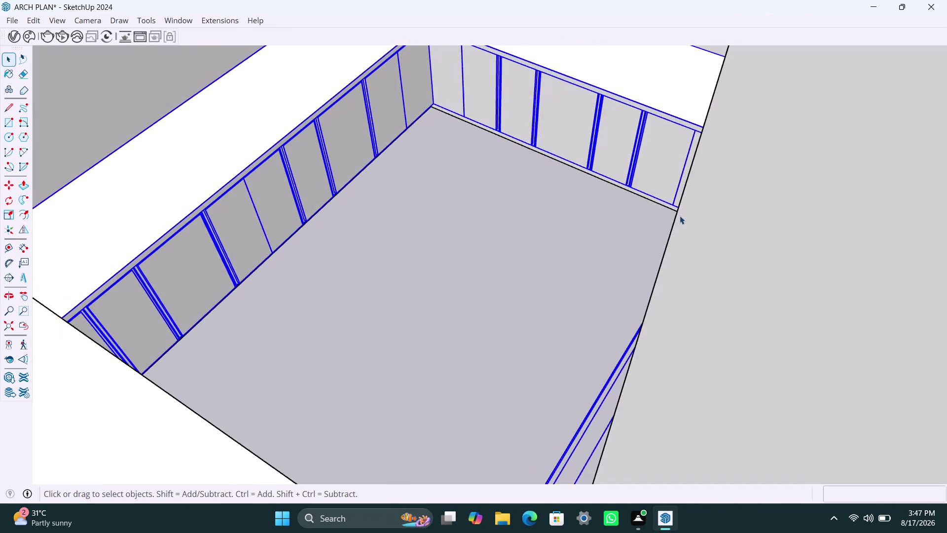
scroll(up, 3)
Reselect both cabinet runs near the gap and start the Scale tool.
click(665, 195)
click(669, 203)
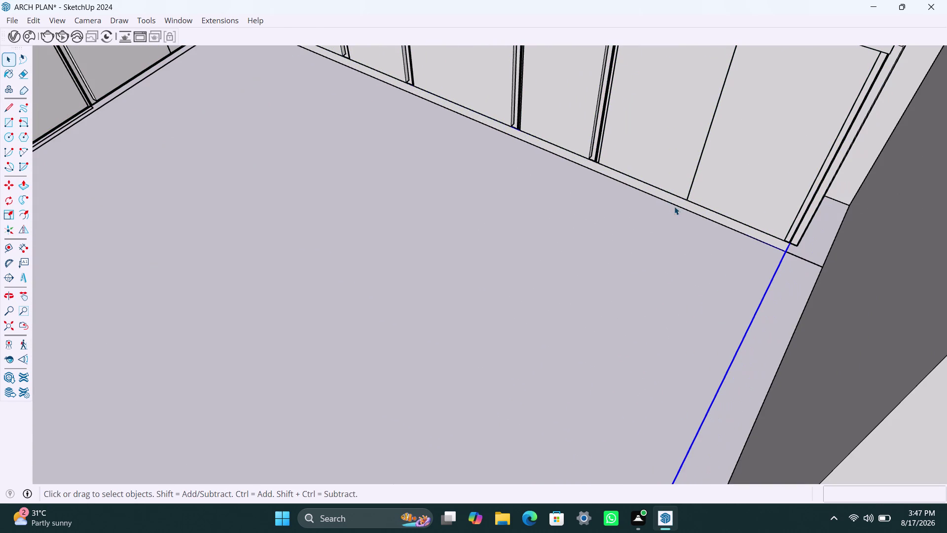
click(730, 189)
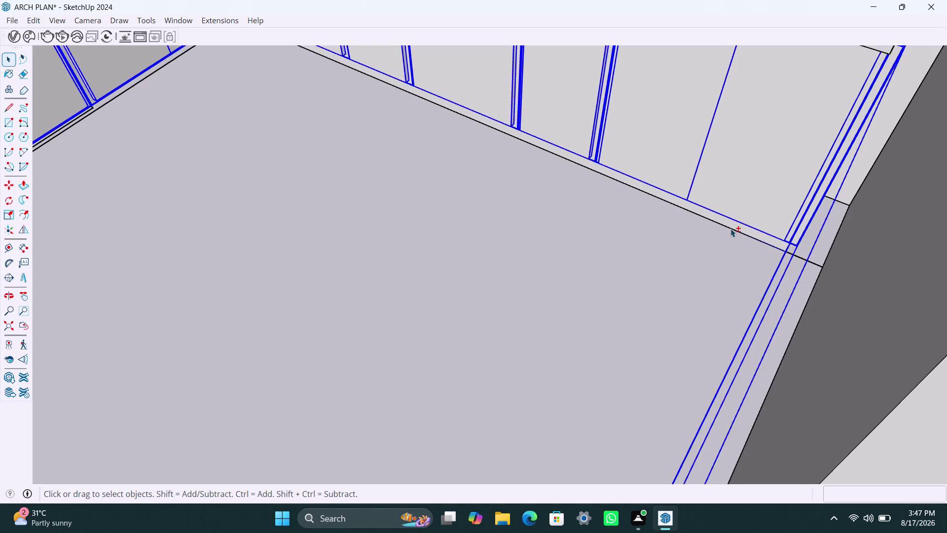
click(731, 228)
click(745, 231)
scroll(down, 3)
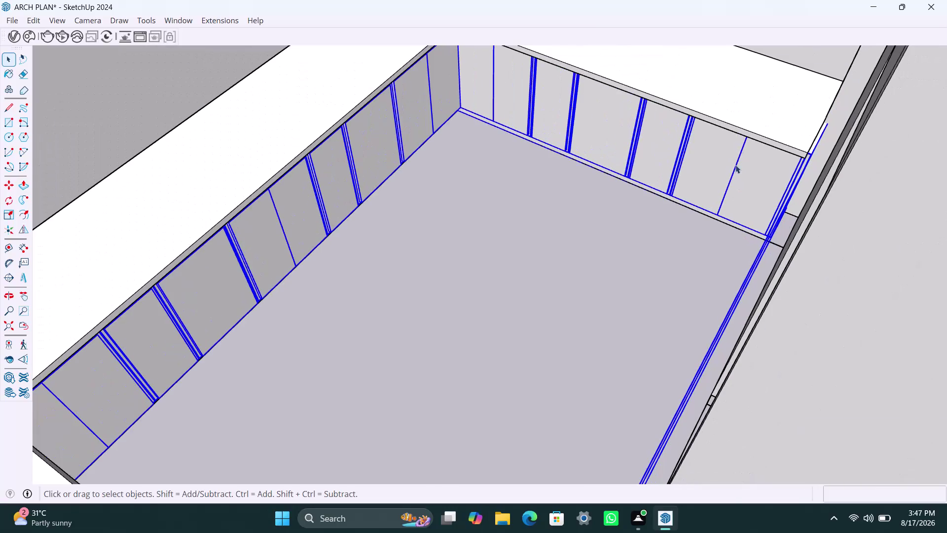
click(740, 116)
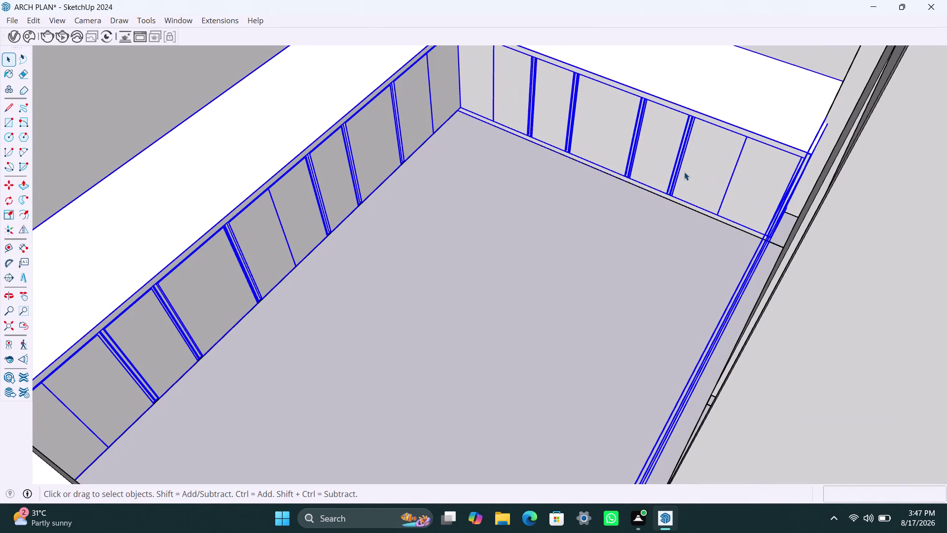
key(s)
scroll(down, 3)
Drag the scale grip toward the side wall; the stretch ends at a 1.00 factor.
middle_drag(758, 238, 756, 238)
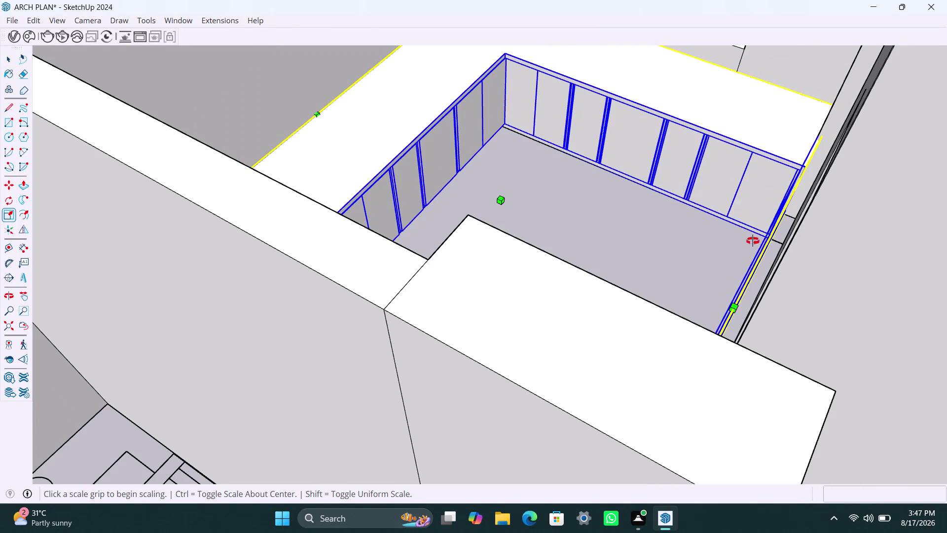
middle_drag(756, 239, 718, 260)
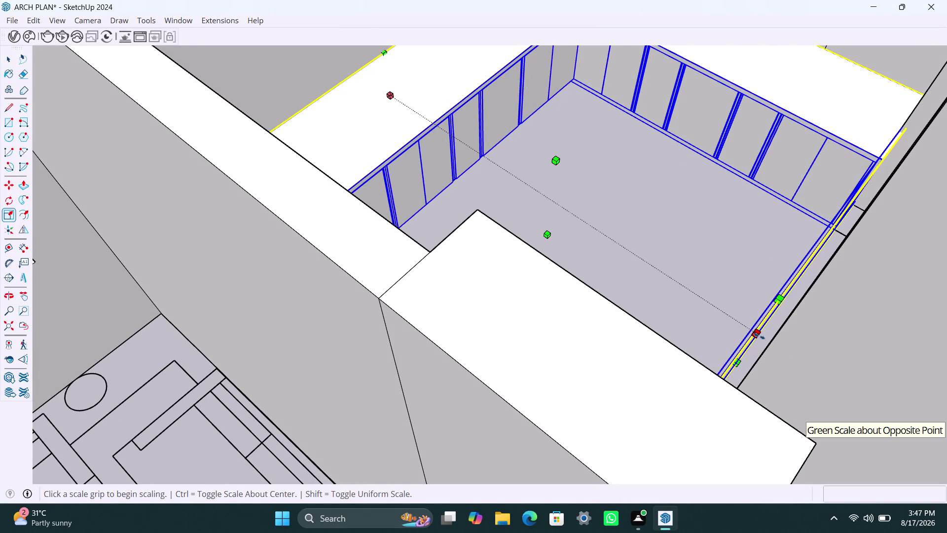
drag(759, 336, 769, 345)
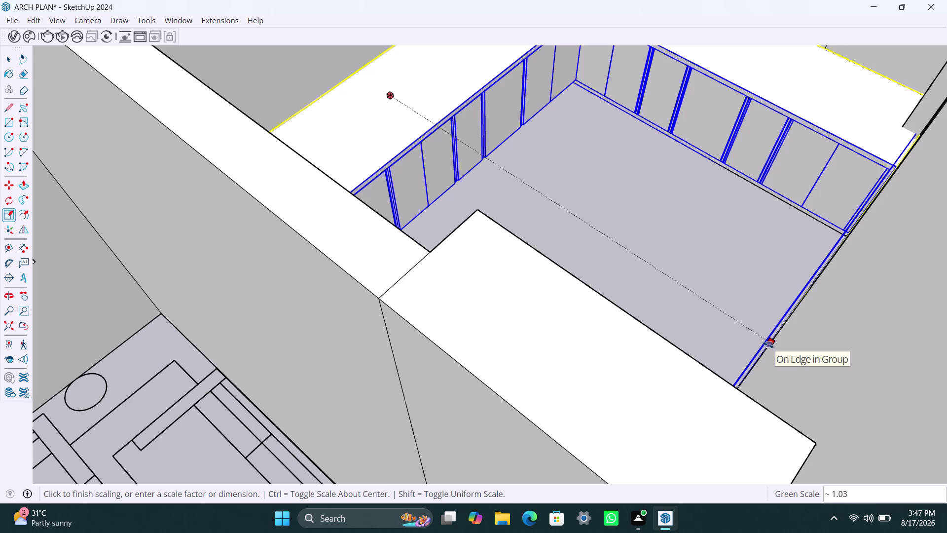
drag(769, 344, 755, 333)
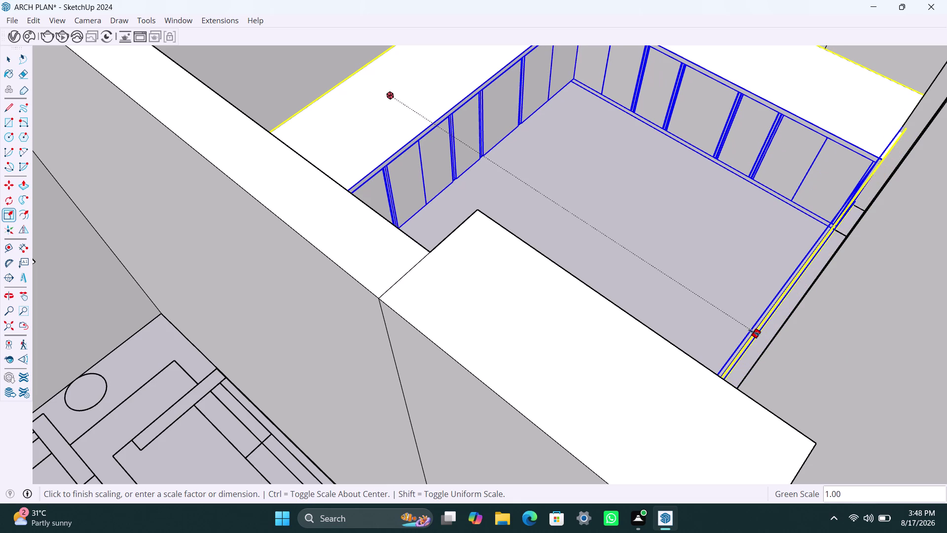
drag(755, 334, 753, 334)
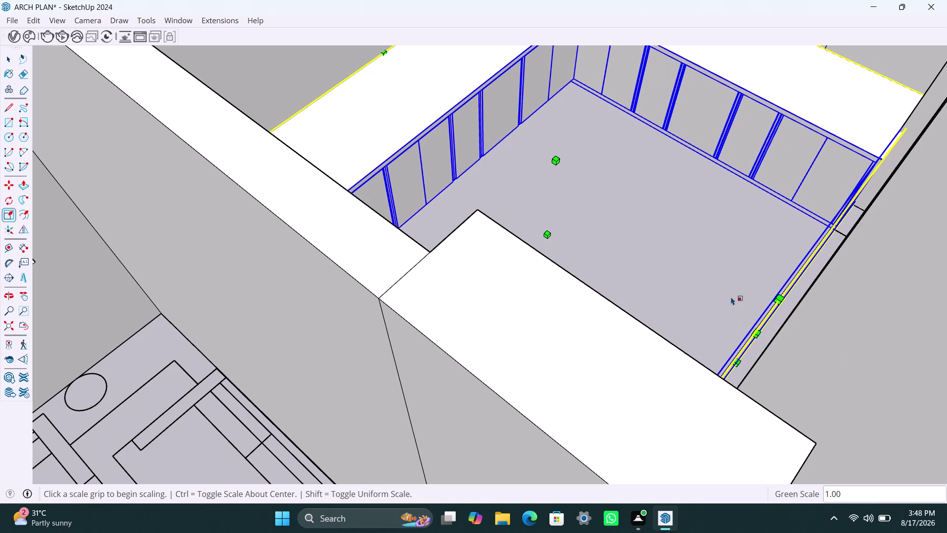
key(space)
click(728, 296)
scroll(down, 3)
Undo the last three changes while zooming around the cabinet corner.
middle_drag(737, 261, 727, 274)
scroll(up, 3)
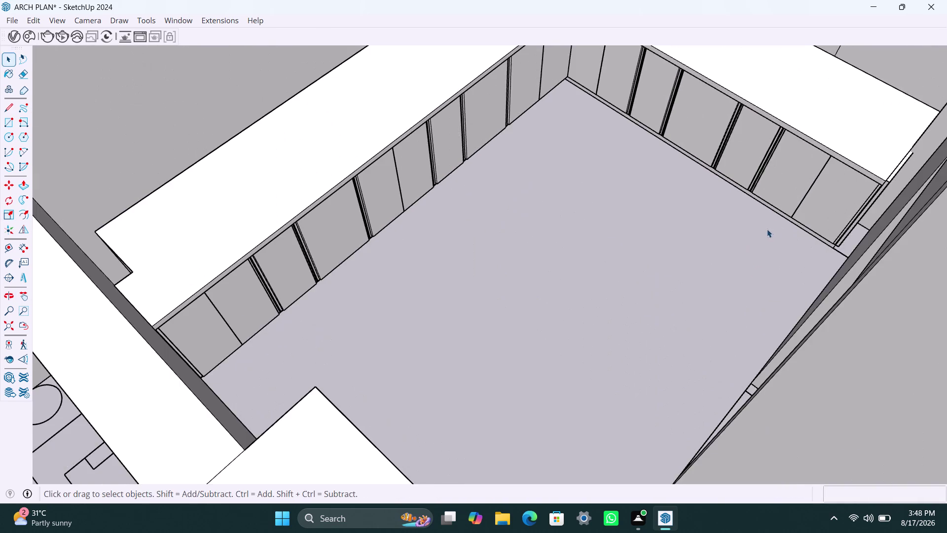
middle_drag(769, 228, 763, 228)
scroll(up, 3)
scroll(up, 3)
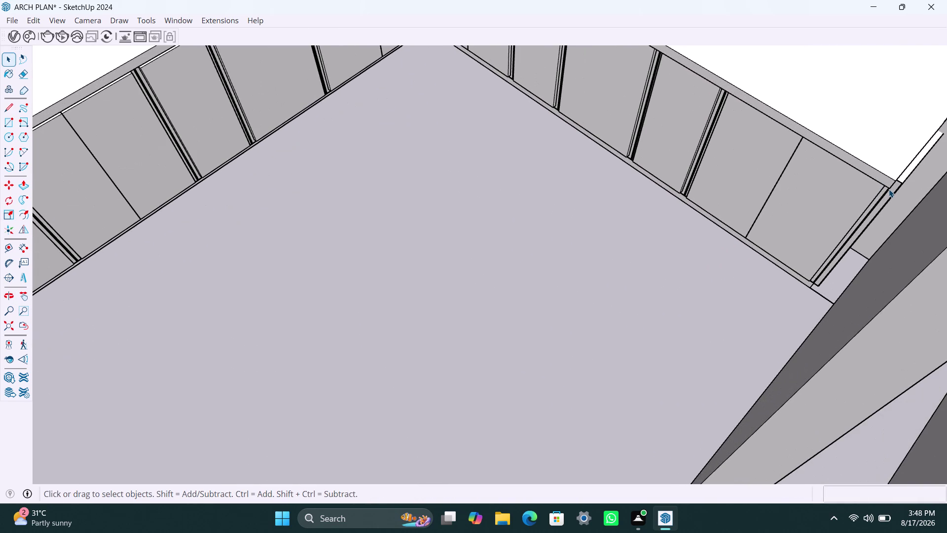
key(ctrl+z)
key(ctrl+z)
key(ctrl+z)
scroll(down, 3)
scroll(down, 3)
scroll(down, 3)
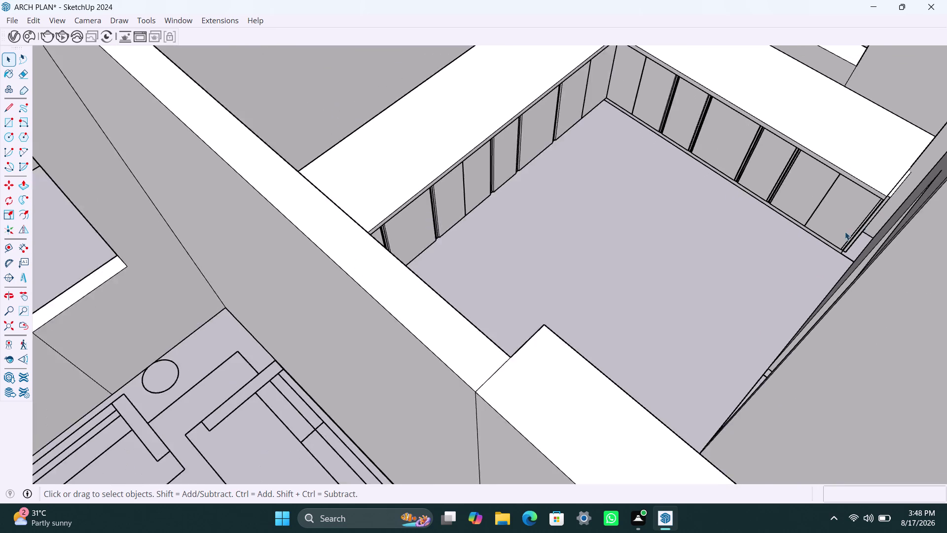
scroll(down, 3)
scroll(down, 3)
scroll(down, 3)
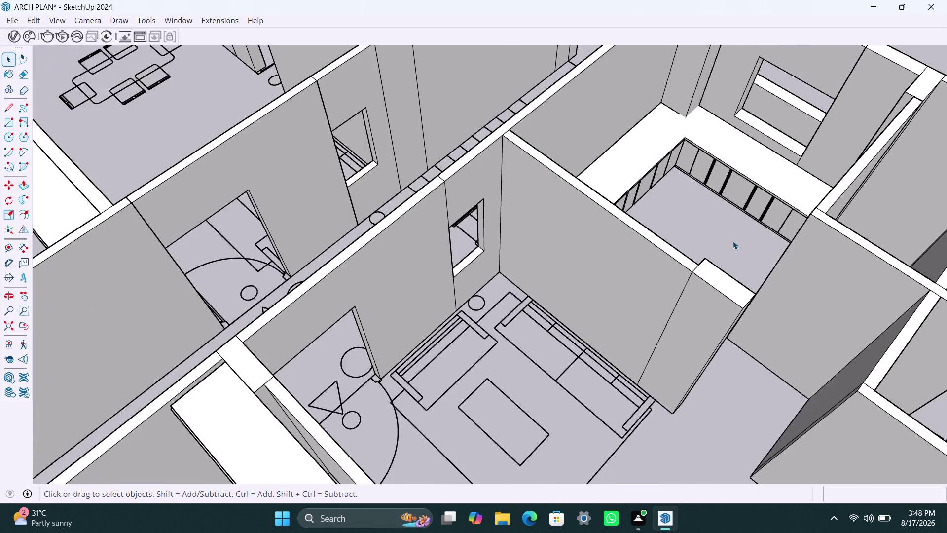
Orbit out over the apartment to view the kitchen from several angles.
middle_drag(733, 241, 553, 275)
scroll(up, 3)
middle_drag(649, 276, 558, 253)
scroll(up, 3)
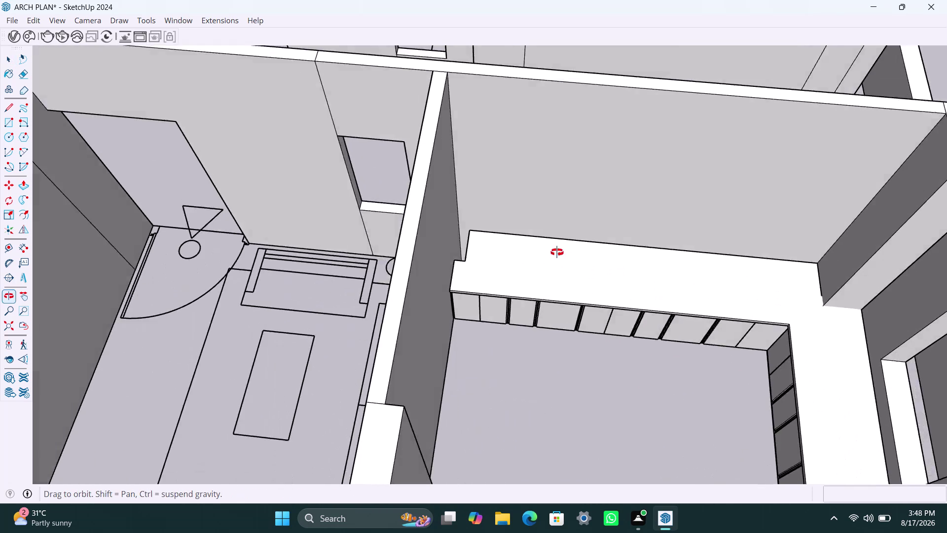
middle_drag(557, 253, 557, 252)
scroll(down, 3)
scroll(down, 3)
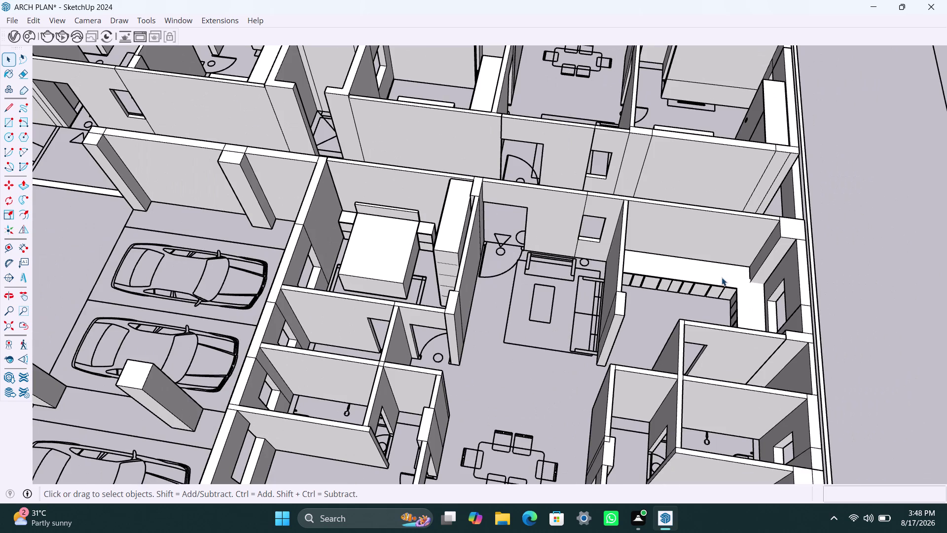
scroll(down, 3)
scroll(down, 3)
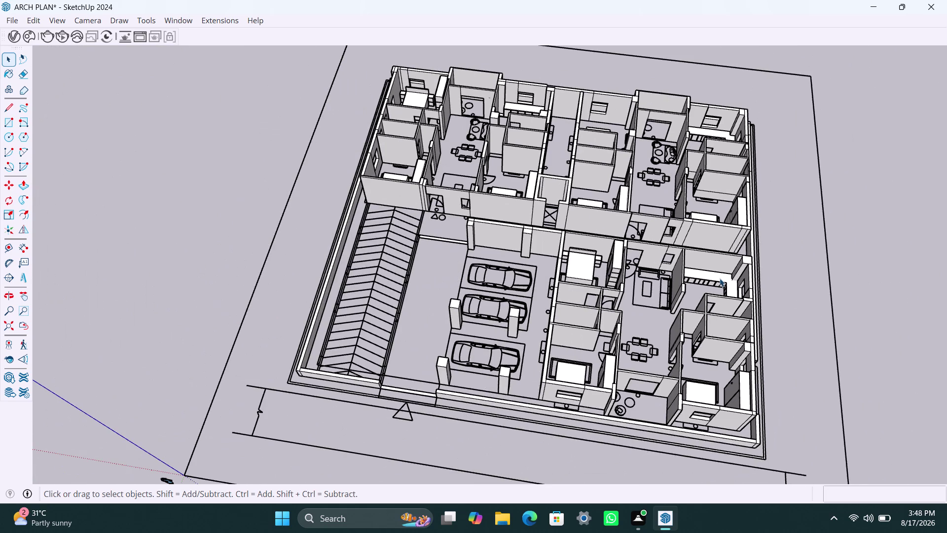
middle_drag(756, 272, 748, 267)
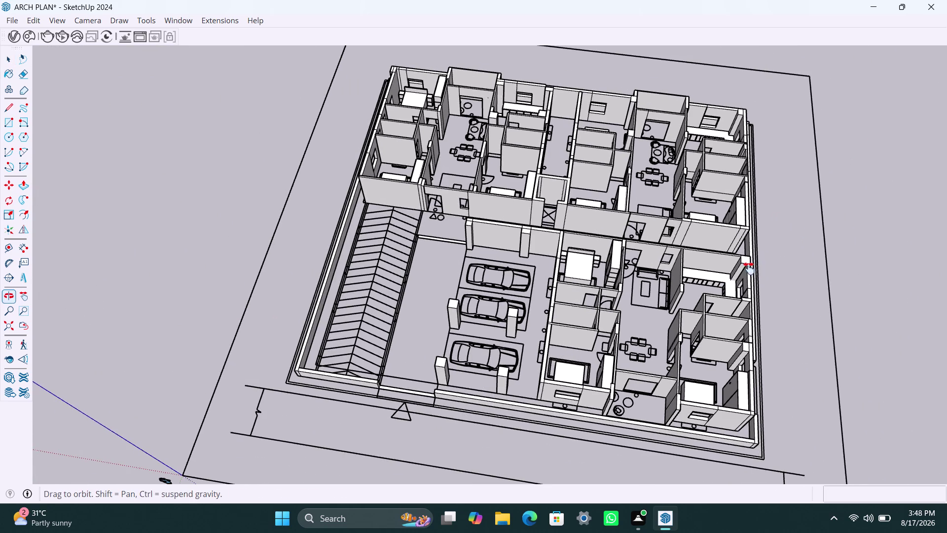
middle_drag(748, 267, 741, 255)
scroll(up, 3)
middle_drag(679, 280, 652, 344)
scroll(up, 3)
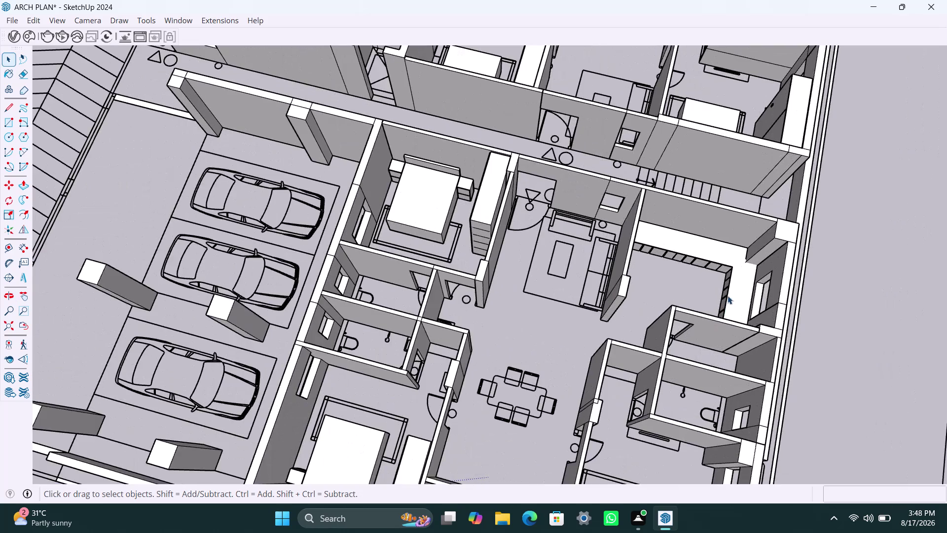
middle_drag(728, 298, 559, 294)
scroll(down, 3)
middle_drag(652, 360, 553, 330)
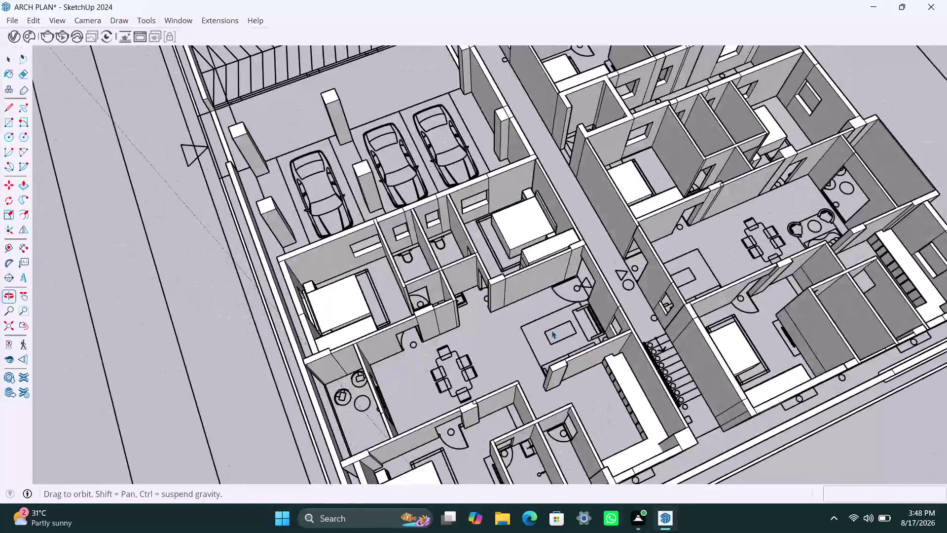
scroll(up, 3)
middle_drag(612, 392, 547, 377)
scroll(down, 3)
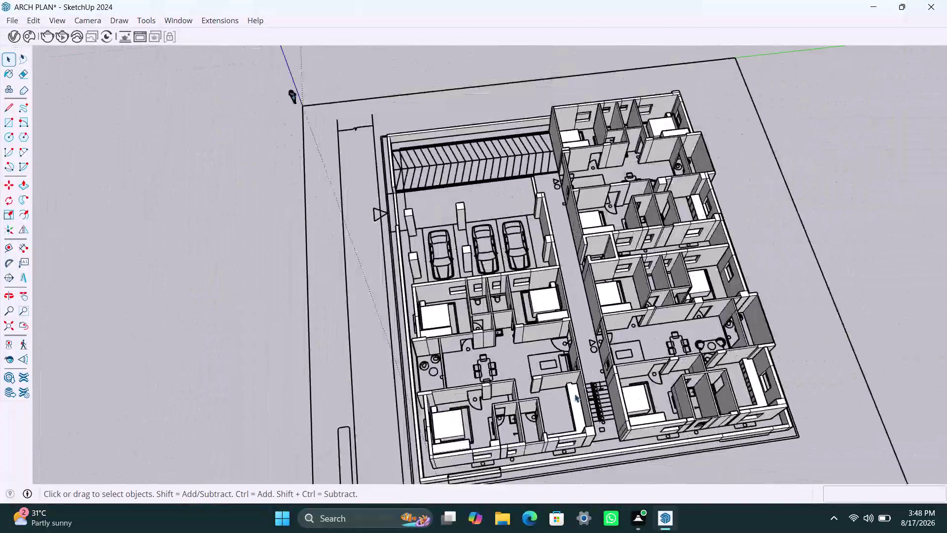
Orbit and zoom in on the second kitchen's countertop edge beside the wall.
middle_drag(574, 394, 593, 330)
scroll(up, 3)
middle_drag(571, 363, 572, 397)
scroll(up, 3)
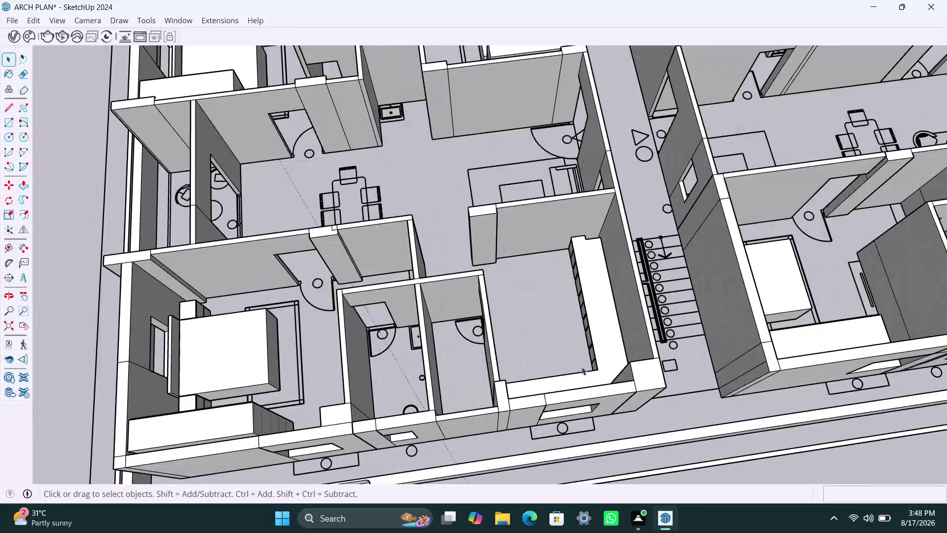
scroll(up, 3)
middle_drag(578, 374, 578, 423)
scroll(up, 3)
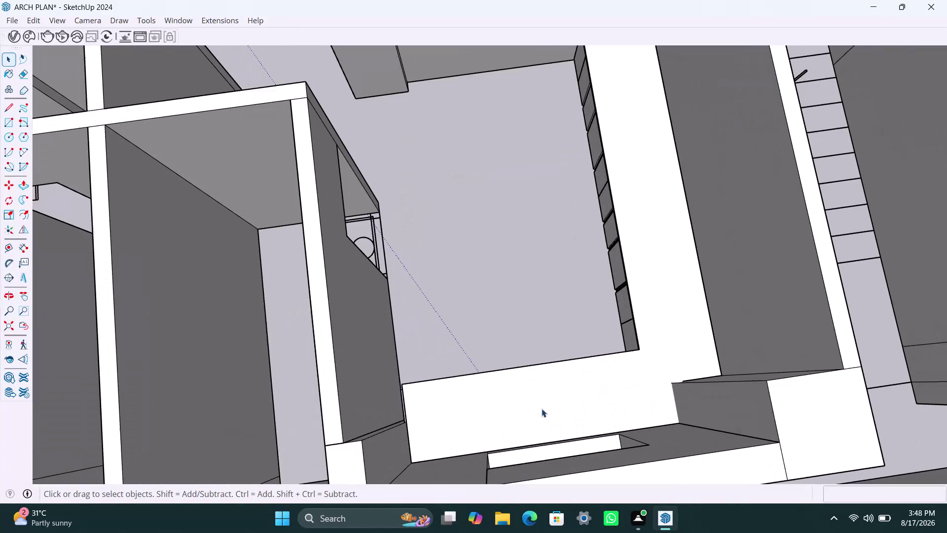
scroll(down, 3)
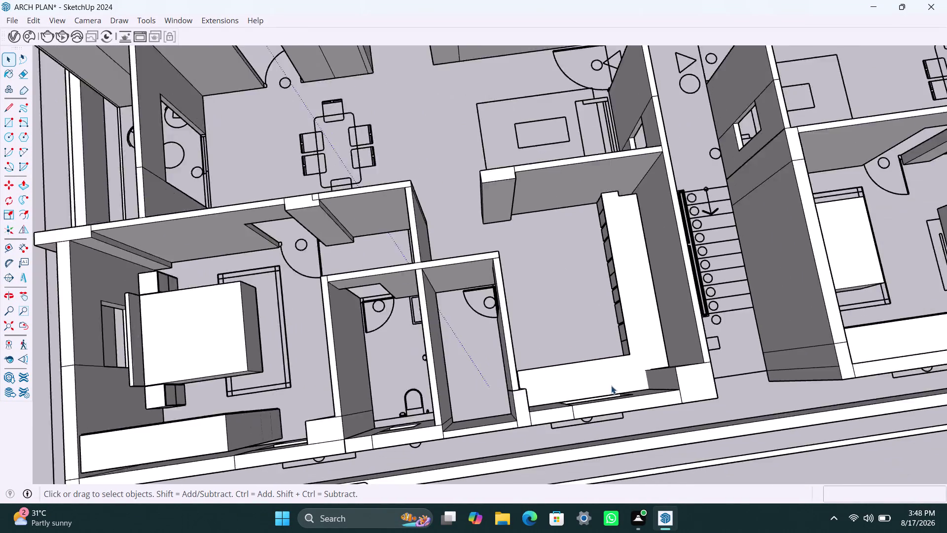
middle_drag(601, 390, 684, 388)
scroll(up, 3)
scroll(up, 3)
middle_drag(597, 206, 607, 221)
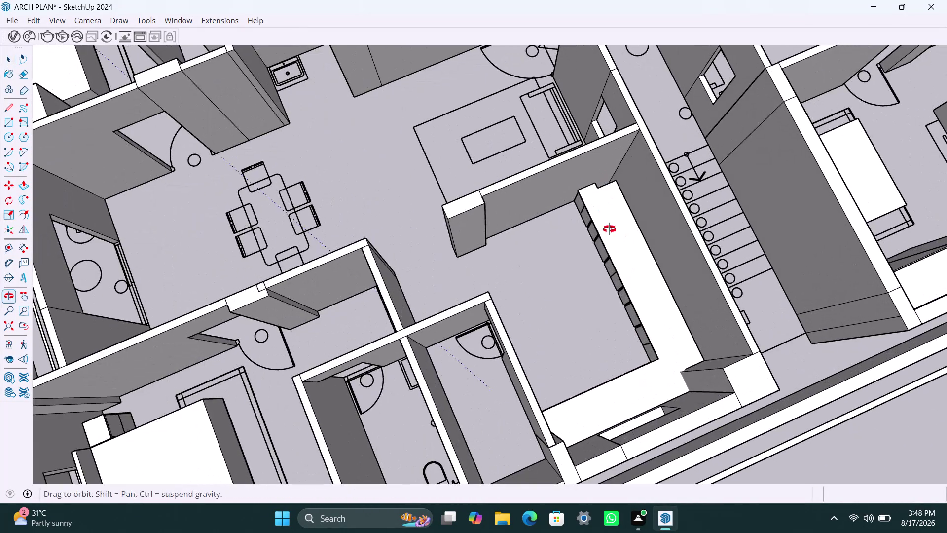
middle_drag(607, 221, 615, 248)
scroll(up, 3)
middle_drag(602, 187, 609, 234)
scroll(up, 3)
scroll(up, 3)
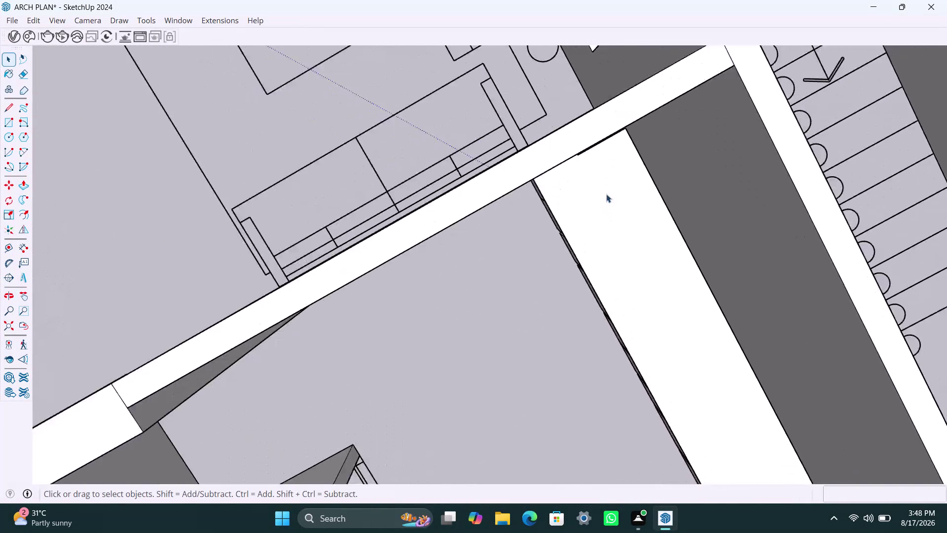
scroll(up, 3)
middle_drag(595, 169, 599, 186)
middle_drag(640, 253, 621, 190)
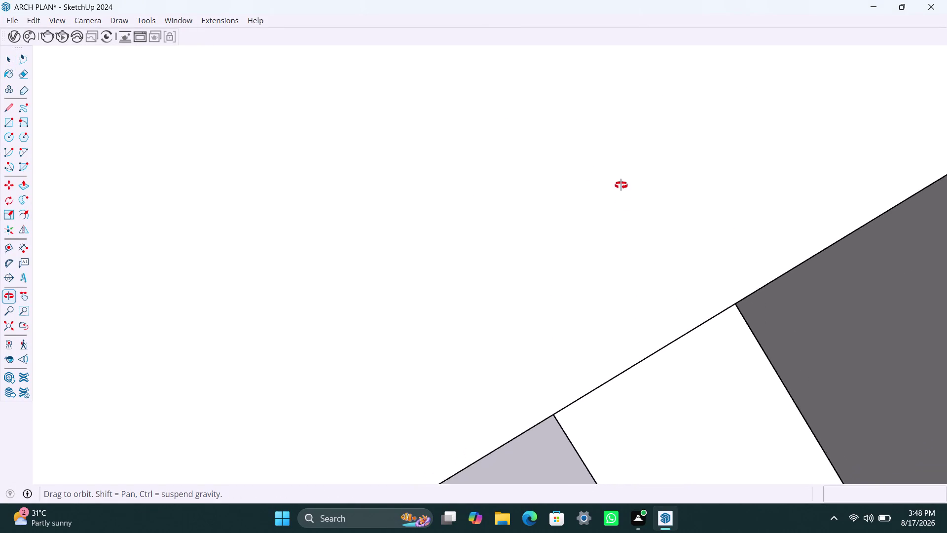
middle_drag(621, 190, 630, 125)
scroll(up, 3)
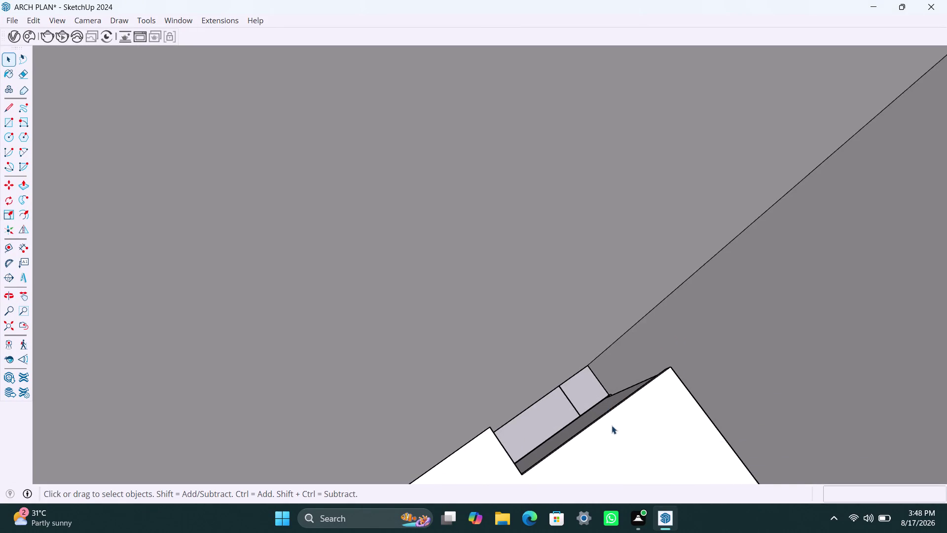
Select the countertop face and push/pull it up to a new height.
scroll(up, 3)
click(595, 407)
triple_click(595, 406)
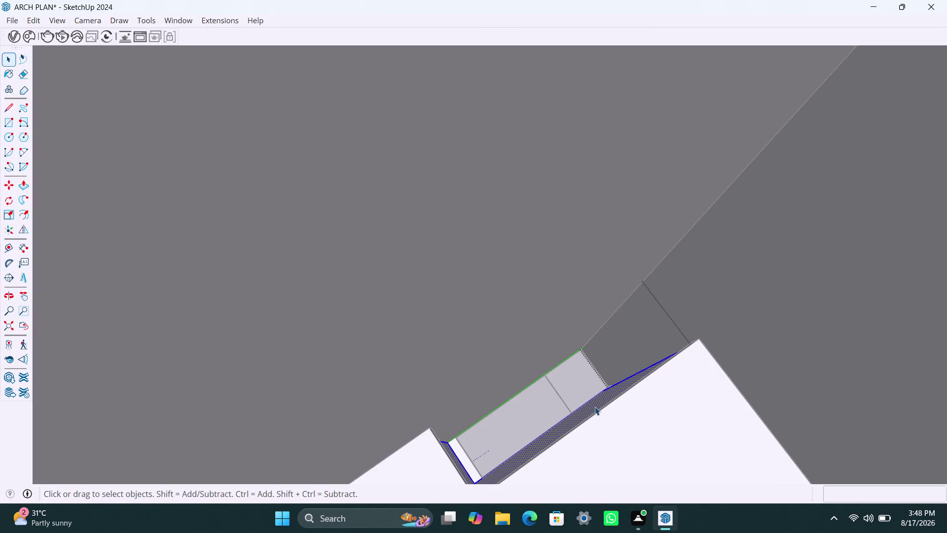
key(p)
click(595, 406)
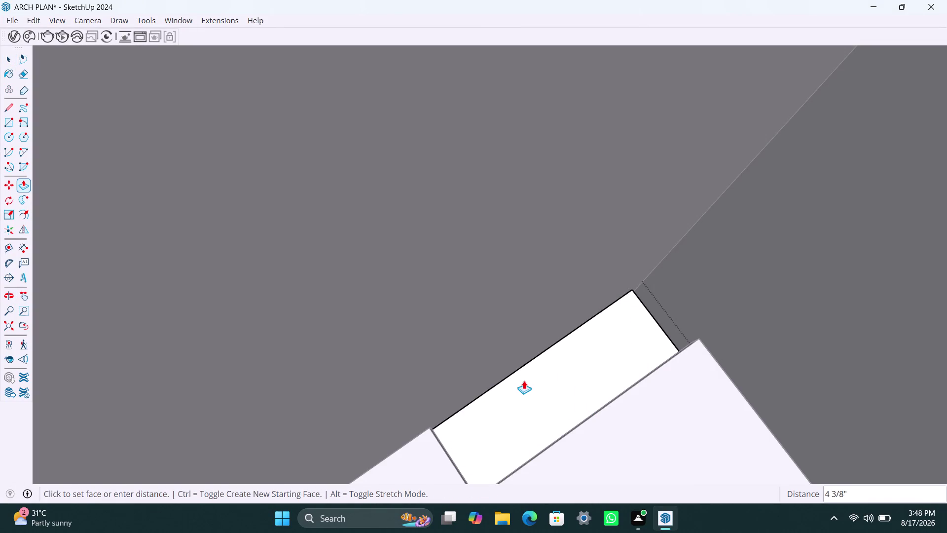
click(526, 350)
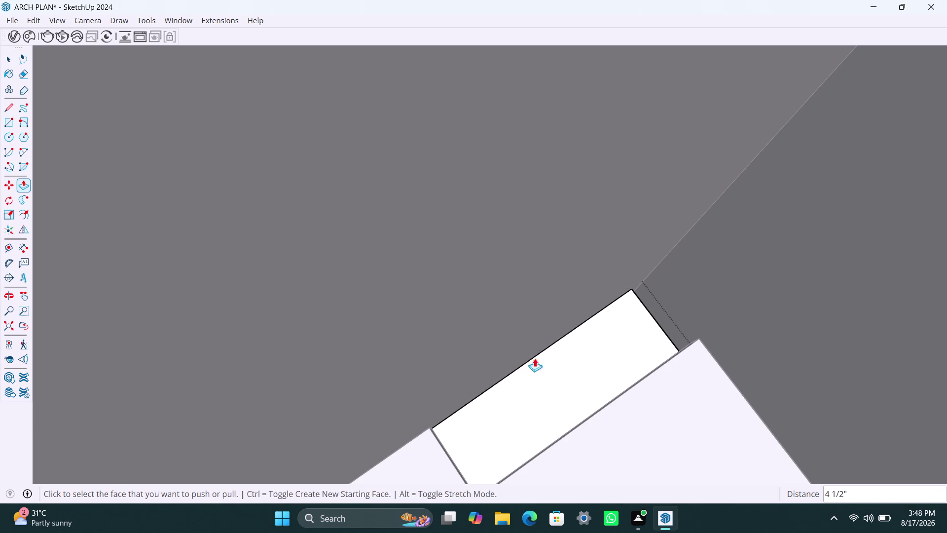
key(space)
middle_click(616, 411)
scroll(up, 3)
scroll(up, 3)
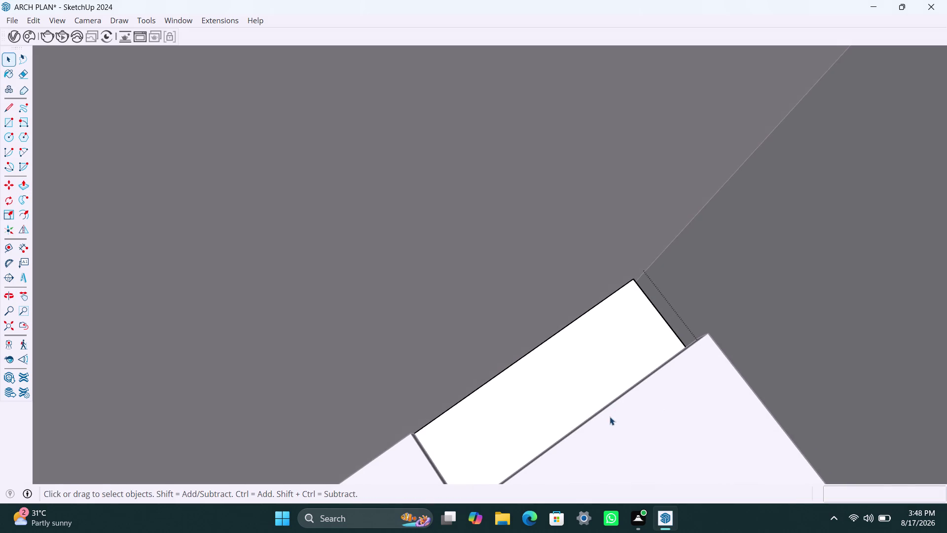
scroll(up, 3)
Select the thin countertop edge strip and pull it out 4 1/2 inches.
double_click(612, 391)
double_click(621, 397)
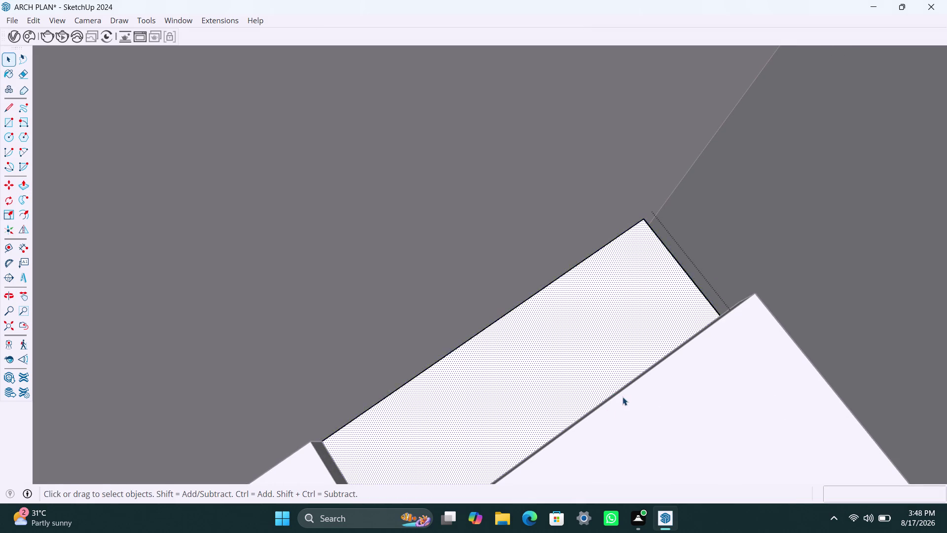
click(622, 397)
scroll(up, 3)
click(624, 381)
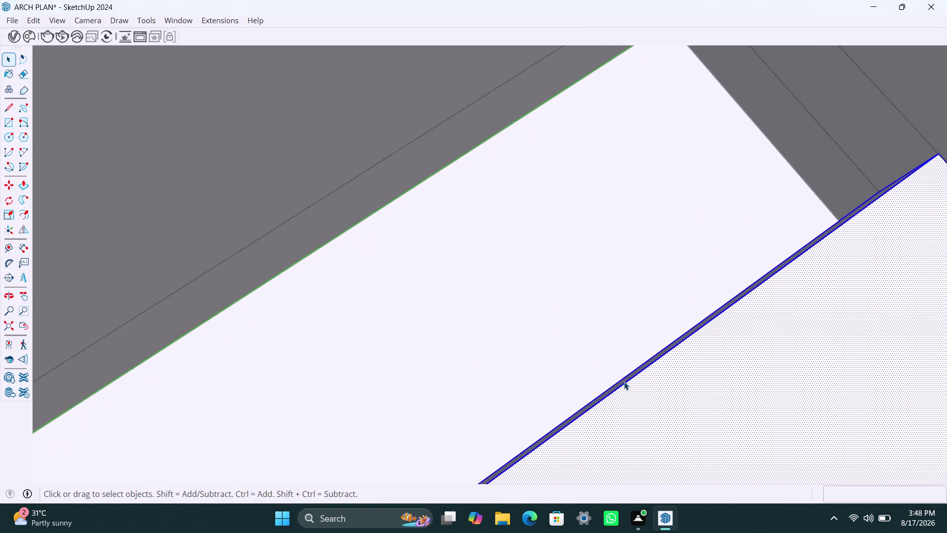
scroll(up, 3)
click(624, 381)
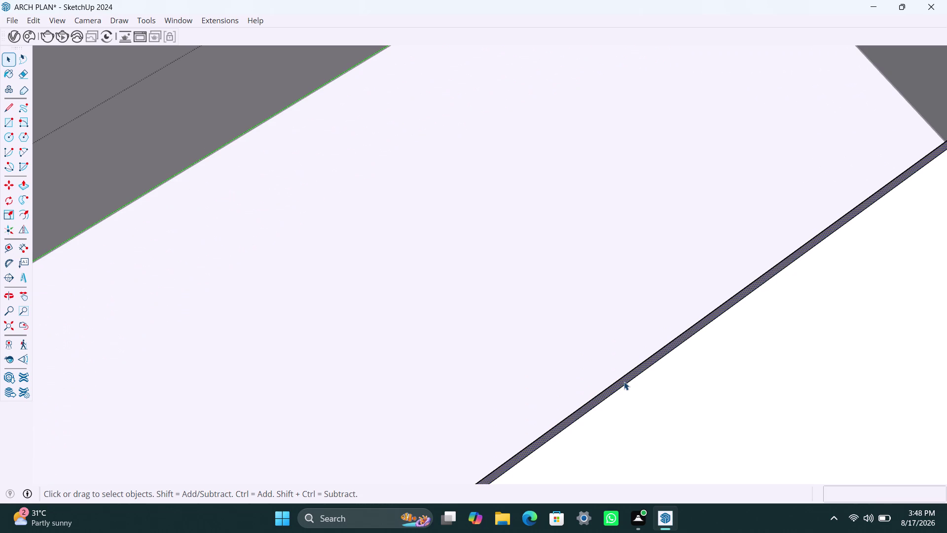
key(p)
click(624, 382)
scroll(down, 3)
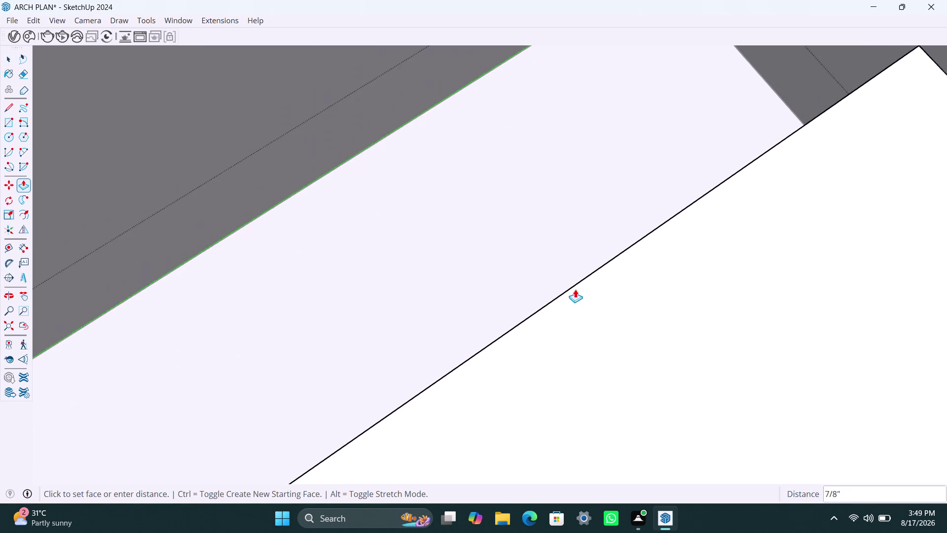
scroll(down, 3)
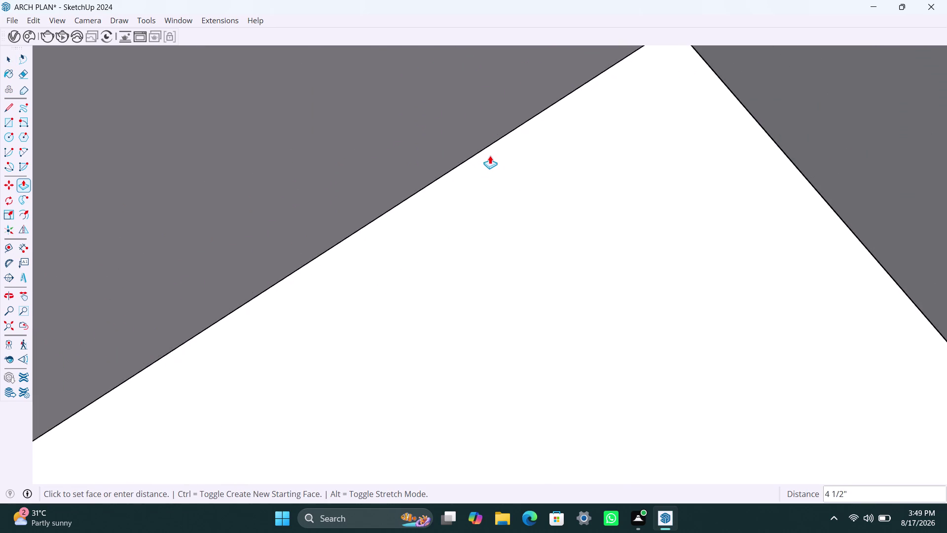
click(489, 143)
key(space)
Zoom out and orbit away from the countertop close-up to show the surrounding rooms.
scroll(down, 3)
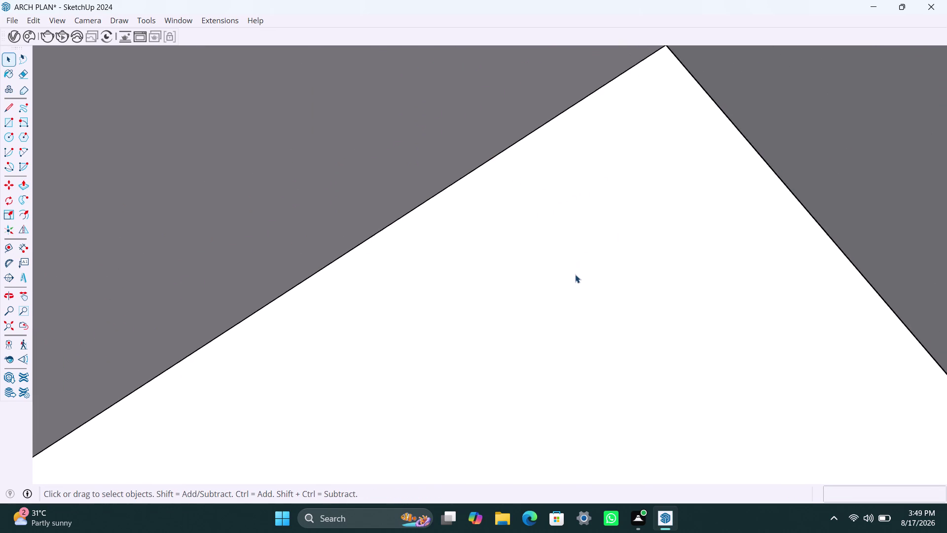
scroll(down, 3)
scroll(down, 3)
scroll(down, 3)
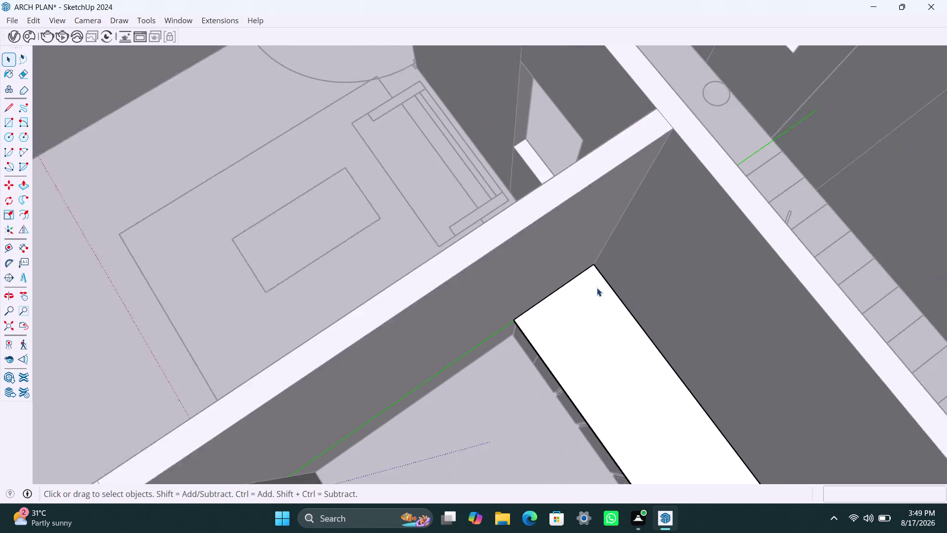
scroll(down, 3)
scroll(down, 3)
scroll(down, 3)
scroll(up, 3)
middle_drag(578, 359, 644, 328)
scroll(up, 3)
middle_drag(600, 368, 610, 371)
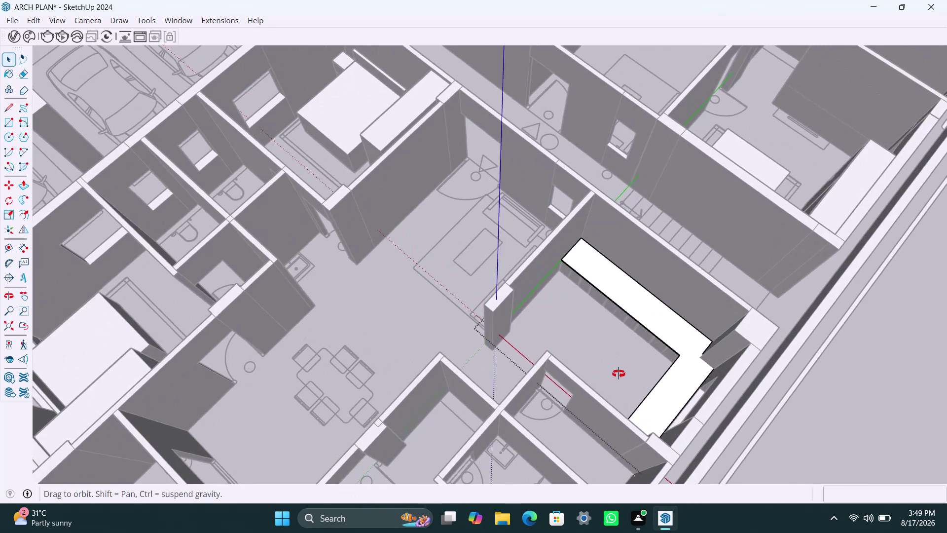
middle_drag(610, 371, 712, 380)
Orbit down into the kitchen corner above the L-shaped run and clear the selection.
scroll(up, 3)
middle_drag(603, 324, 695, 369)
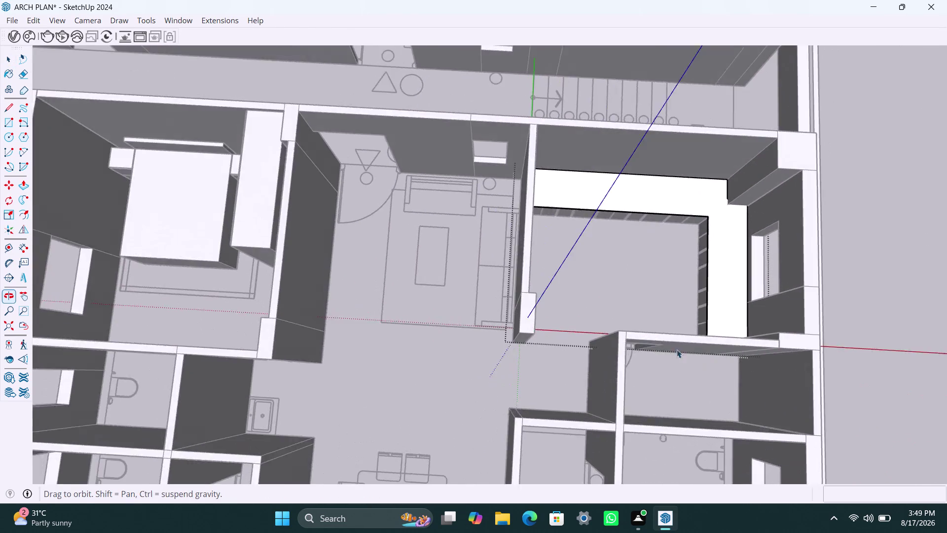
scroll(up, 3)
middle_drag(609, 303, 679, 345)
scroll(up, 3)
middle_drag(653, 292, 664, 300)
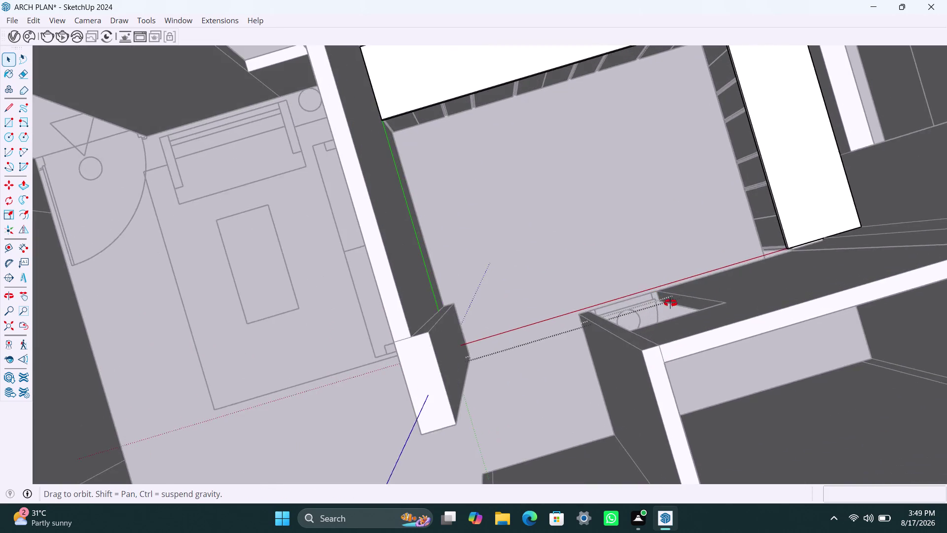
middle_drag(664, 300, 691, 298)
click(608, 267)
double_click(628, 277)
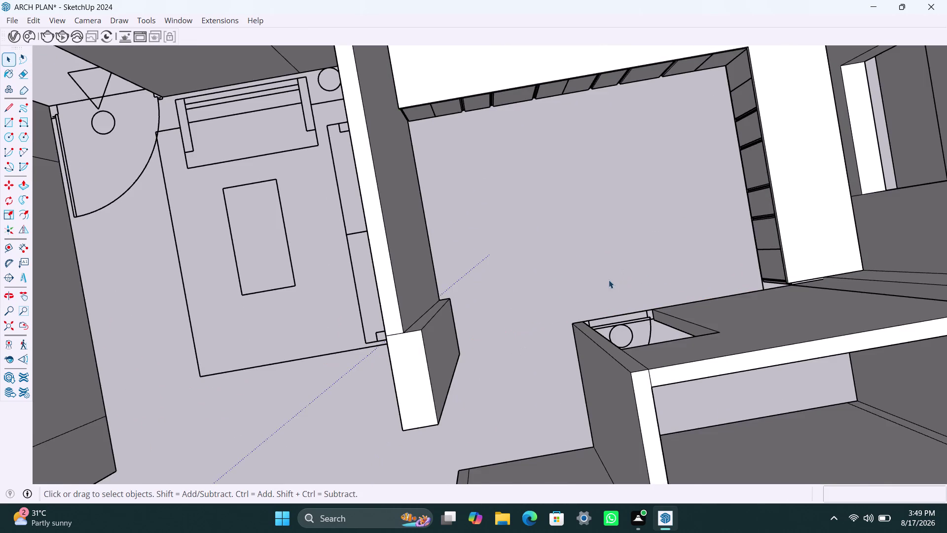
scroll(down, 3)
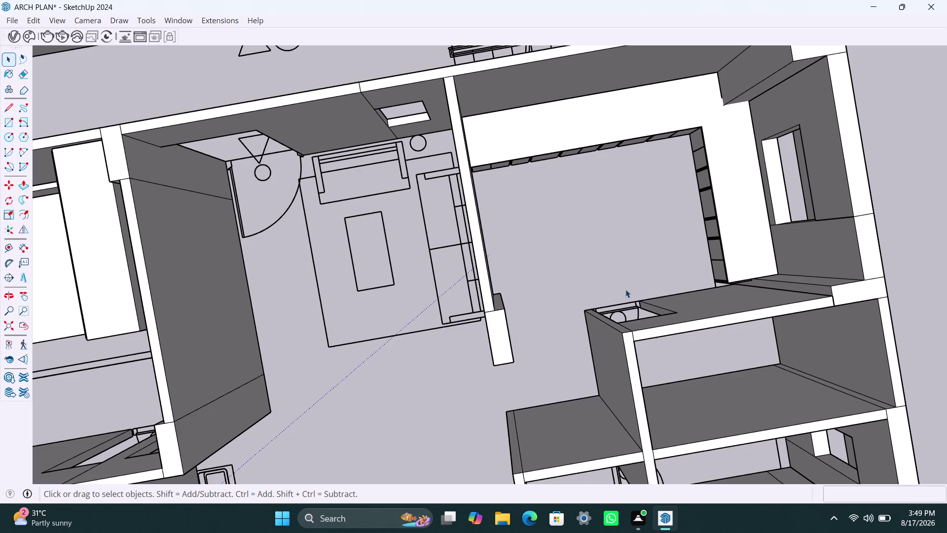
Orbit along the kitchen cabinet run and zoom closer to the kitchen wall.
click(618, 266)
scroll(down, 3)
middle_drag(584, 295, 639, 227)
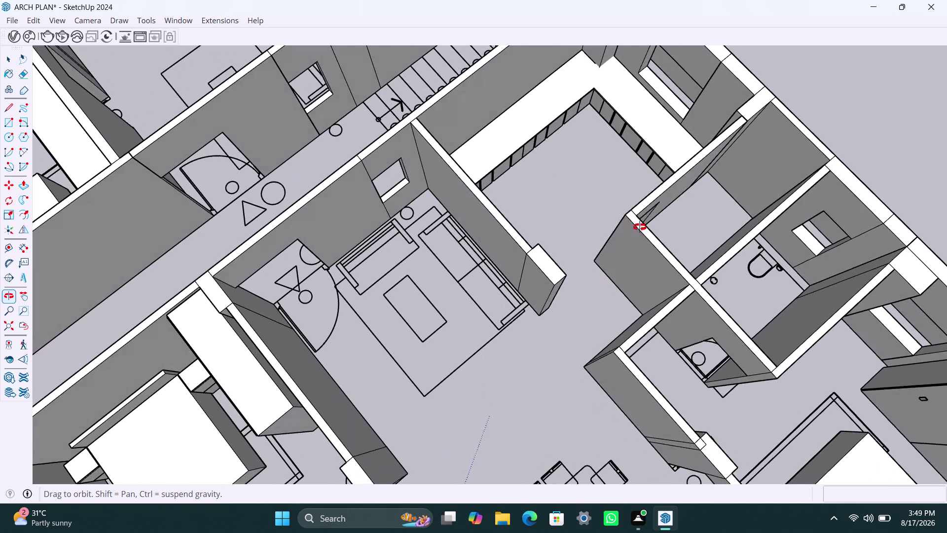
middle_drag(639, 228, 639, 227)
scroll(up, 3)
middle_click(573, 252)
scroll(up, 3)
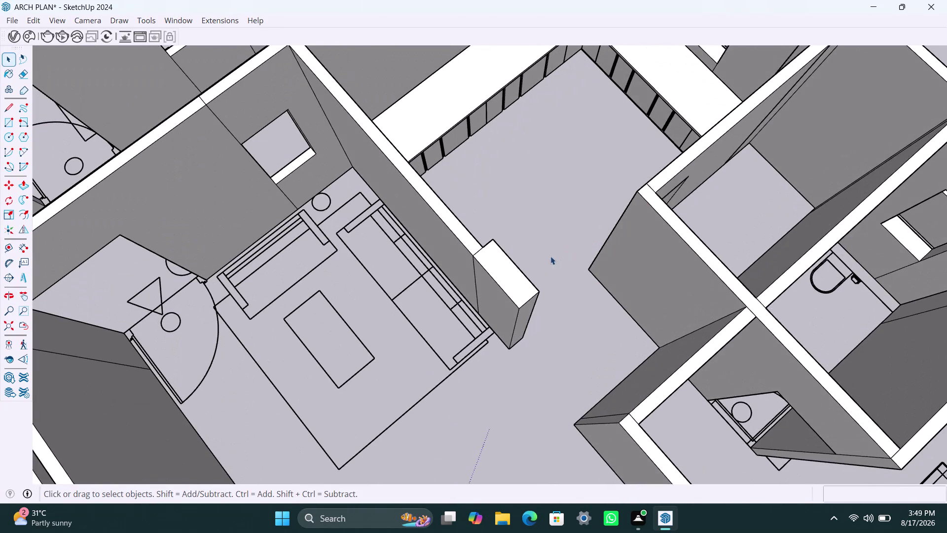
scroll(up, 3)
middle_drag(544, 247, 536, 244)
scroll(up, 3)
scroll(down, 3)
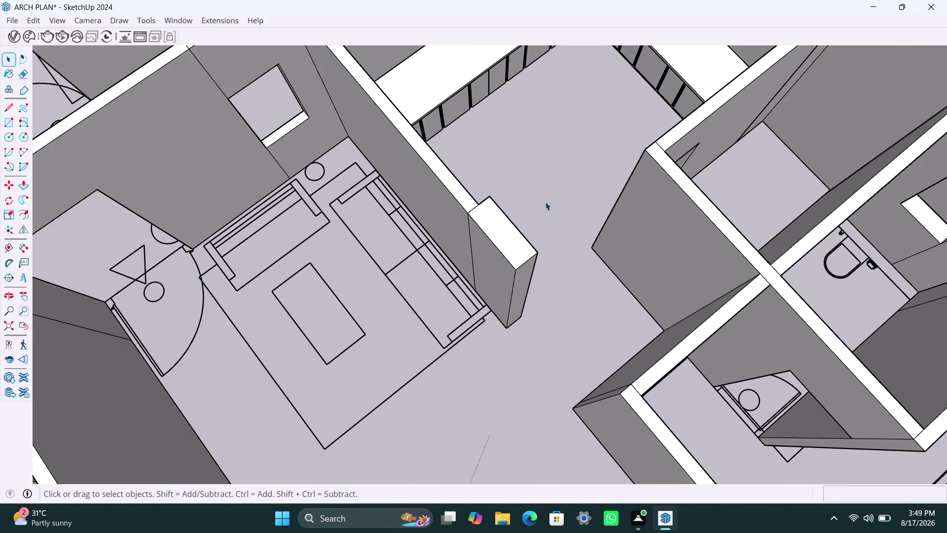
Inspect the countertop corner, cabinet fronts and countertop underside from inside the kitchen.
middle_drag(536, 222, 424, 188)
scroll(up, 3)
scroll(up, 3)
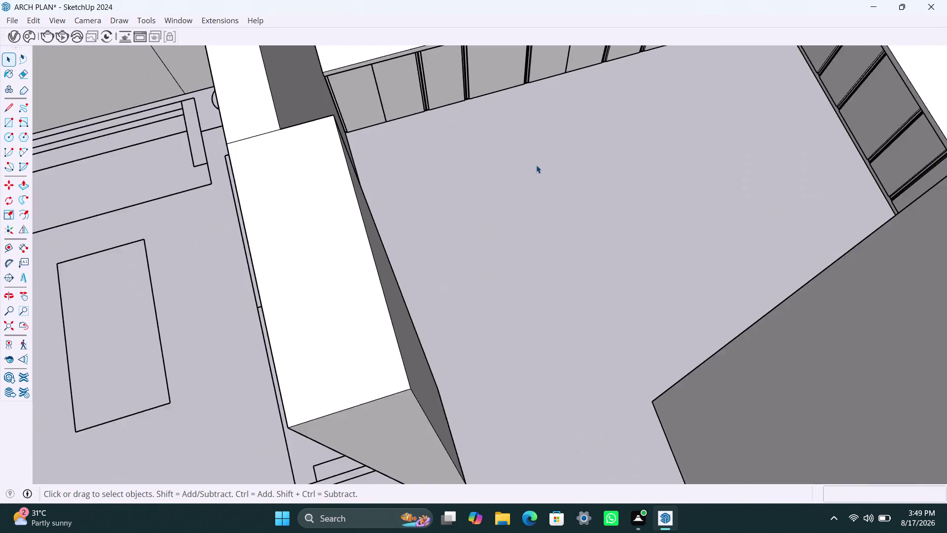
middle_drag(555, 186, 504, 159)
scroll(up, 3)
scroll(down, 3)
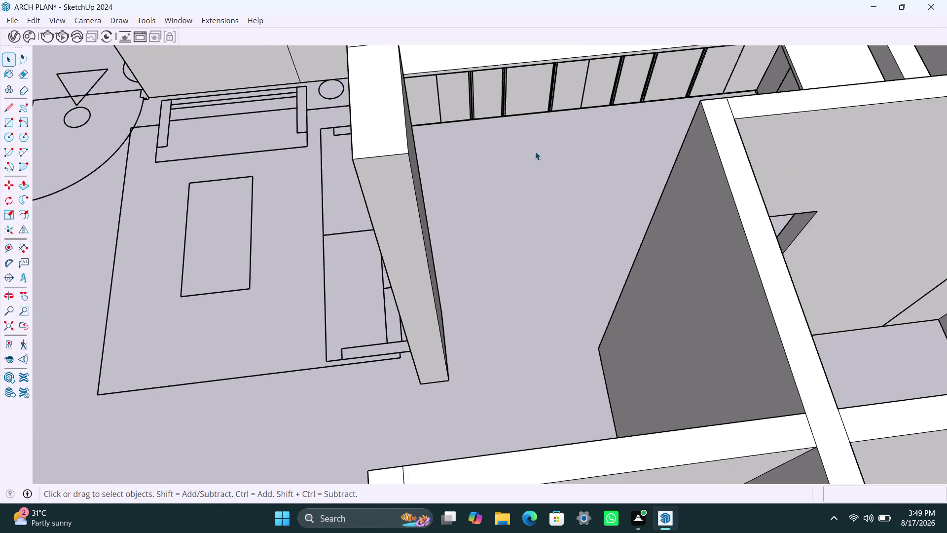
middle_drag(537, 154, 542, 205)
scroll(up, 3)
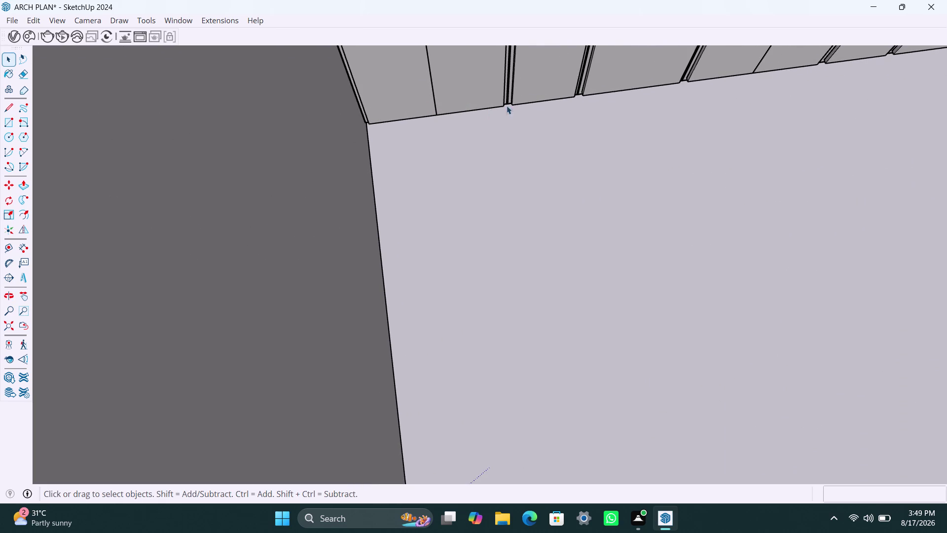
scroll(up, 3)
middle_drag(532, 96, 561, 61)
scroll(up, 3)
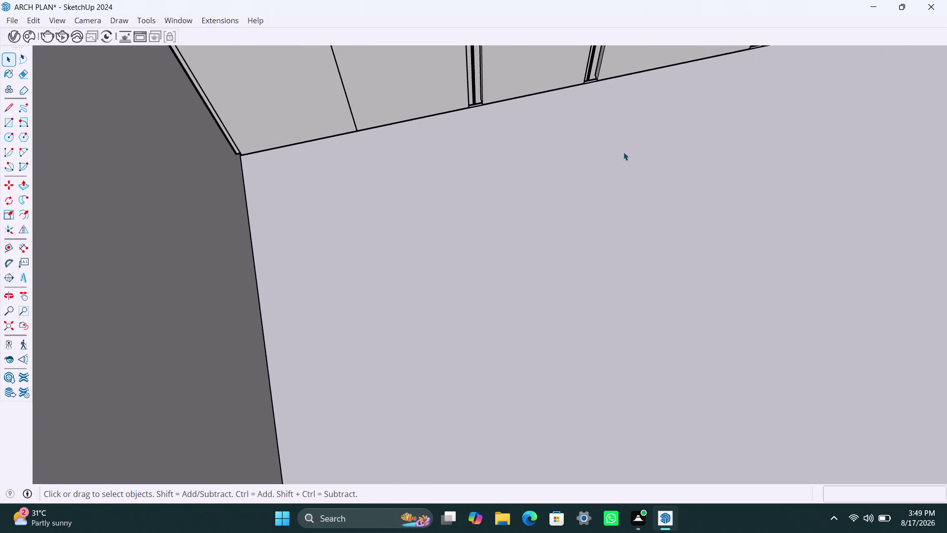
middle_drag(644, 169, 652, 197)
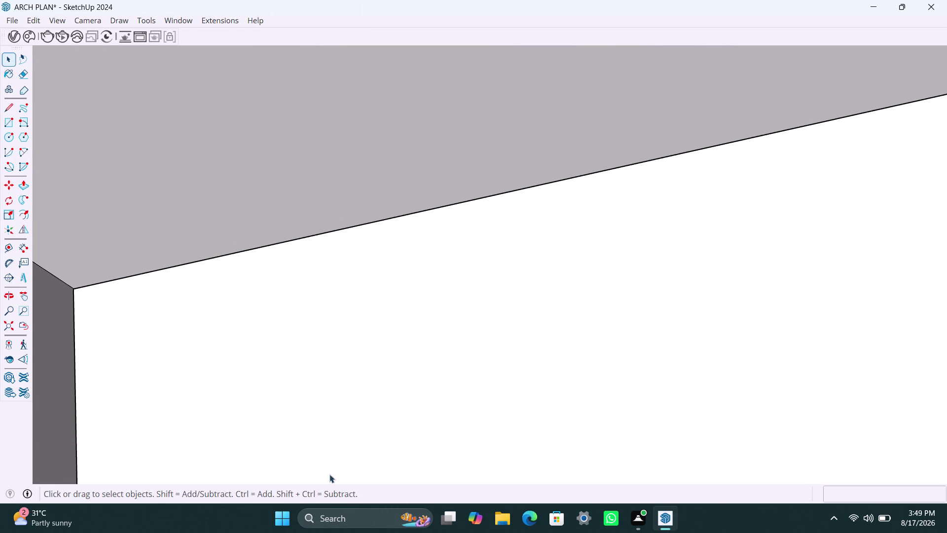
scroll(down, 3)
scroll(down, 3)
Orbit back out along the thickened countertop to view the kitchen from the doorway.
middle_drag(488, 383, 497, 330)
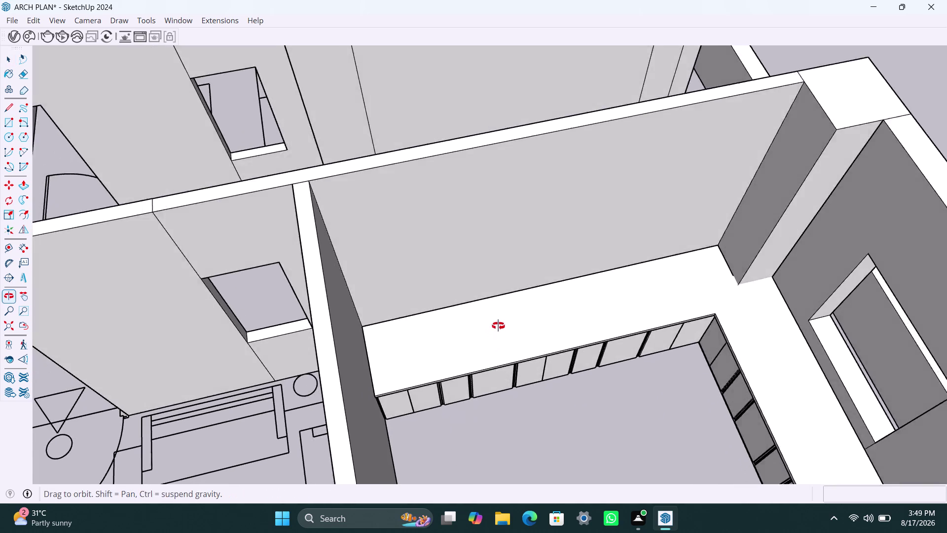
middle_drag(496, 330, 504, 316)
scroll(up, 3)
middle_drag(442, 398, 437, 385)
scroll(up, 3)
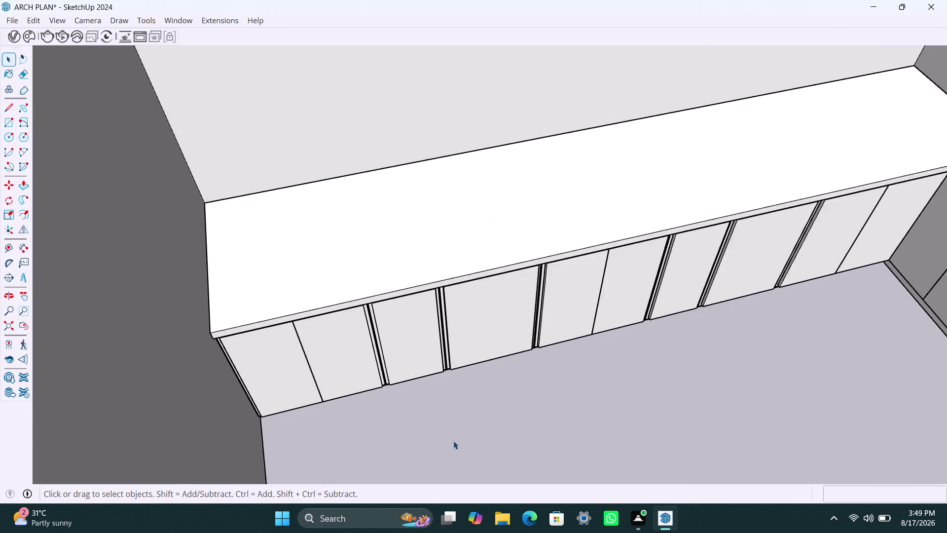
middle_drag(492, 417, 504, 375)
scroll(down, 3)
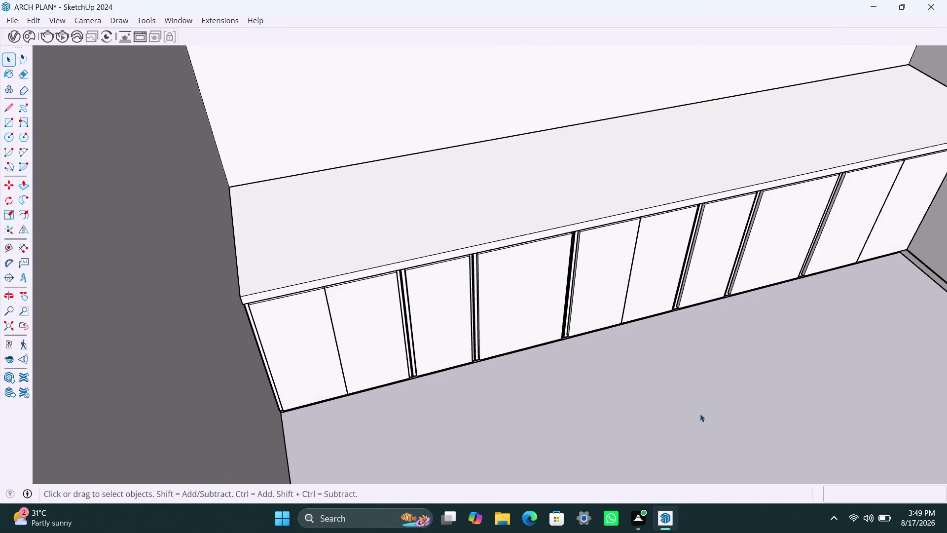
middle_drag(651, 410, 690, 412)
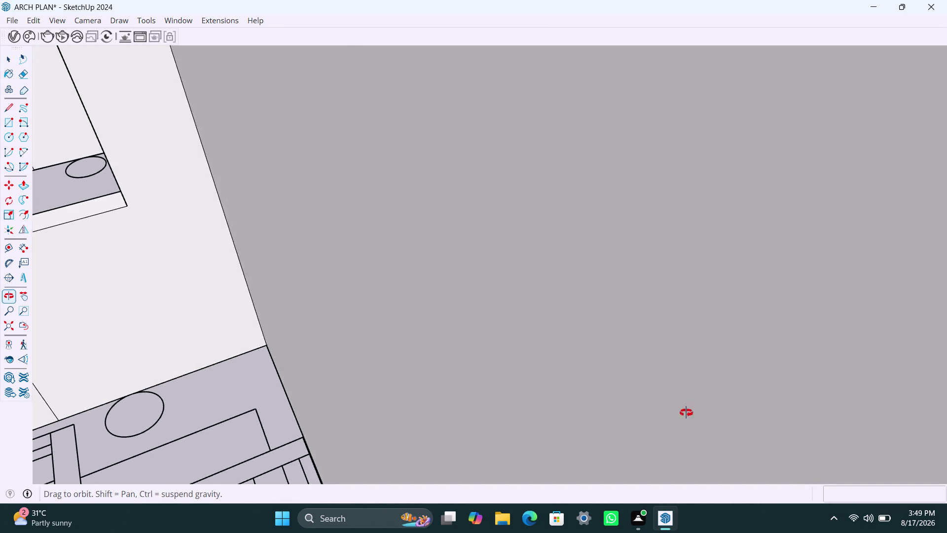
middle_drag(690, 412, 641, 409)
scroll(down, 3)
scroll(down, 3)
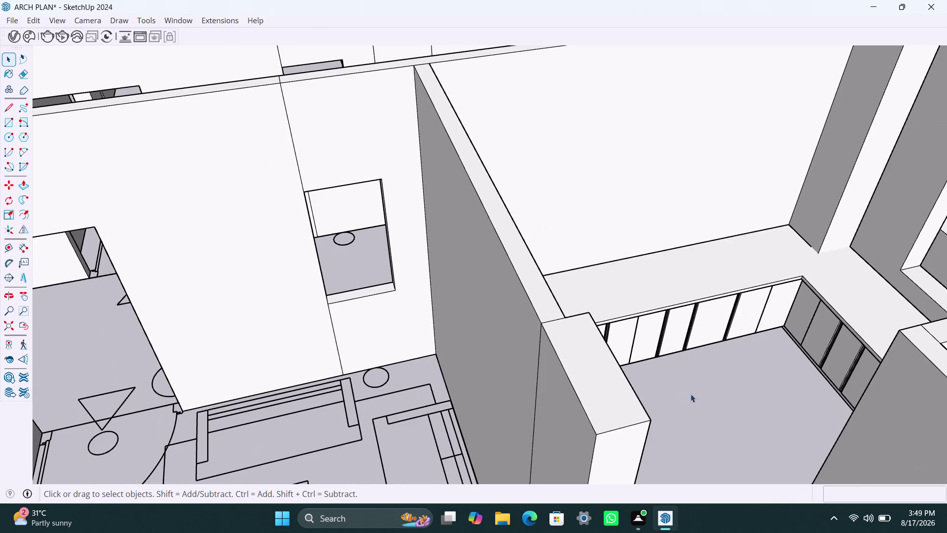
Orbit around the cabinet run and across the model to the garage parking area.
middle_drag(691, 394, 511, 396)
scroll(up, 3)
middle_drag(512, 396, 555, 417)
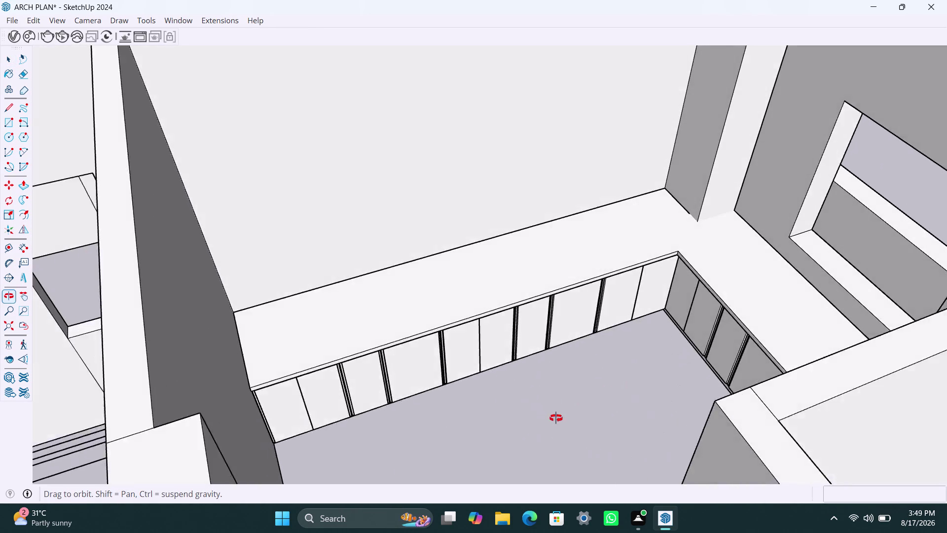
middle_drag(554, 417, 650, 469)
scroll(up, 3)
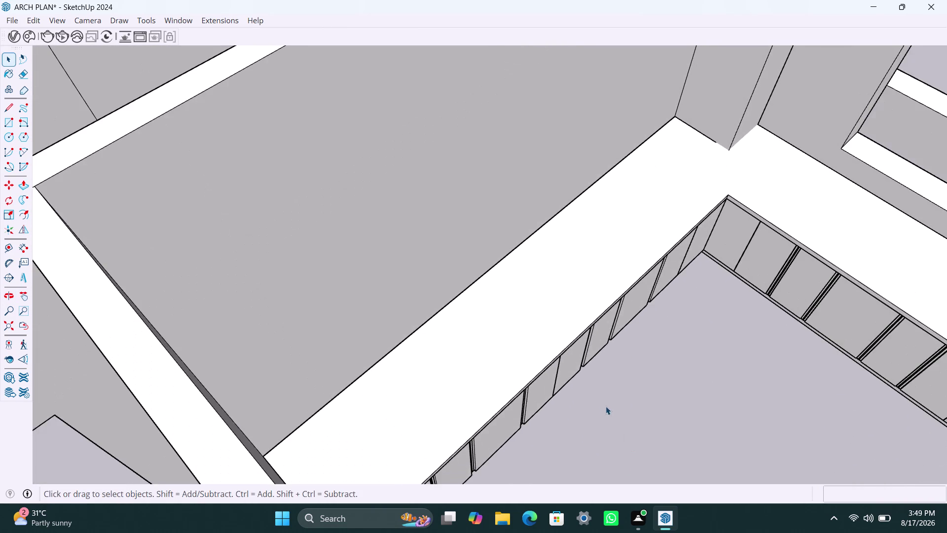
middle_drag(600, 406, 450, 399)
scroll(up, 3)
scroll(up, 3)
scroll(up, 3)
scroll(up, 3)
middle_drag(850, 434, 837, 415)
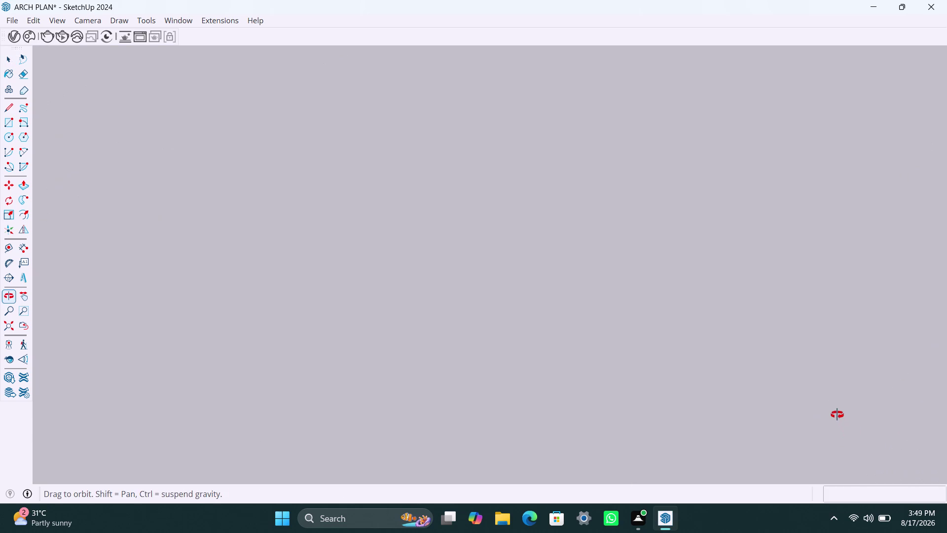
middle_drag(837, 415, 848, 418)
scroll(down, 3)
scroll(down, 3)
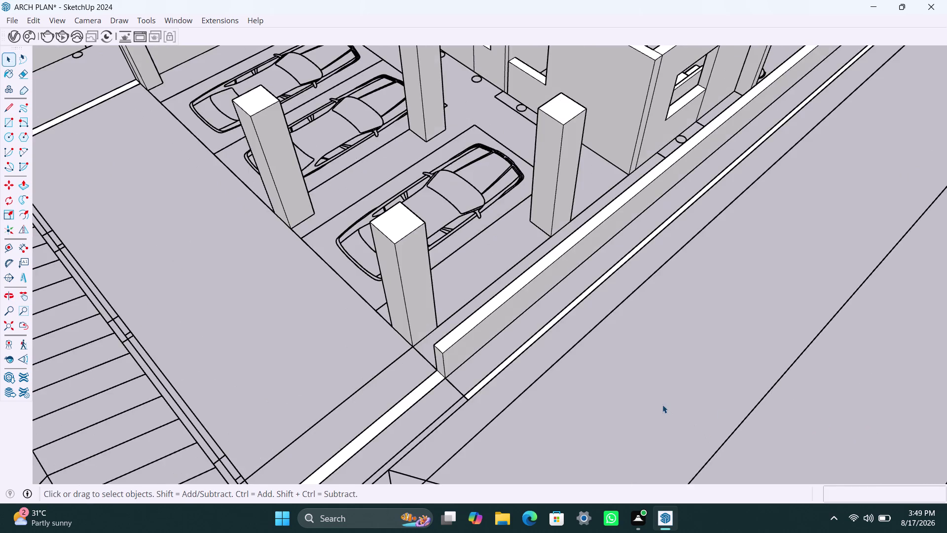
Pull back and orbit to see the entire building floor plan.
scroll(down, 3)
middle_drag(675, 389, 686, 450)
scroll(down, 3)
scroll(down, 3)
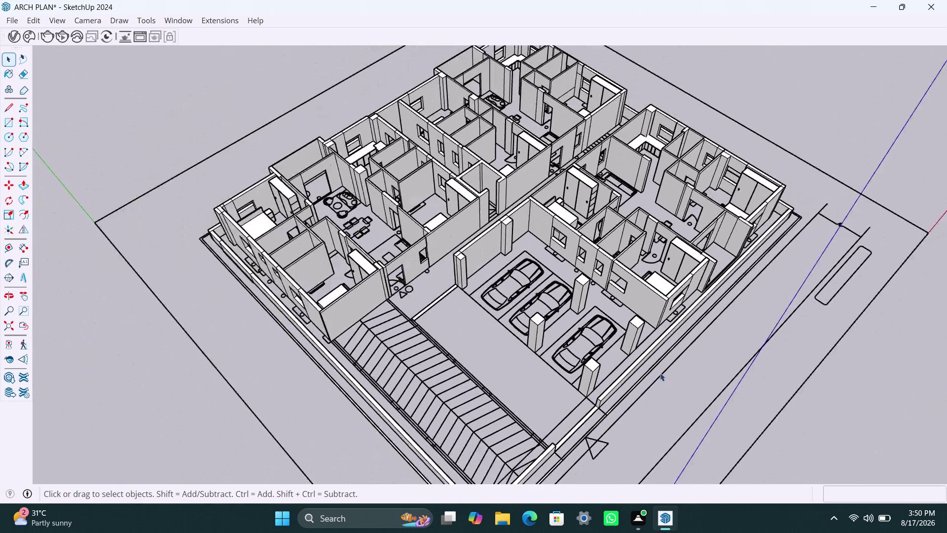
scroll(up, 3)
middle_drag(595, 340, 608, 421)
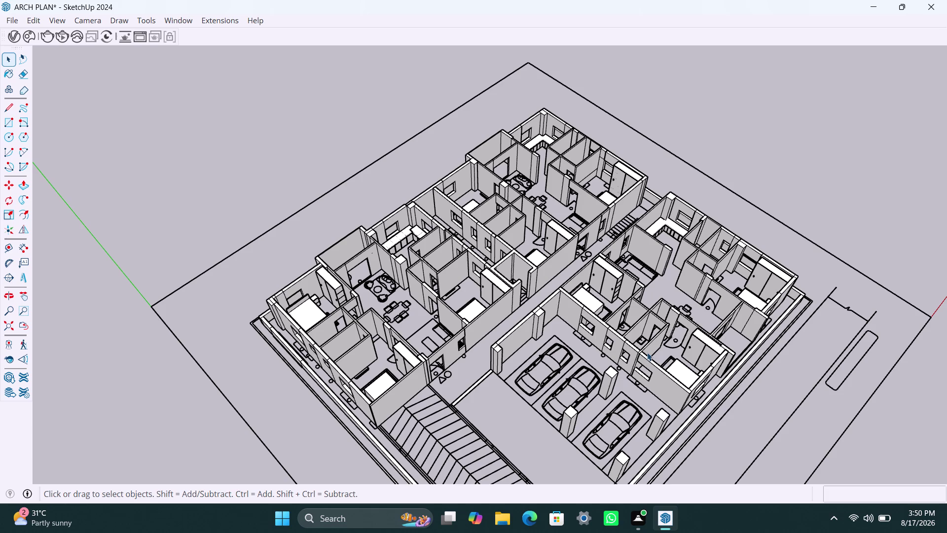
scroll(up, 3)
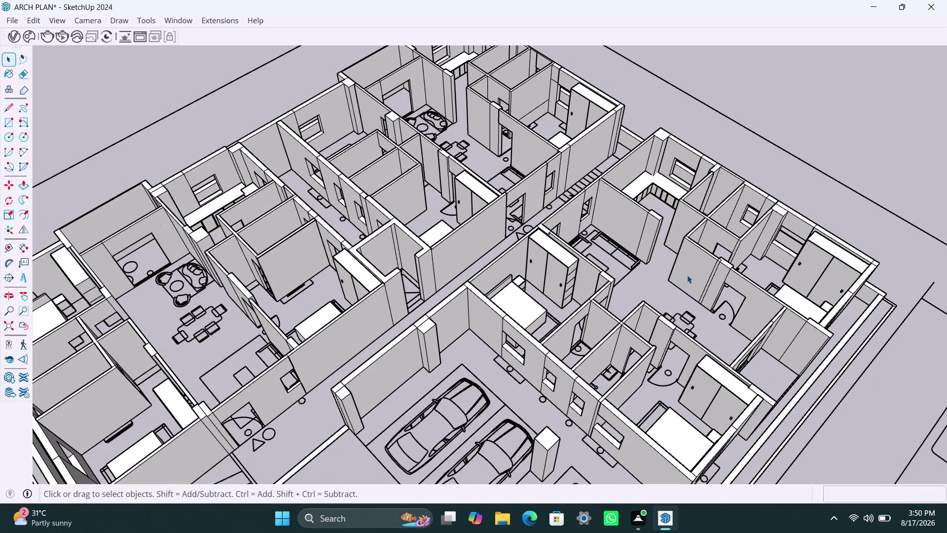
Pan and zoom toward the kitchen, tilting the view down into the room.
middle_drag(687, 275, 707, 356)
scroll(up, 3)
scroll(up, 3)
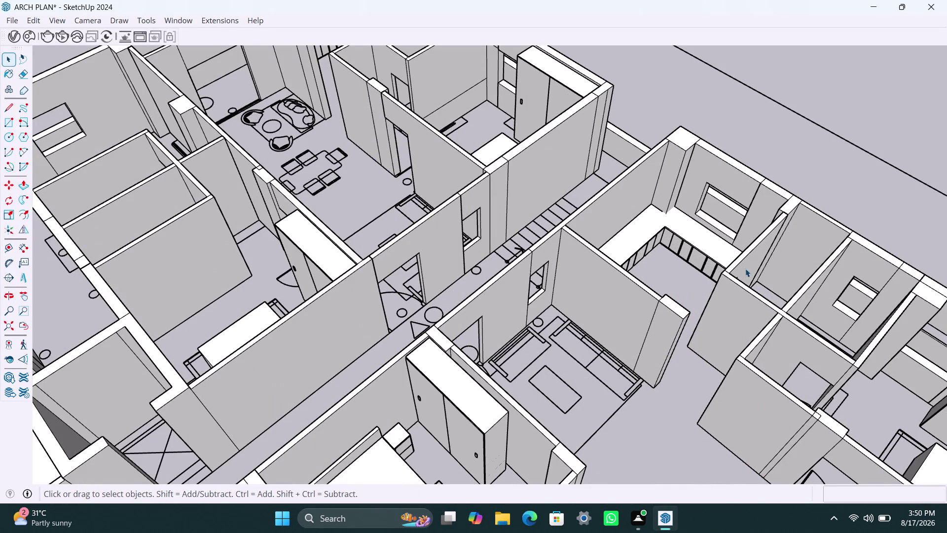
scroll(up, 3)
middle_drag(675, 277, 732, 309)
scroll(up, 3)
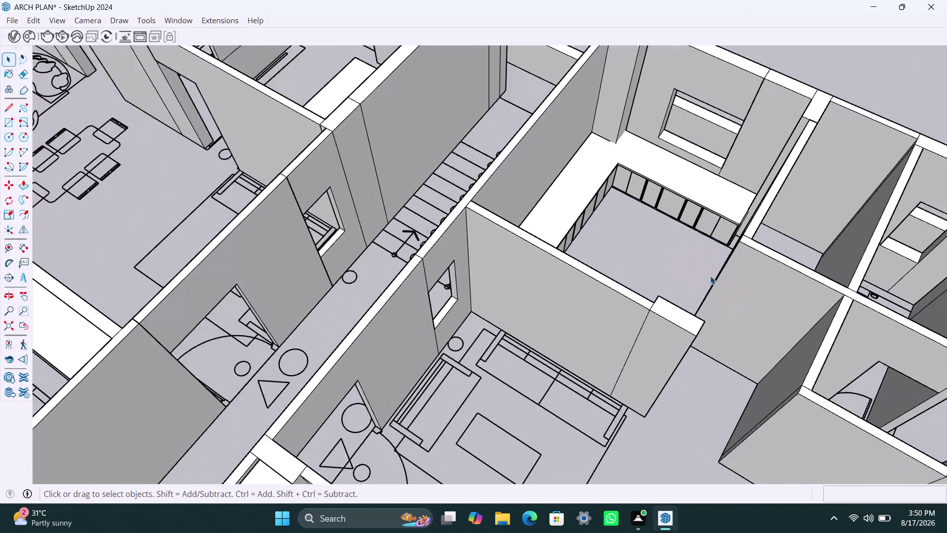
scroll(up, 3)
scroll(up, 3)
middle_drag(736, 238, 743, 271)
scroll(up, 3)
scroll(up, 3)
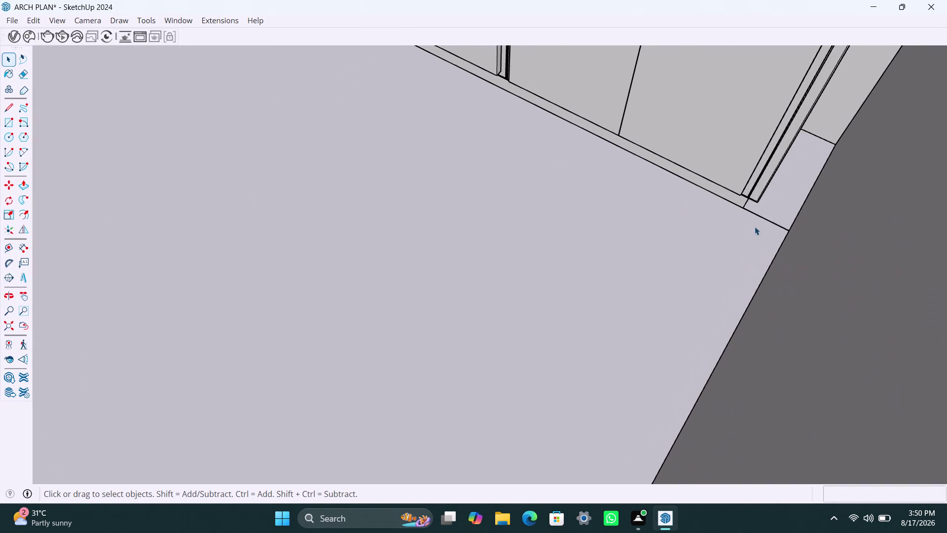
Zoom in close to where the cabinet run ends at the wall.
middle_drag(755, 220, 739, 247)
scroll(up, 3)
scroll(up, 3)
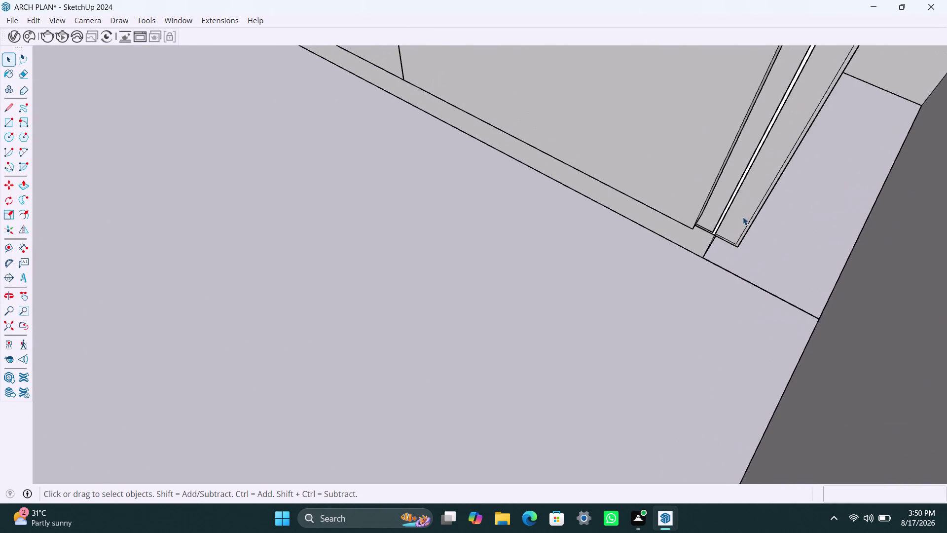
scroll(up, 3)
scroll(up, 3)
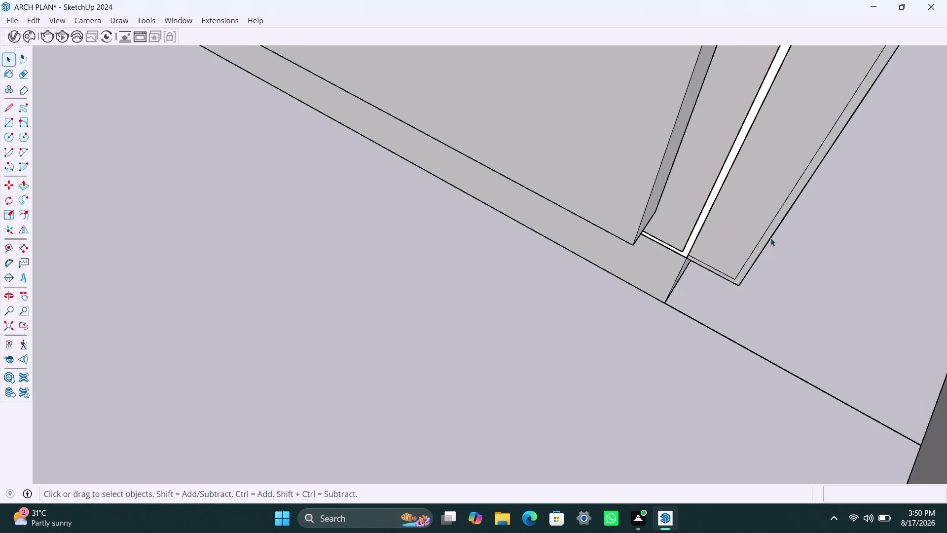
scroll(down, 3)
Zoom back out and orbit over the apartment floor plan.
middle_drag(767, 263, 783, 261)
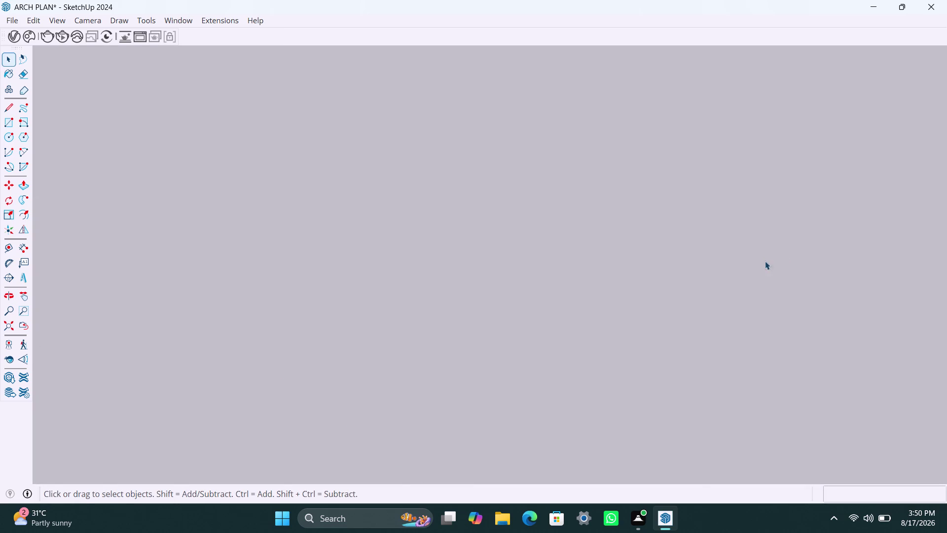
scroll(down, 3)
scroll(down, 3)
scroll(down, 3)
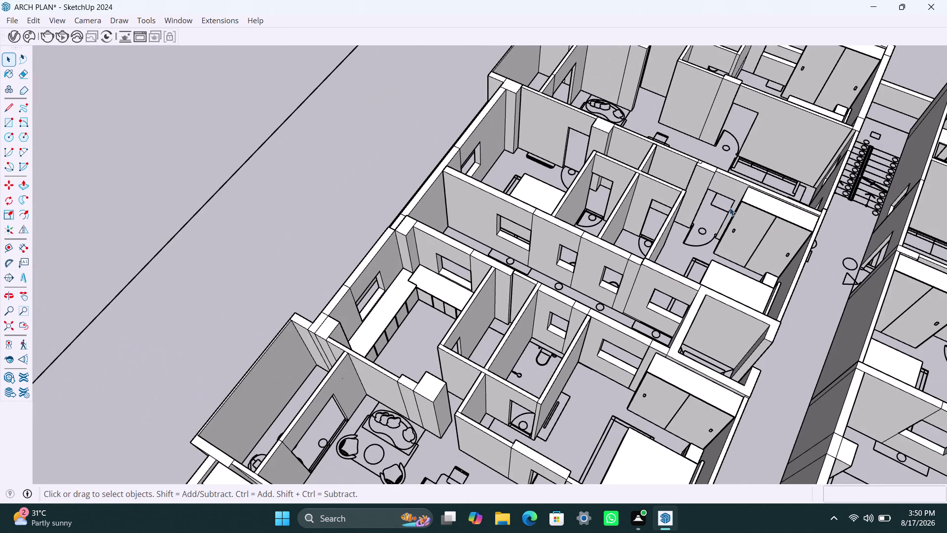
scroll(down, 3)
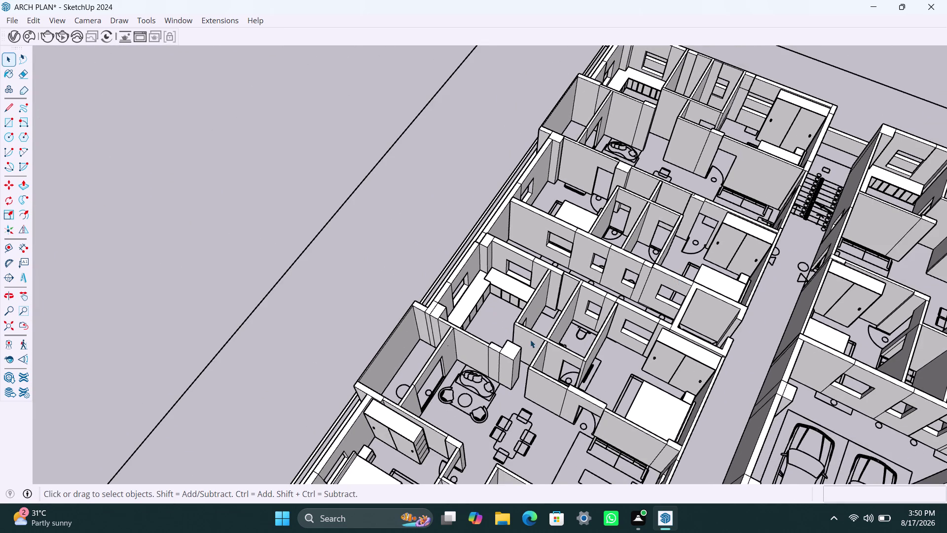
scroll(down, 3)
scroll(down, 3)
middle_drag(629, 350, 569, 368)
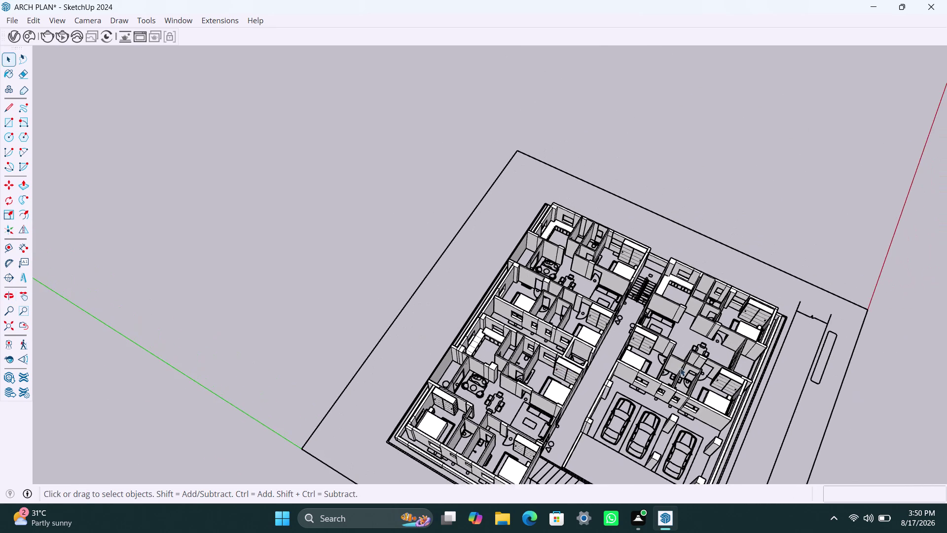
Zoom down into the kitchen room and select the cabinet run.
scroll(up, 3)
scroll(up, 3)
scroll(up, 3)
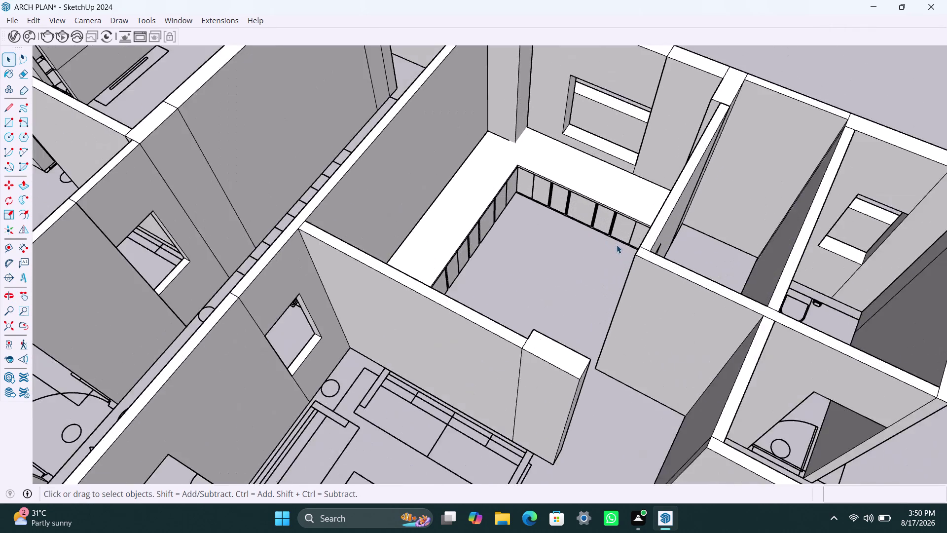
scroll(up, 3)
middle_drag(618, 248, 621, 264)
scroll(up, 3)
scroll(up, 3)
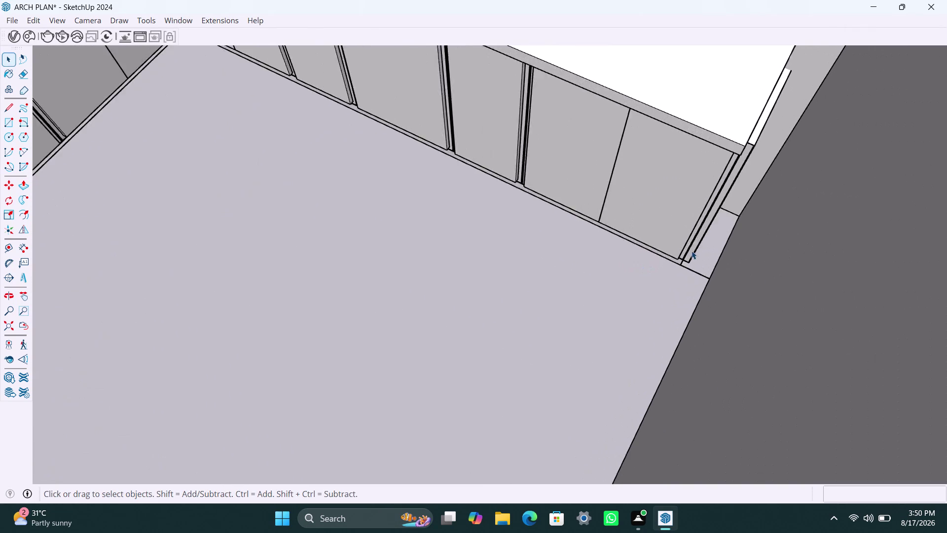
scroll(up, 3)
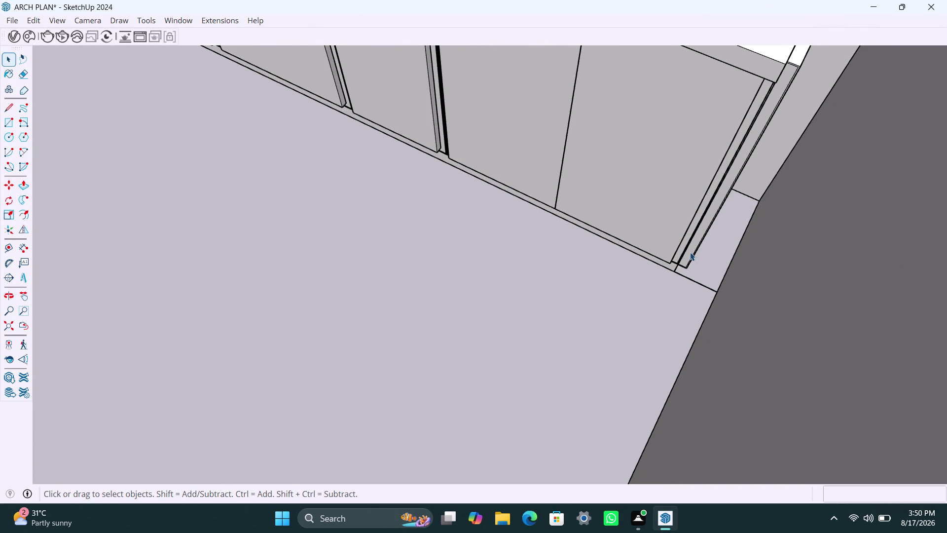
click(698, 247)
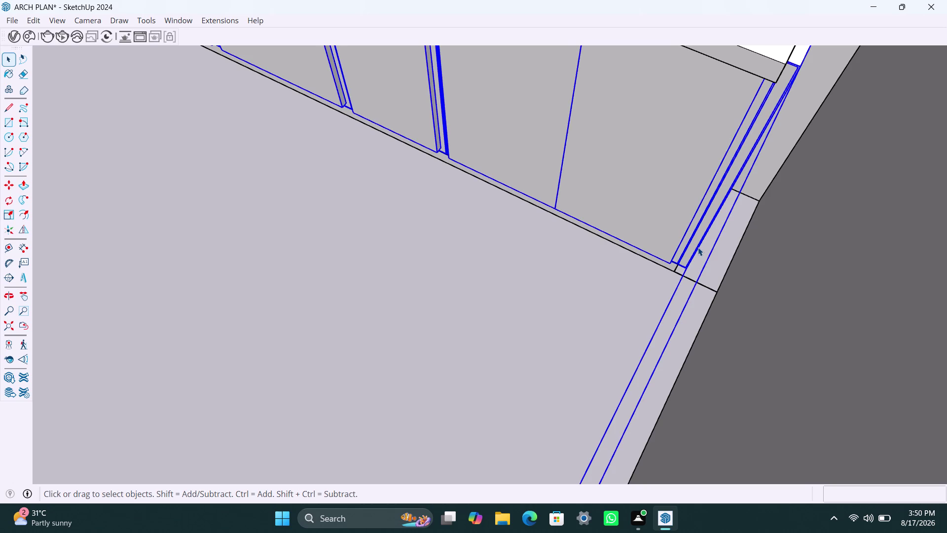
Scale the selected cabinet run to about 0.99 along its length, then inspect its wall end.
scroll(down, 3)
scroll(down, 3)
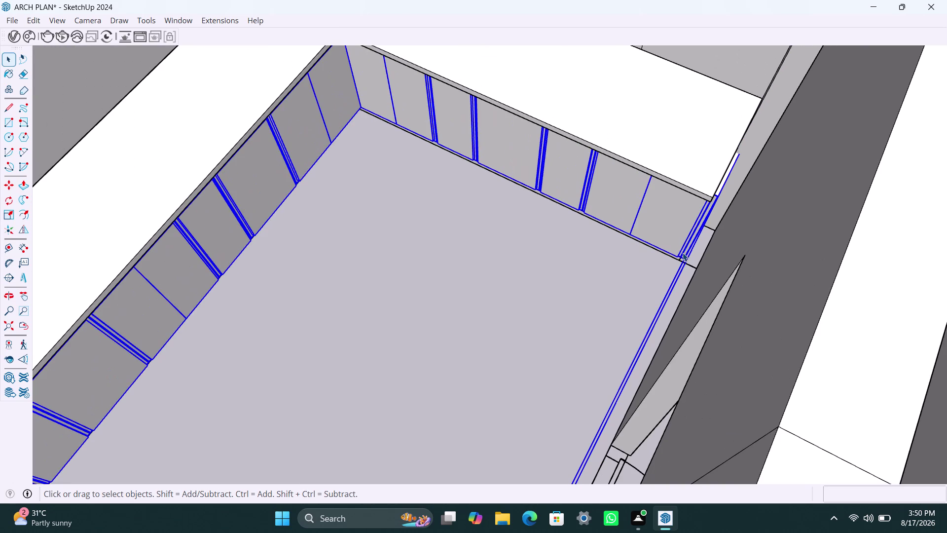
scroll(down, 3)
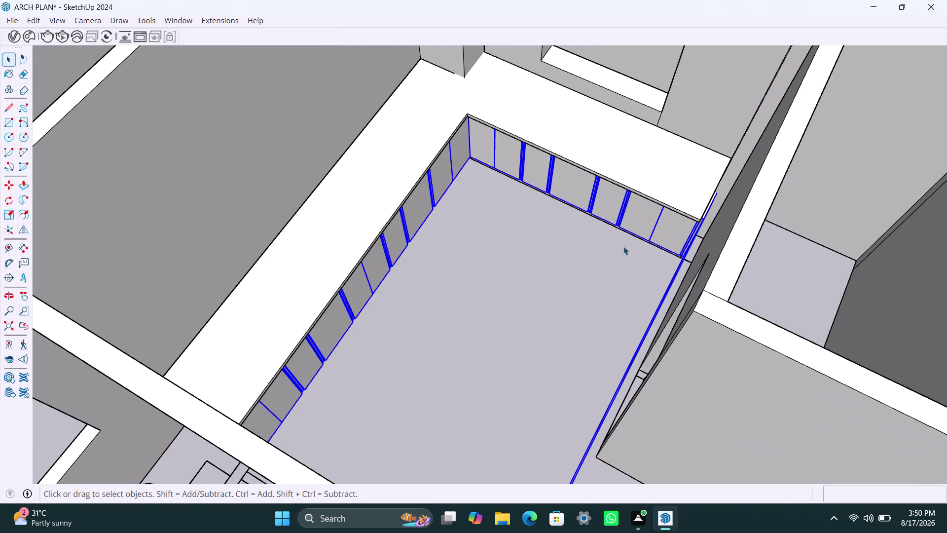
key(s)
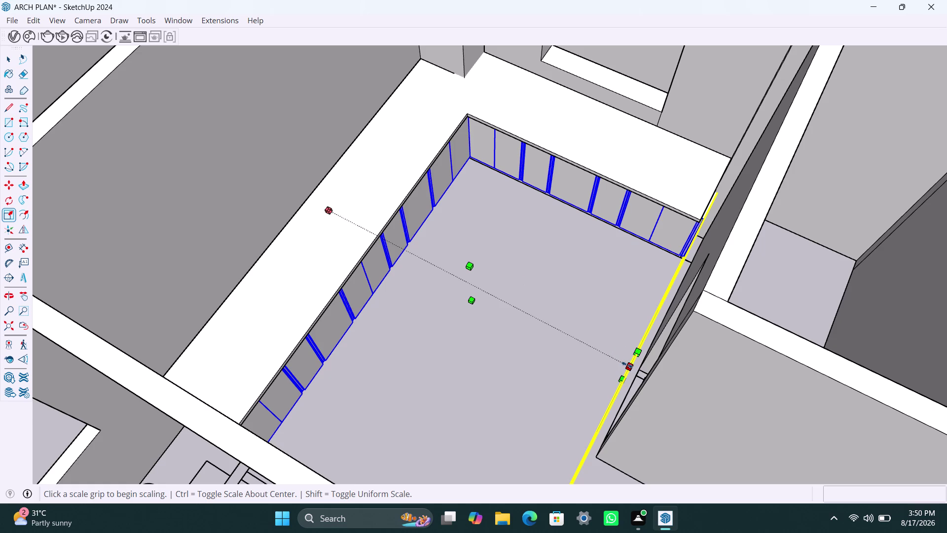
click(627, 365)
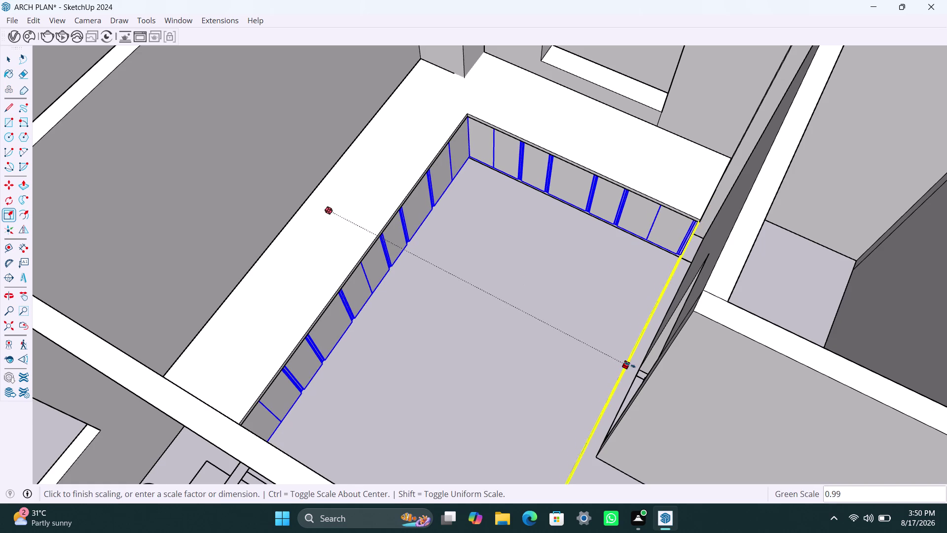
key(space)
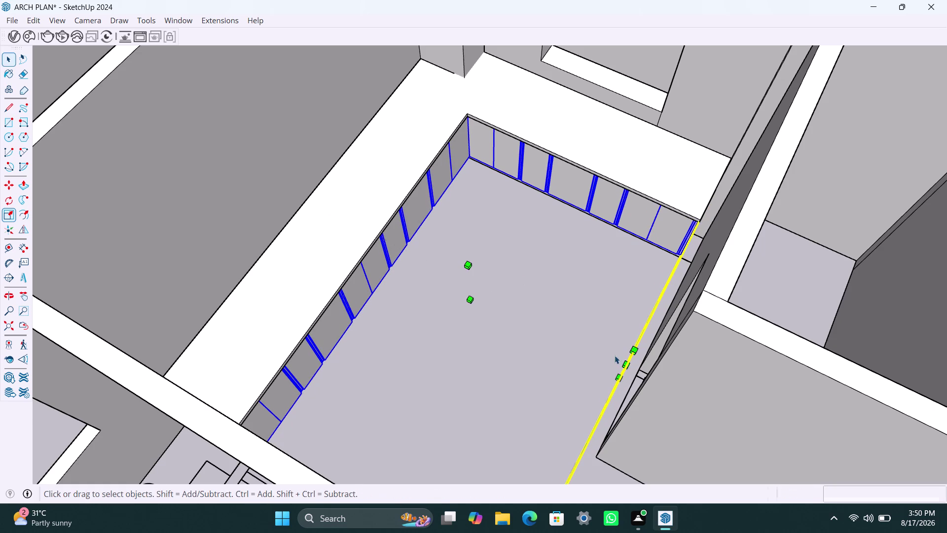
click(607, 346)
scroll(up, 3)
scroll(up, 3)
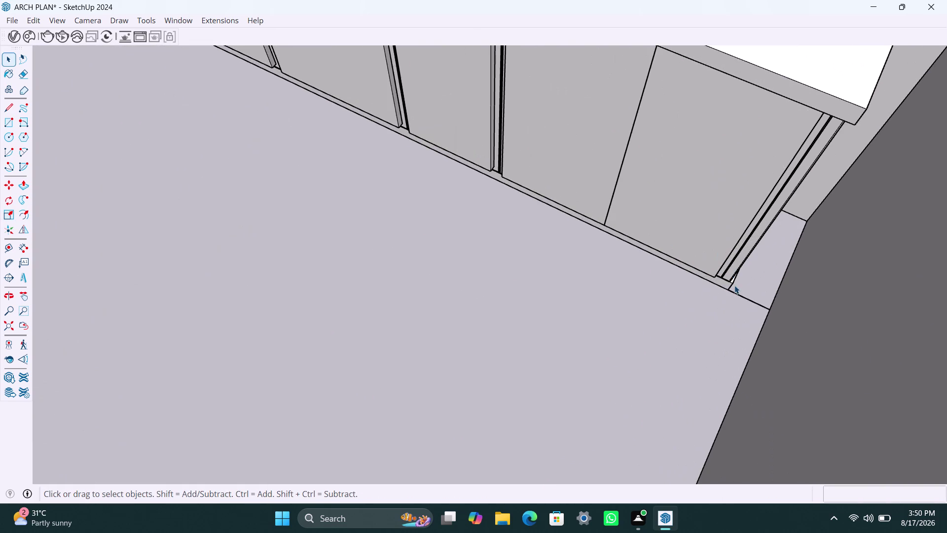
middle_drag(734, 285, 713, 290)
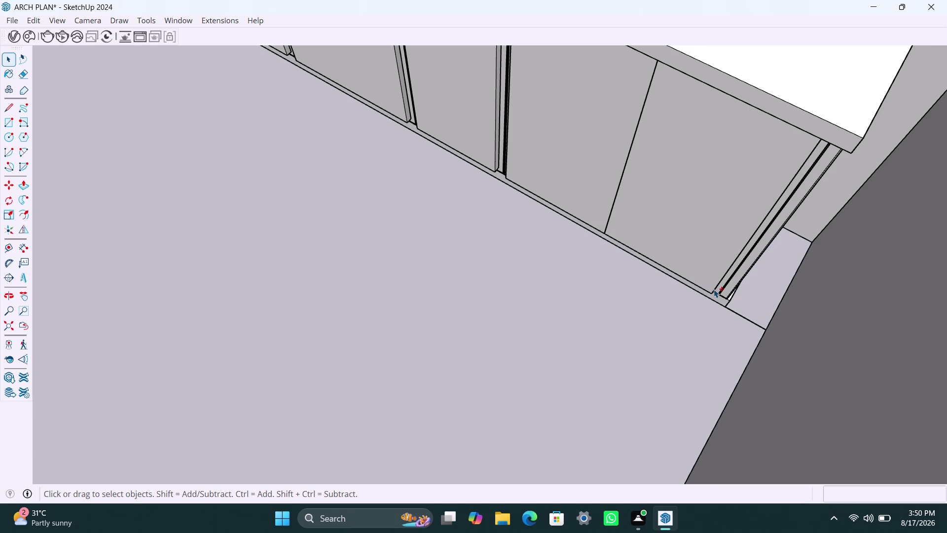
key(ctrl+z)
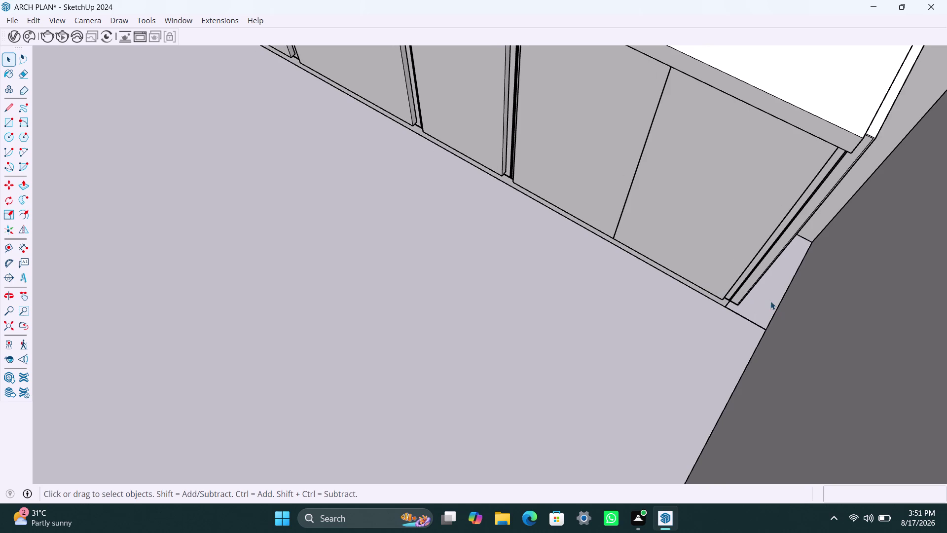
middle_drag(769, 299, 690, 273)
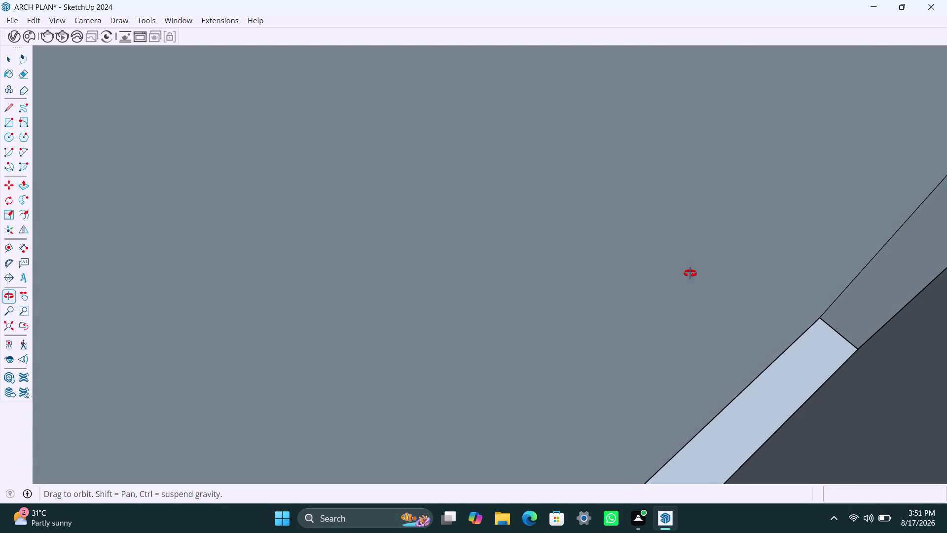
middle_drag(689, 273, 752, 287)
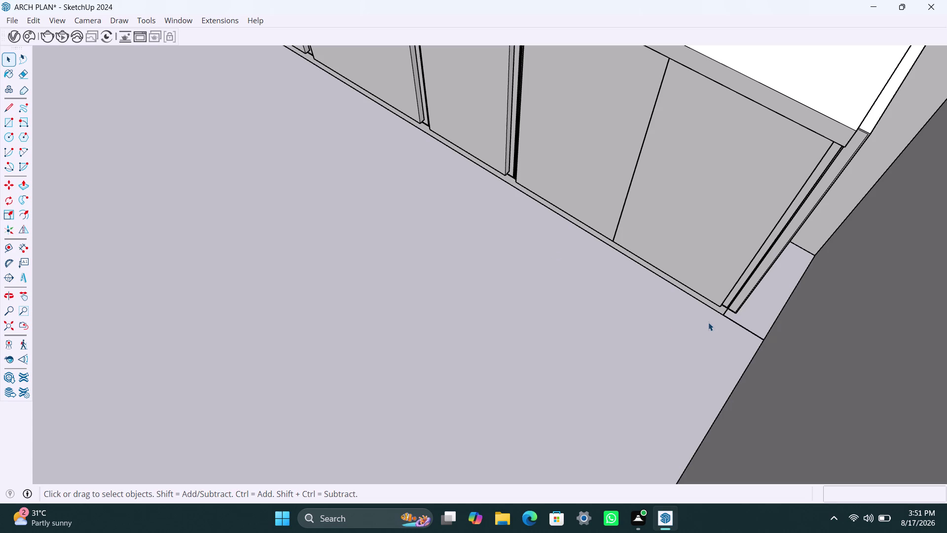
scroll(up, 3)
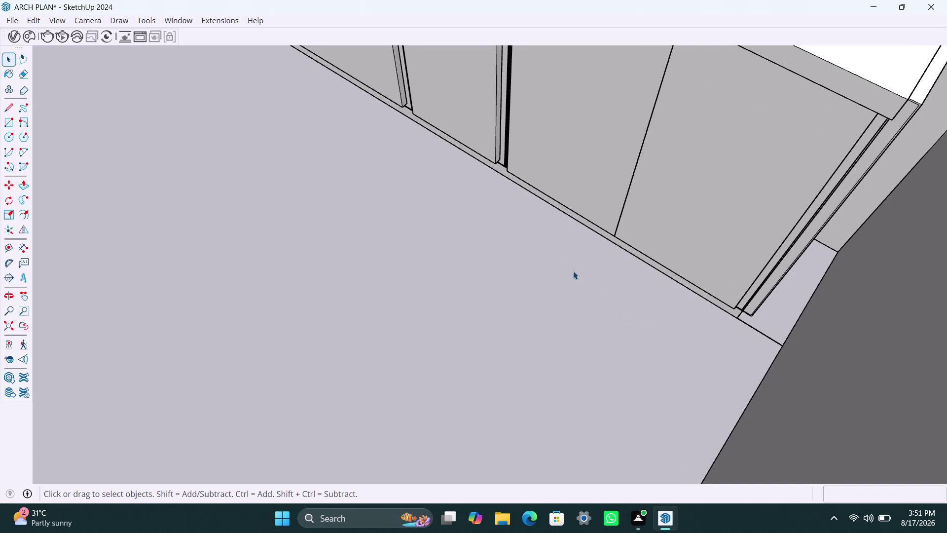
scroll(down, 3)
scroll(down, 3)
middle_drag(571, 307, 575, 311)
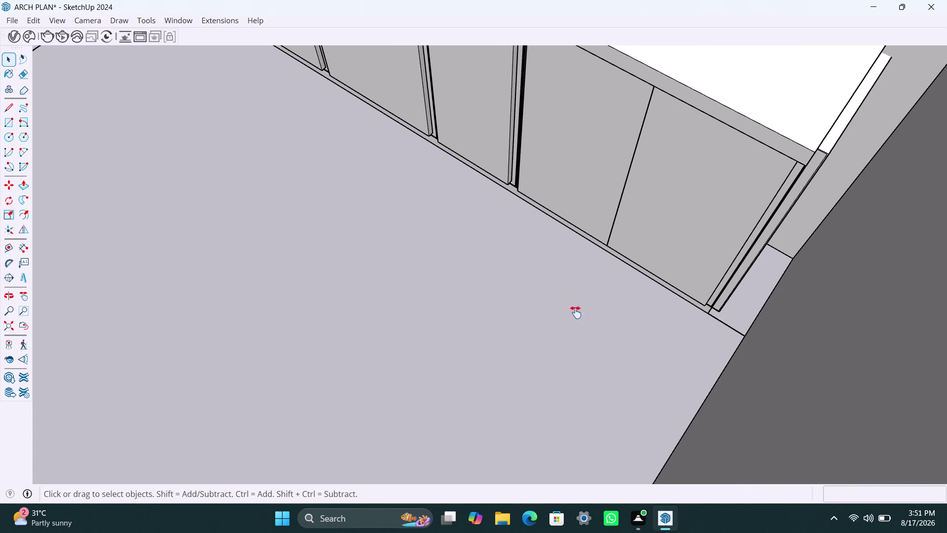
middle_drag(575, 312, 668, 380)
scroll(up, 3)
scroll(up, 3)
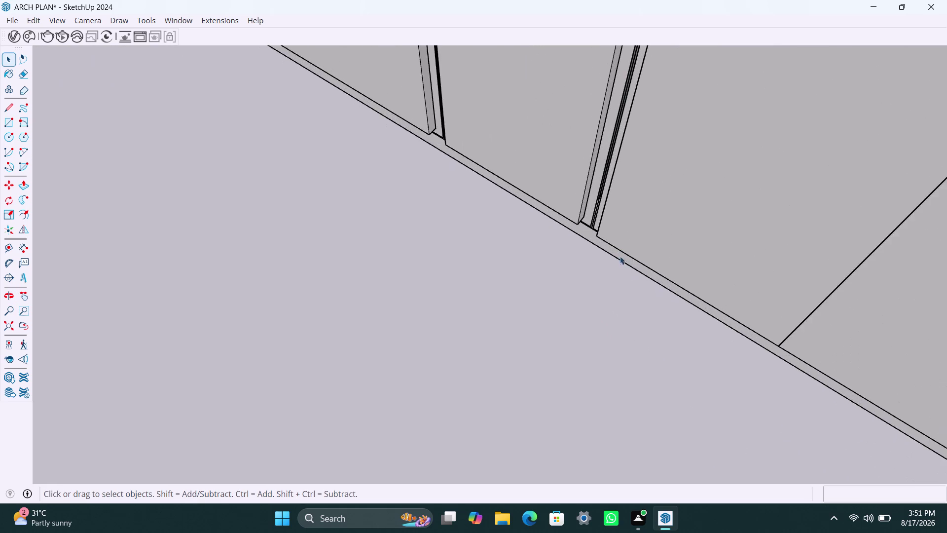
middle_drag(627, 260, 648, 240)
scroll(down, 3)
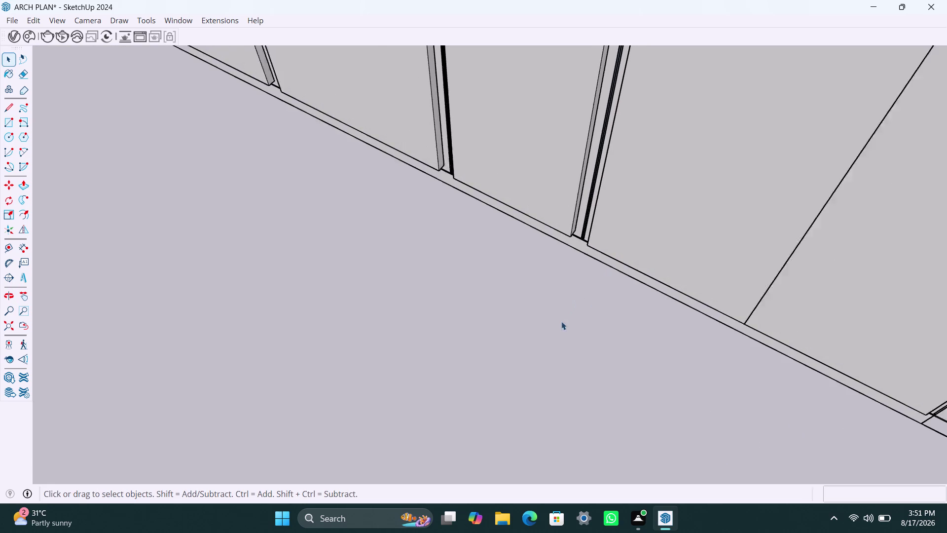
scroll(down, 3)
middle_drag(541, 344, 613, 285)
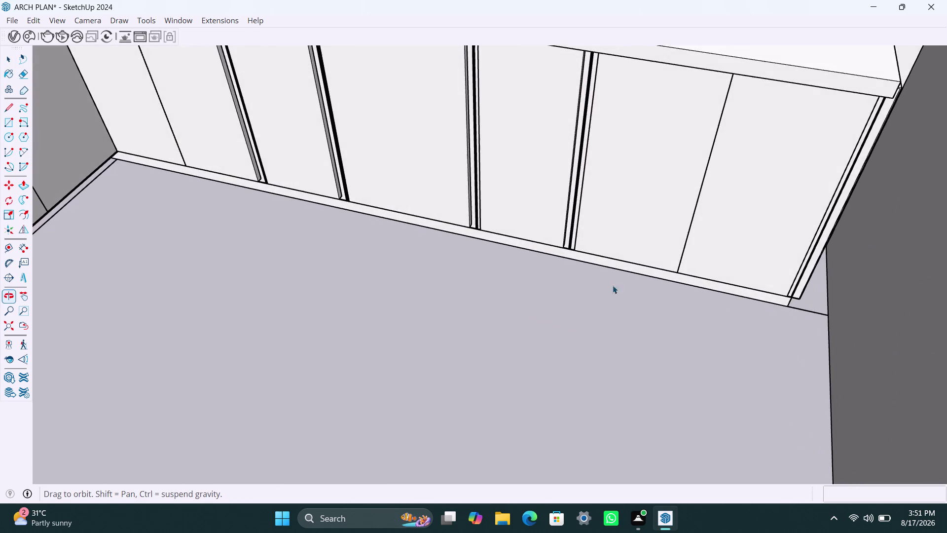
scroll(up, 3)
scroll(up, 3)
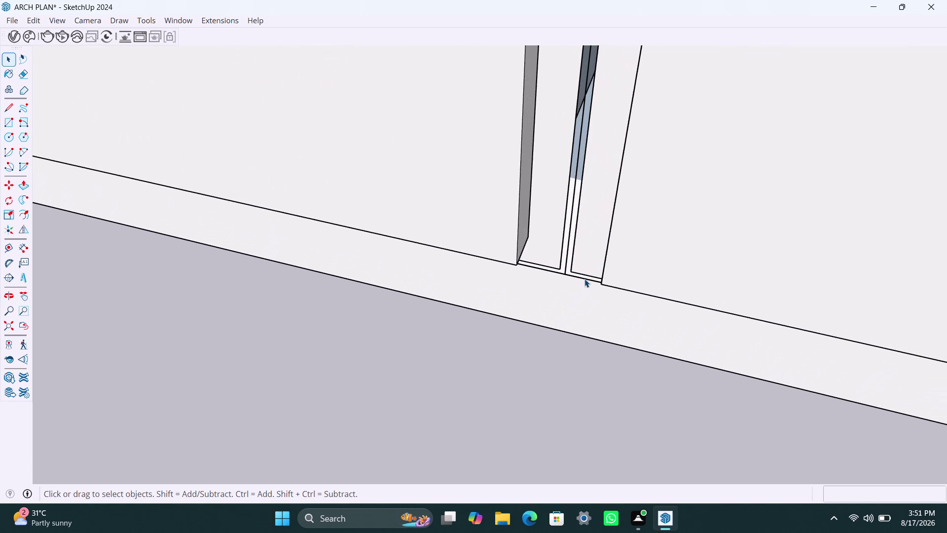
scroll(down, 3)
scroll(down, 3)
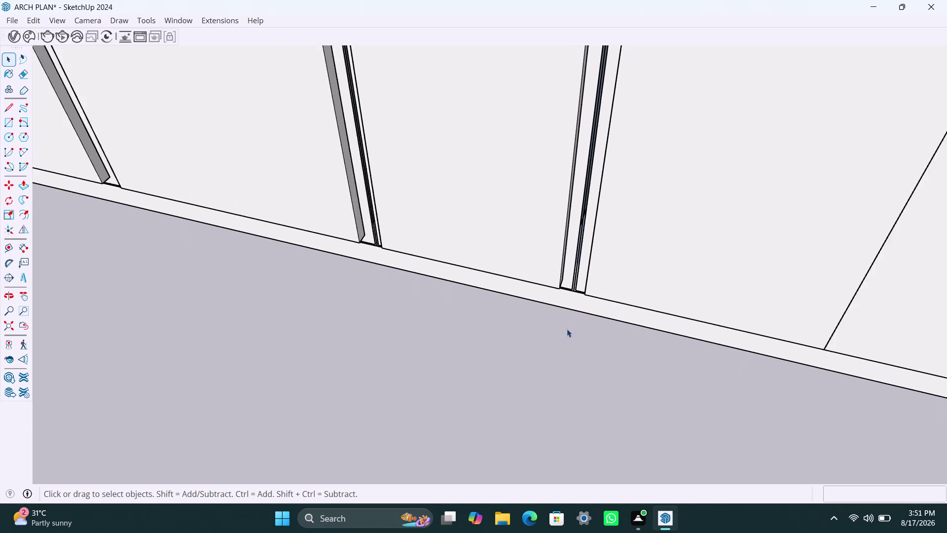
scroll(down, 3)
scroll(down, 3)
scroll(down, 3)
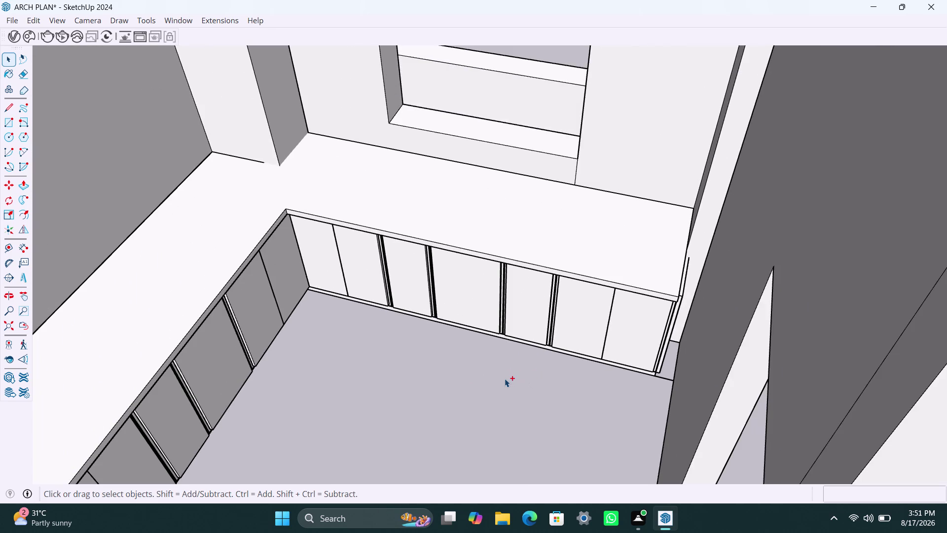
key(ctrl+z)
key(ctrl+z)
key(ctrl+z)
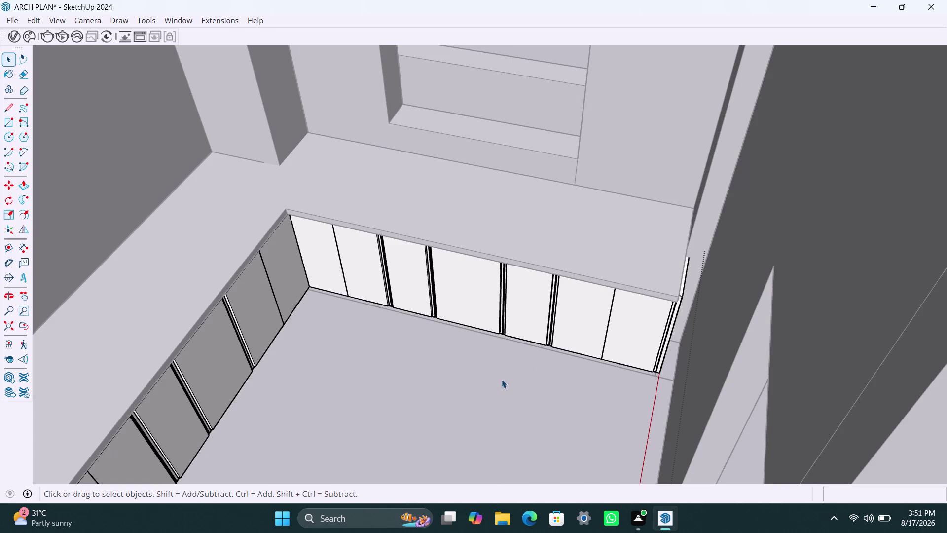
key(ctrl+z)
key(ctrl+z)
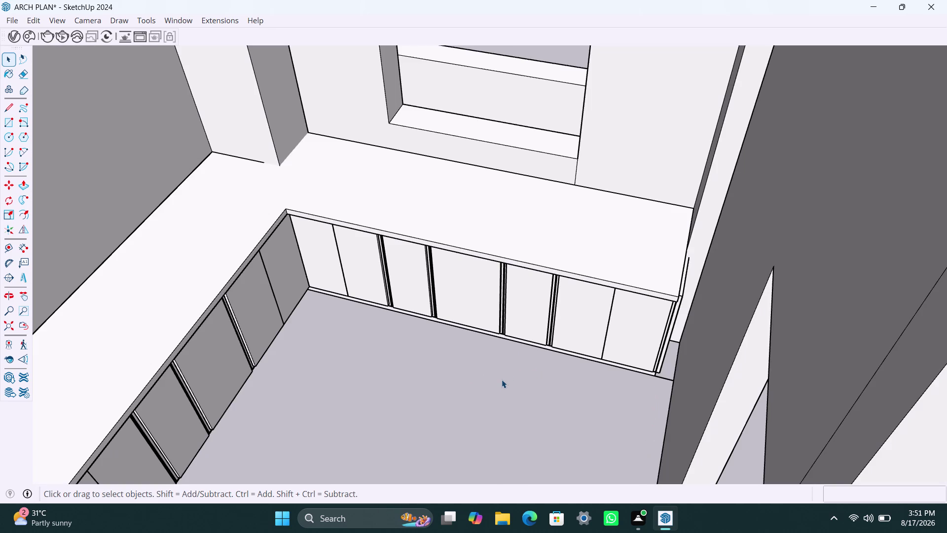
key(ctrl+z)
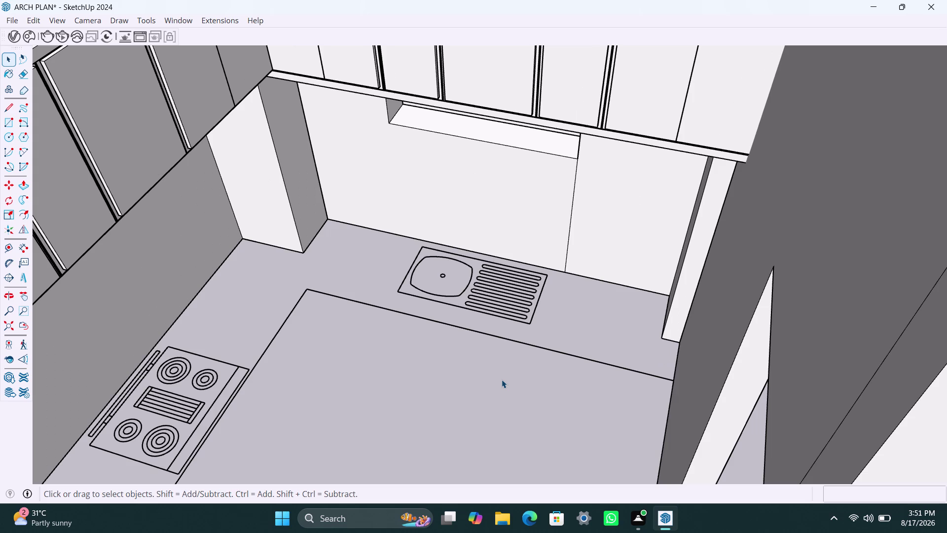
click(711, 144)
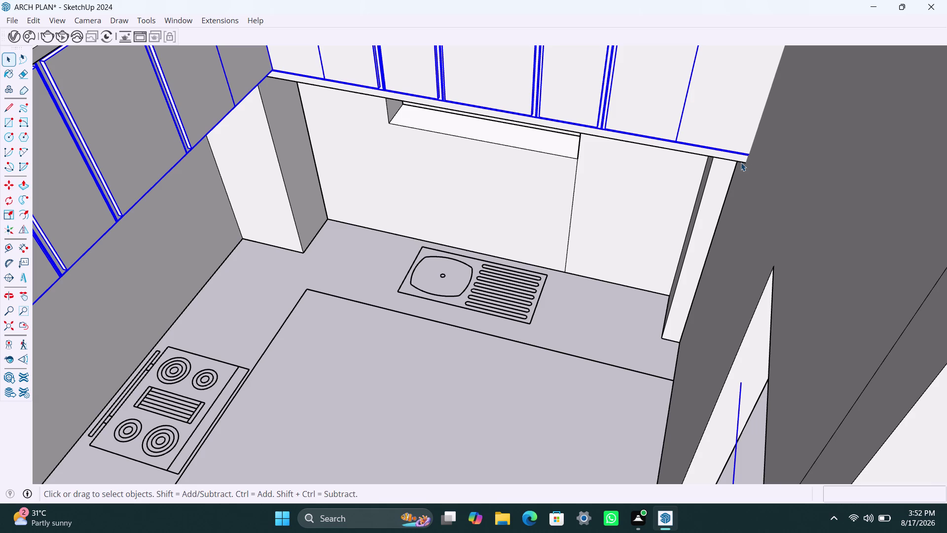
Start Move on the upper cabinets and orbit to their underside beside the window.
key(m)
scroll(up, 3)
middle_drag(714, 167, 714, 113)
scroll(up, 3)
middle_drag(701, 167, 709, 121)
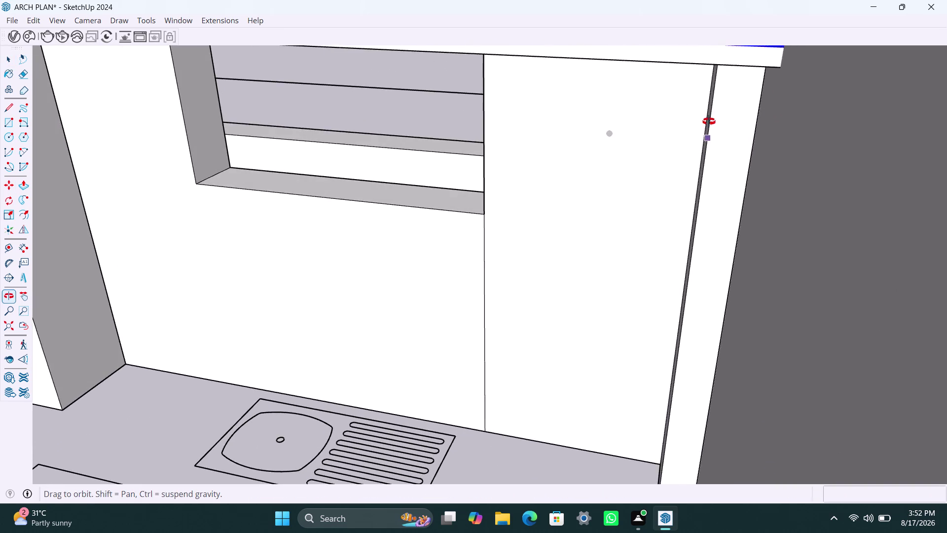
middle_drag(709, 121, 680, 142)
middle_drag(579, 160, 627, 159)
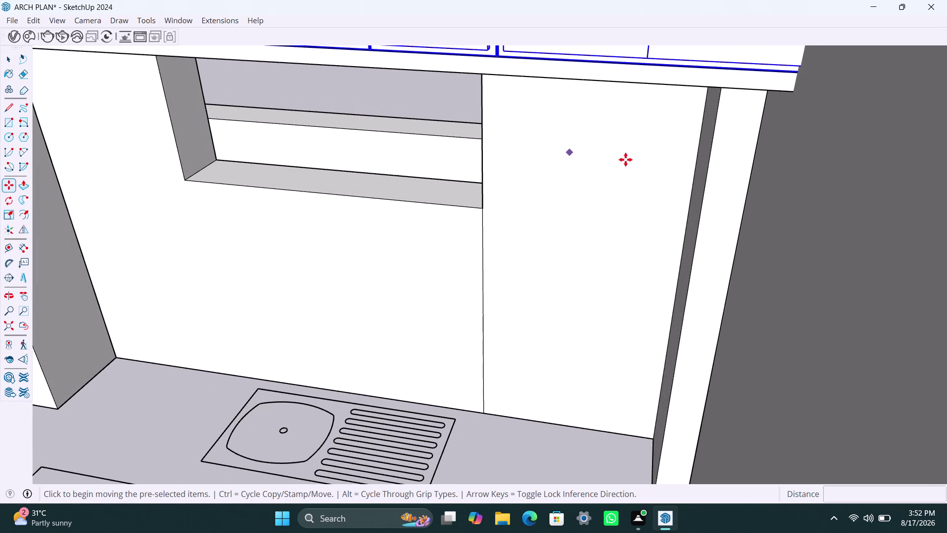
Cancel an unintended cabinet move and zoom to fit the entire model.
click(599, 79)
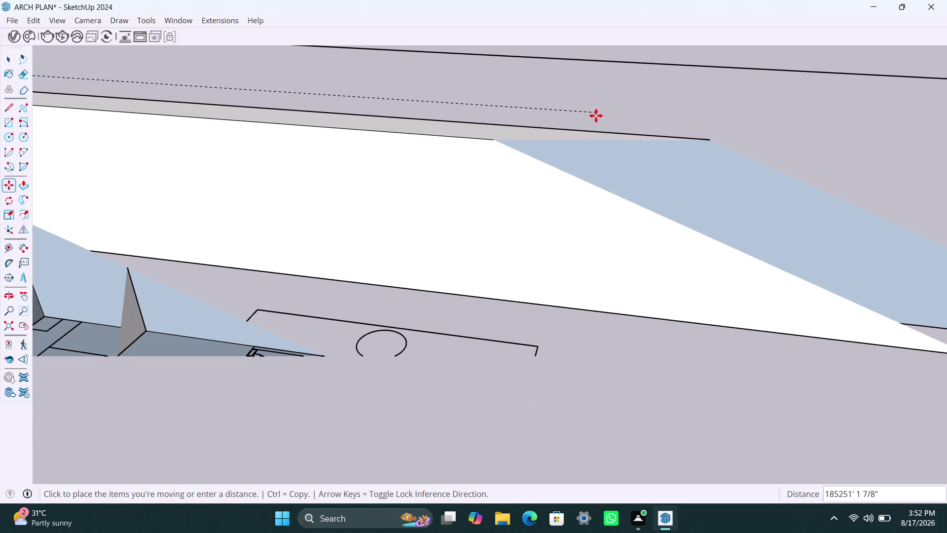
key(Escape)
key(space)
click(596, 81)
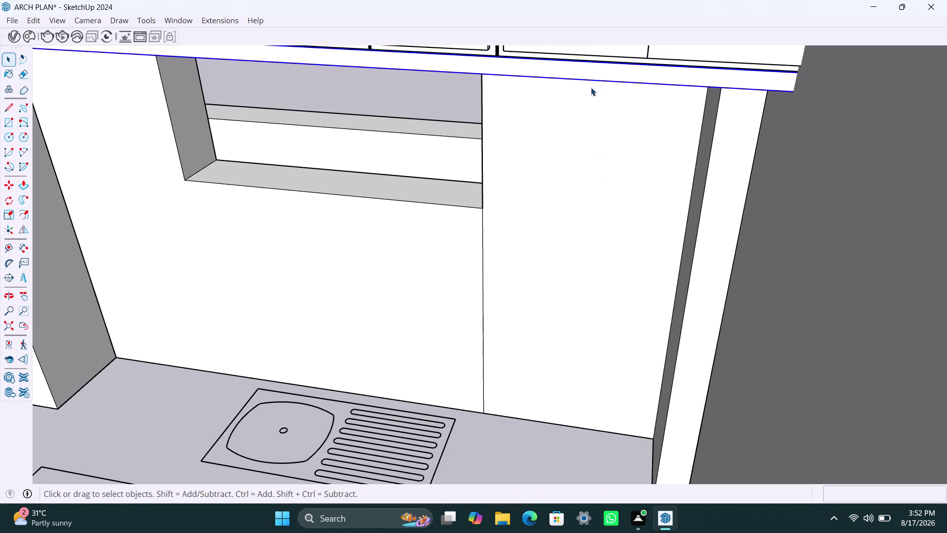
click(596, 46)
scroll(down, 3)
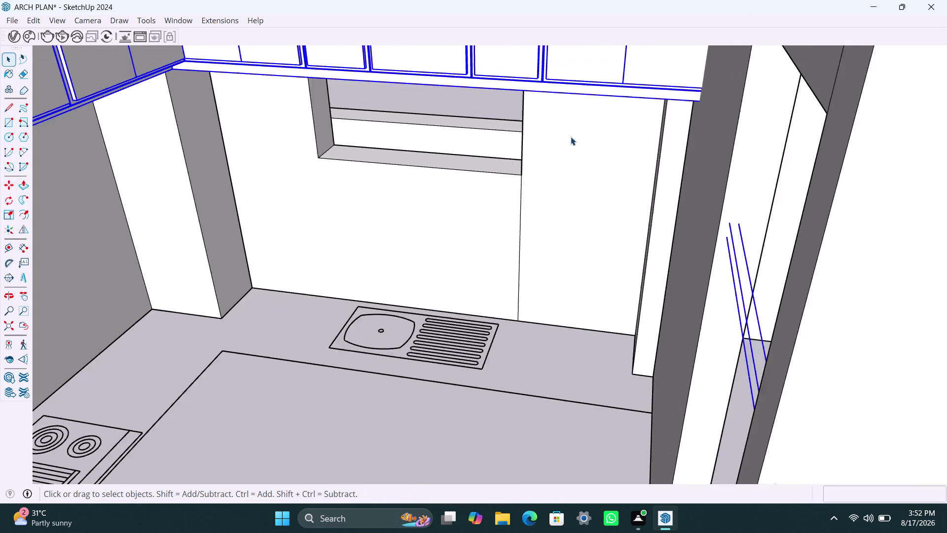
scroll(down, 3)
click(4, 319)
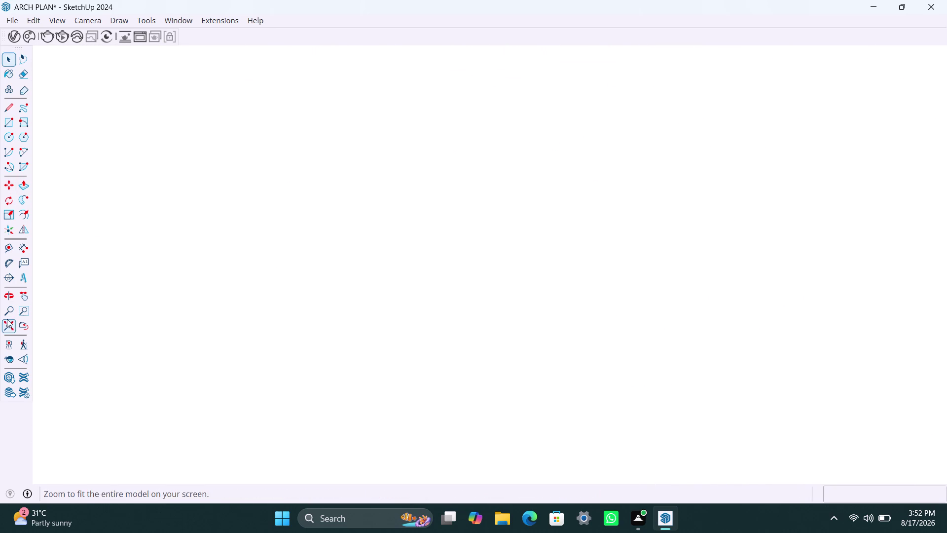
Bring the view back to the kitchen upper cabinets.
scroll(up, 3)
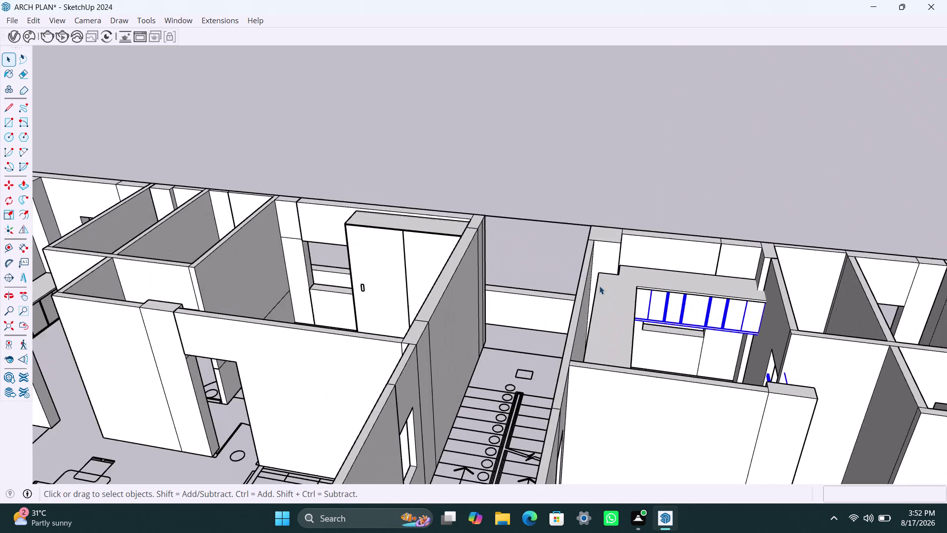
click(655, 278)
scroll(down, 3)
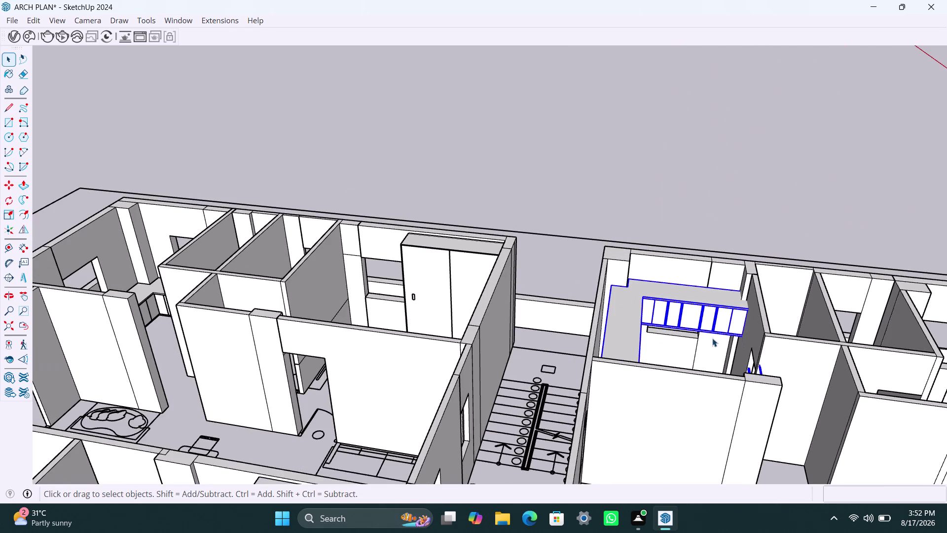
middle_drag(714, 338, 662, 352)
scroll(up, 3)
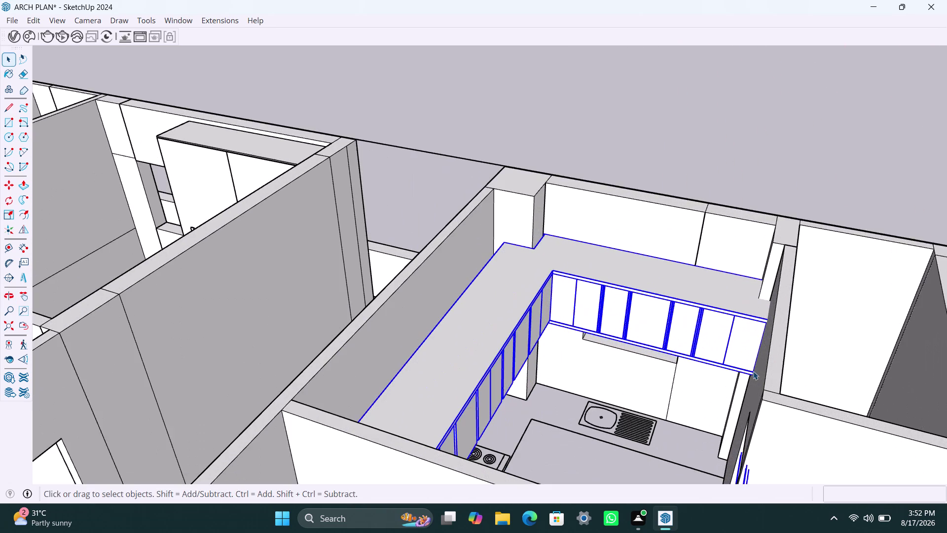
middle_drag(753, 370, 796, 377)
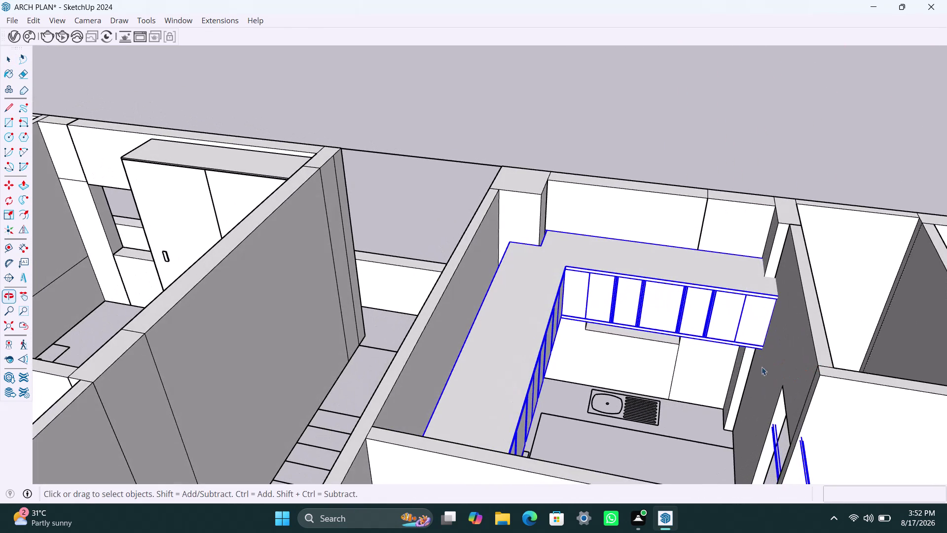
scroll(up, 3)
scroll(up, 3)
Frame the underside corner where the upper cabinets meet the wall.
middle_drag(754, 357, 755, 288)
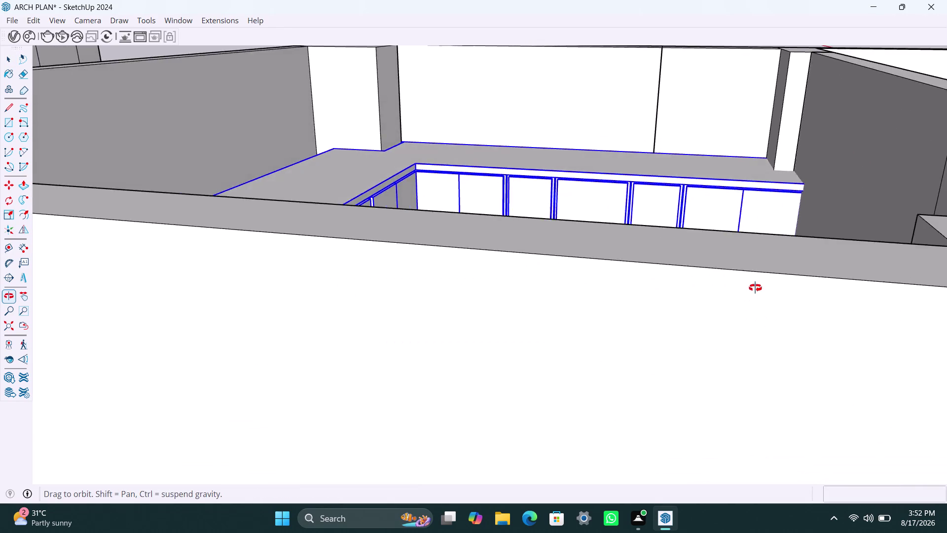
middle_drag(755, 288, 713, 324)
scroll(up, 3)
middle_drag(737, 366, 772, 349)
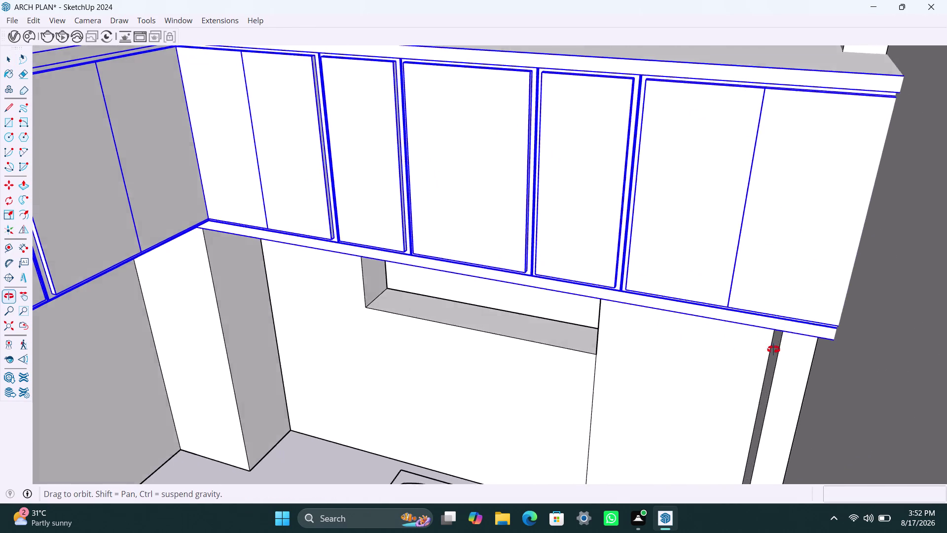
middle_drag(772, 349, 854, 315)
scroll(up, 3)
middle_drag(800, 296, 792, 275)
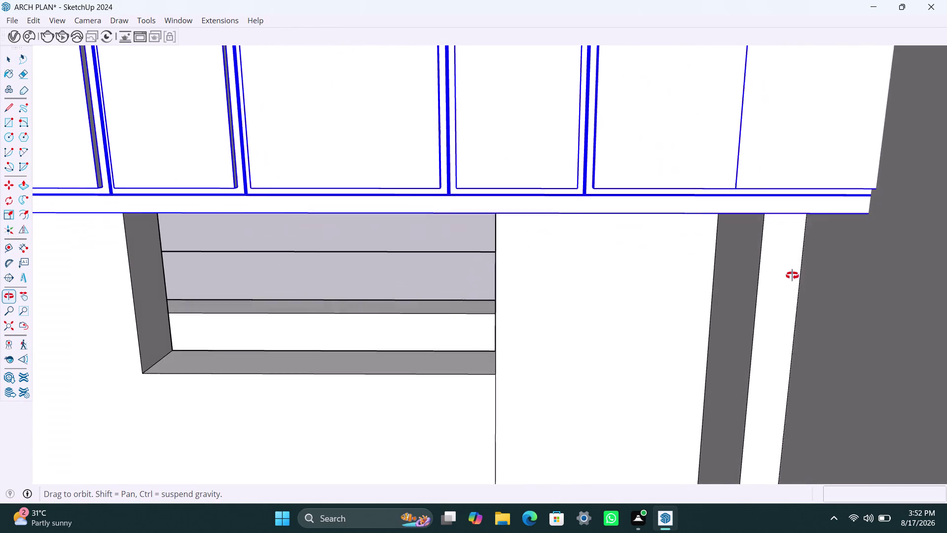
middle_drag(792, 276, 810, 200)
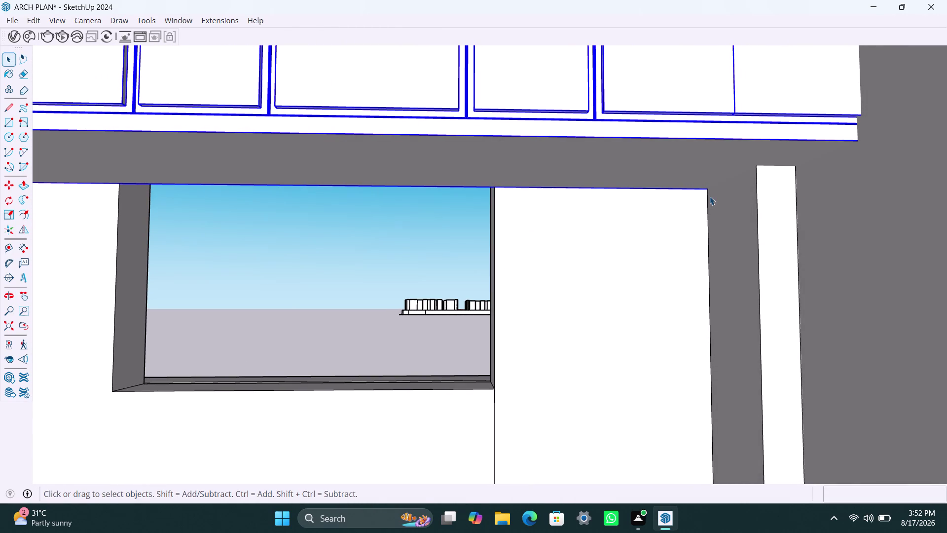
Grab the cabinet run by its bottom corner to move it, viewing from the front.
key(m)
click(708, 190)
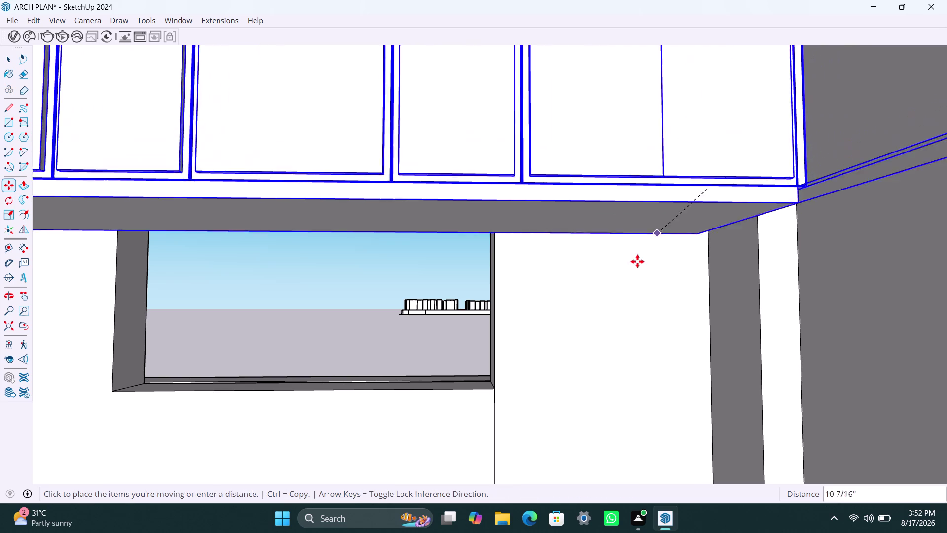
scroll(down, 3)
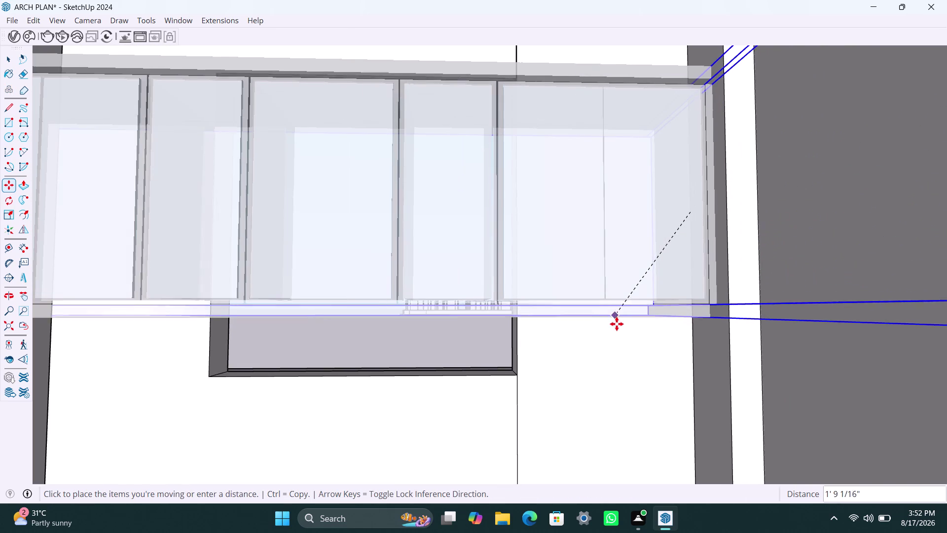
scroll(down, 3)
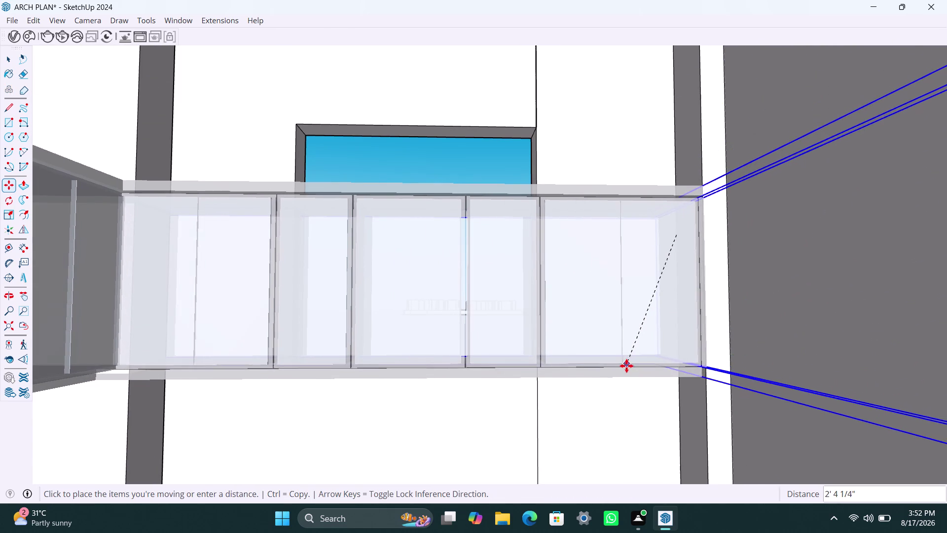
scroll(down, 3)
middle_drag(625, 378, 604, 348)
scroll(down, 3)
scroll(up, 3)
scroll(up, 3)
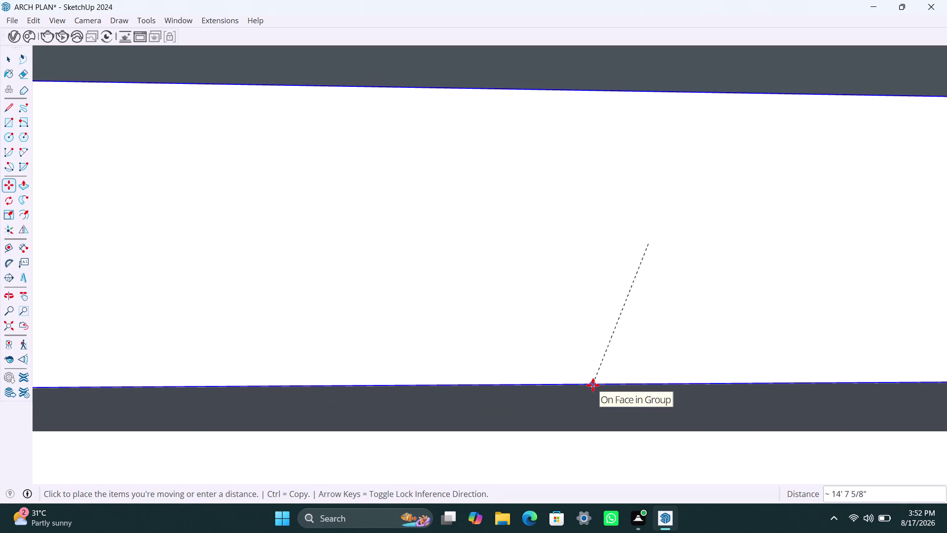
Cancel that move and zoom out to the whole model.
key(Escape)
scroll(down, 3)
key(space)
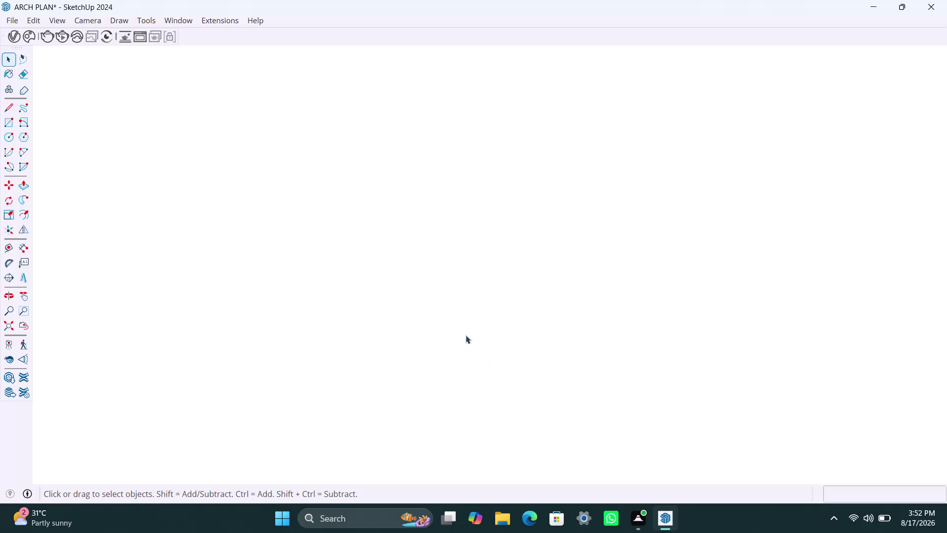
scroll(down, 3)
scroll(down, 3)
scroll(down, 3)
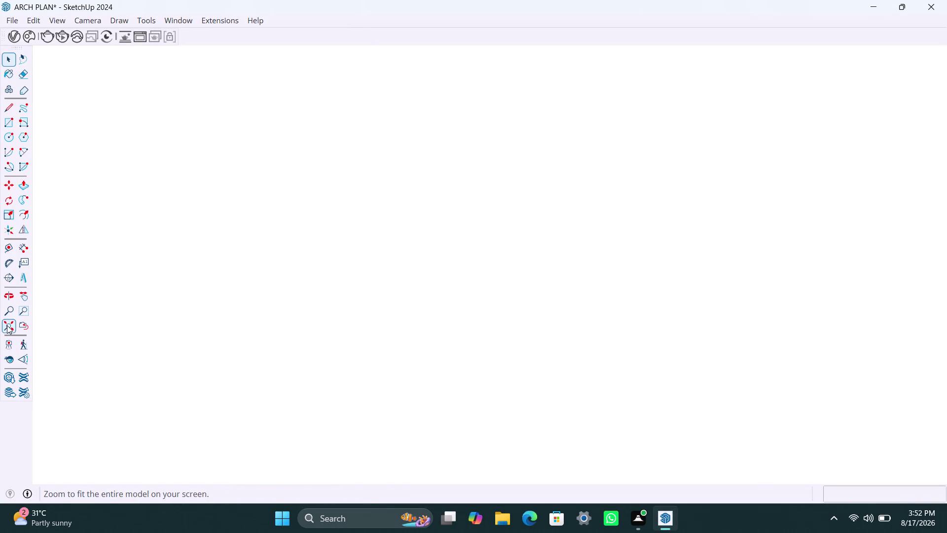
click(6, 322)
Orbit across the building toward the kitchen area.
middle_drag(555, 305, 407, 391)
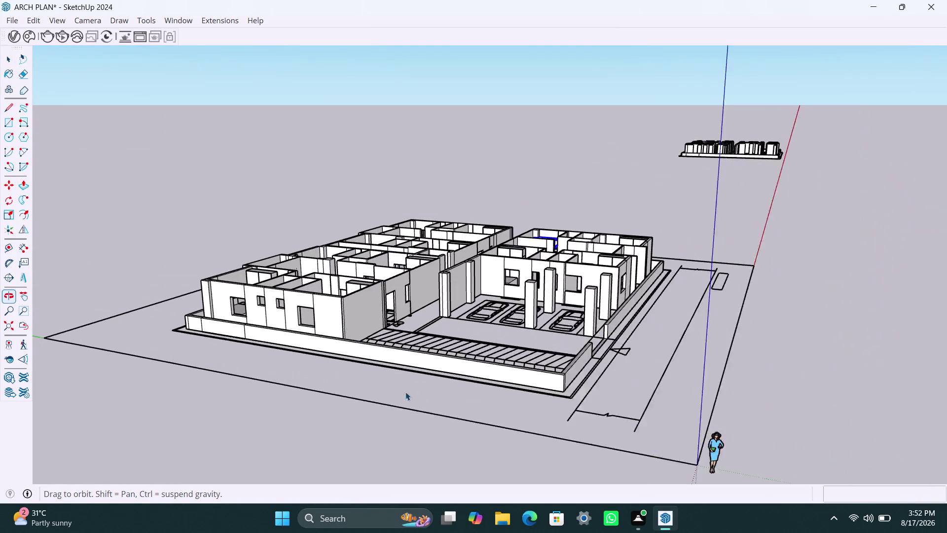
scroll(up, 3)
scroll(up, 3)
middle_drag(610, 256, 442, 317)
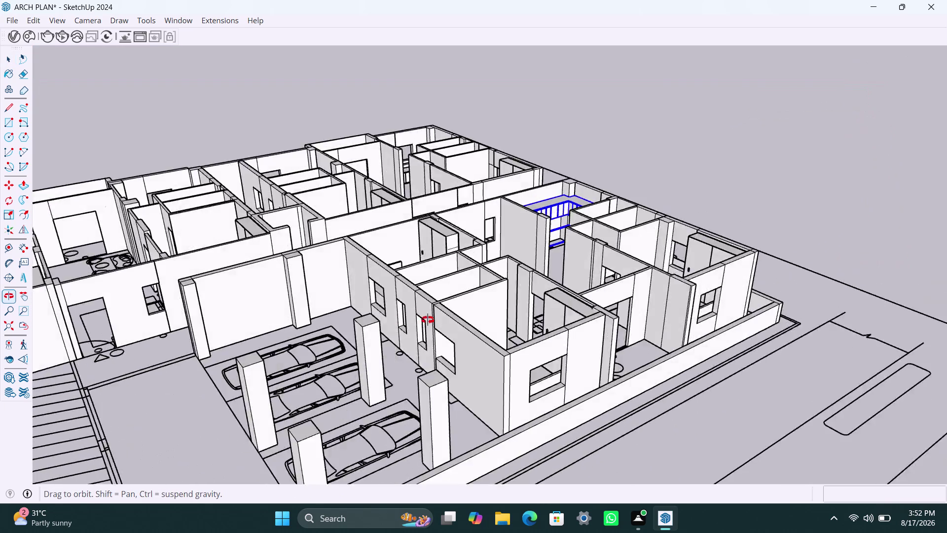
middle_drag(443, 317, 377, 325)
scroll(up, 3)
middle_drag(623, 247, 412, 215)
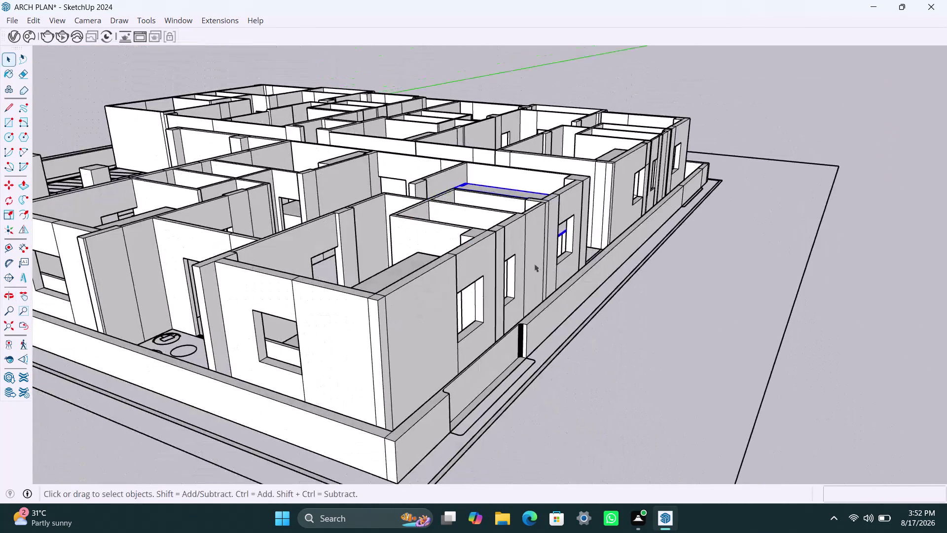
scroll(up, 3)
Close in on the cabinet run in the kitchen.
middle_drag(541, 210, 541, 297)
scroll(up, 3)
middle_drag(492, 279, 493, 285)
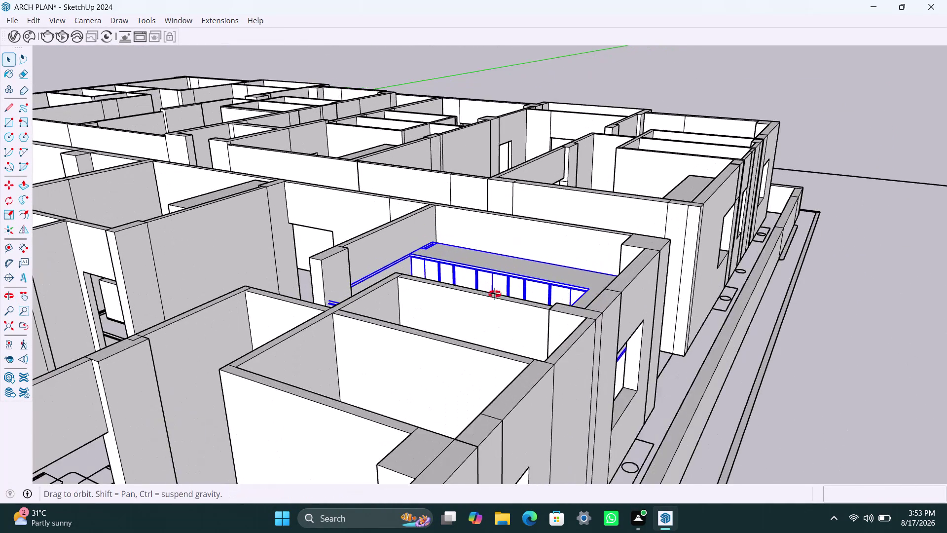
middle_drag(493, 285, 495, 330)
scroll(up, 3)
scroll(up, 3)
scroll(up, 3)
middle_click(399, 374)
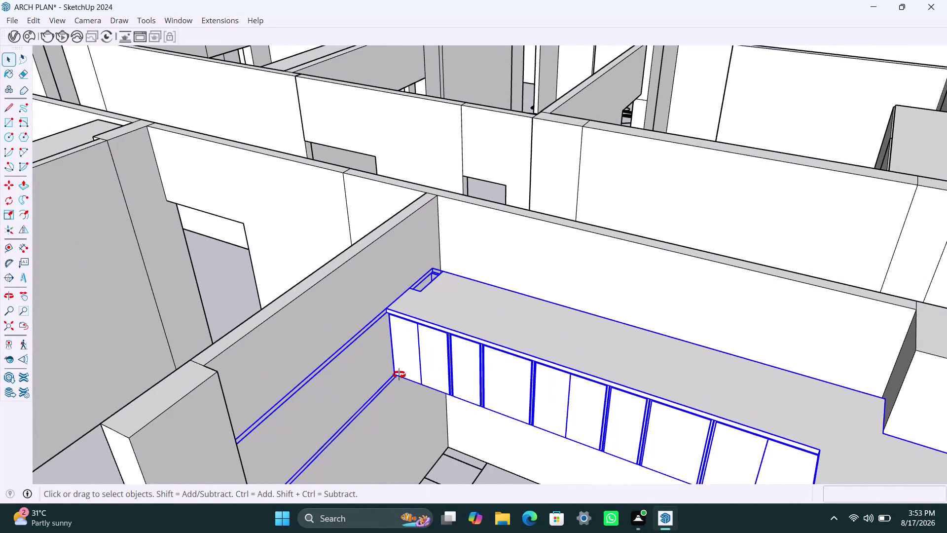
Restart Move and orbit along the wall to the cabinet run's corner.
key(m)
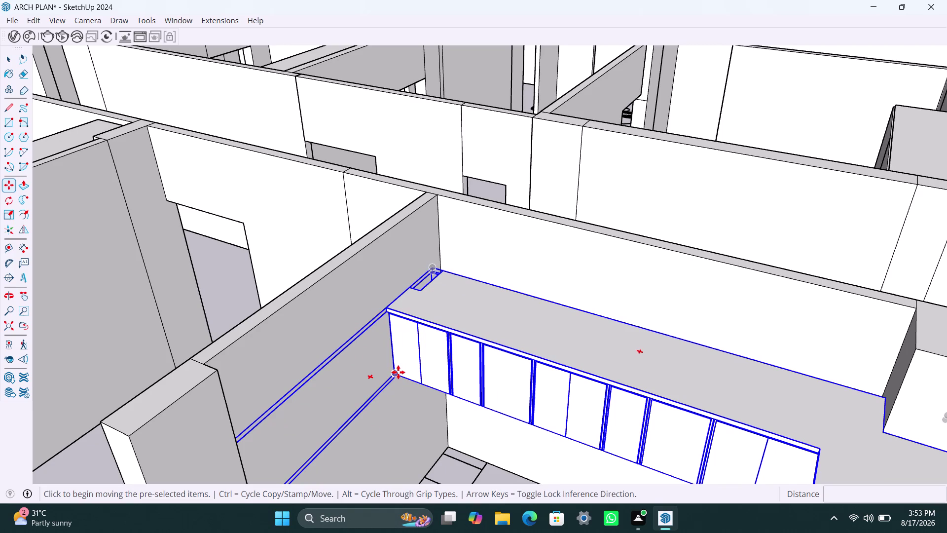
middle_drag(416, 415, 419, 401)
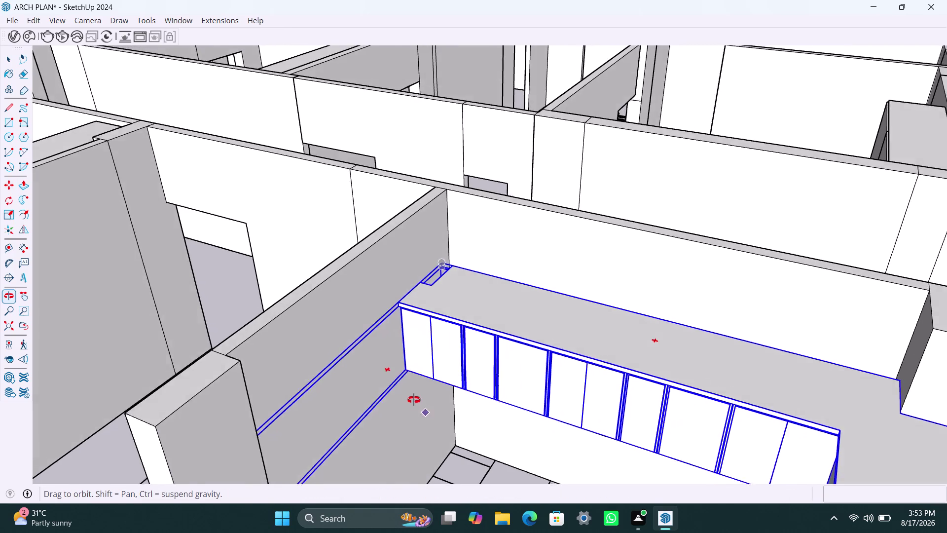
middle_drag(418, 402, 399, 500)
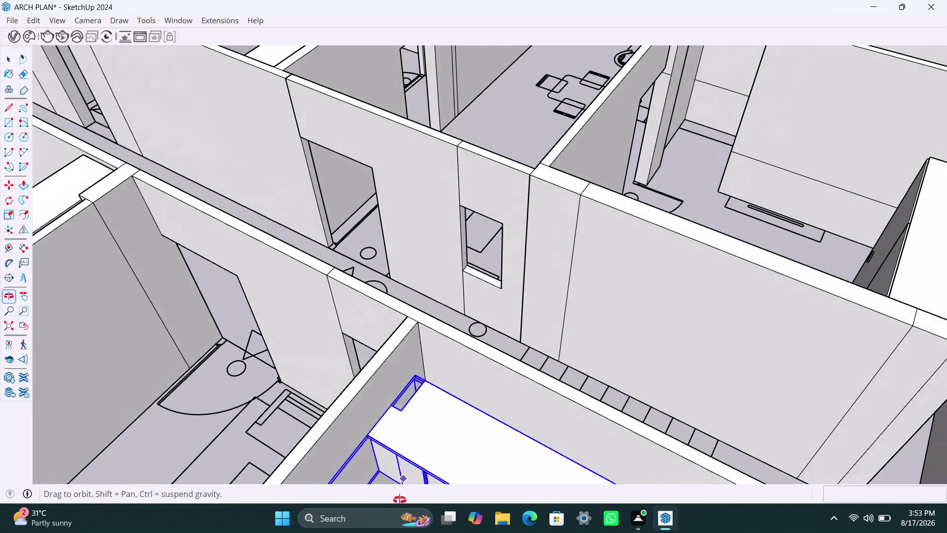
middle_drag(400, 500, 155, 466)
middle_drag(255, 421, 484, 388)
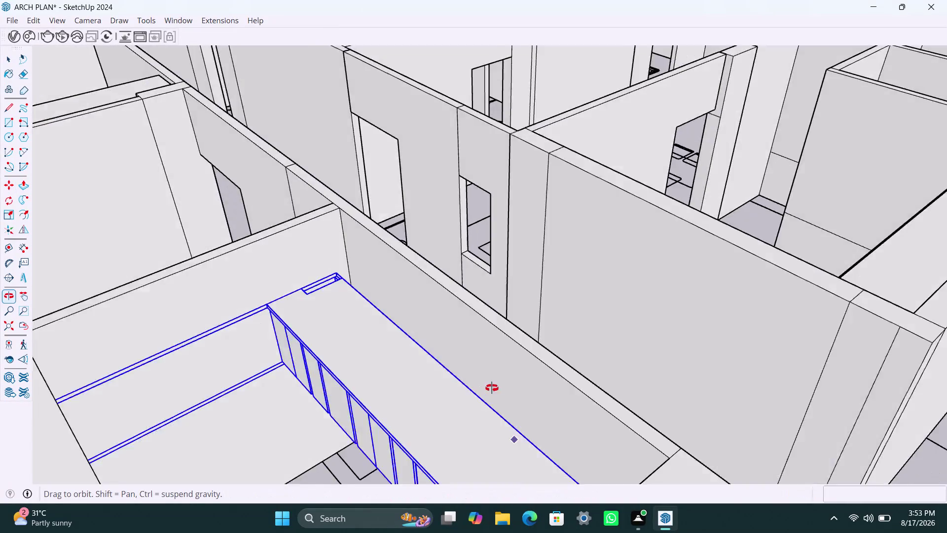
middle_drag(484, 389, 561, 384)
Move the cabinet run from its corner and set it down against the wall.
click(480, 382)
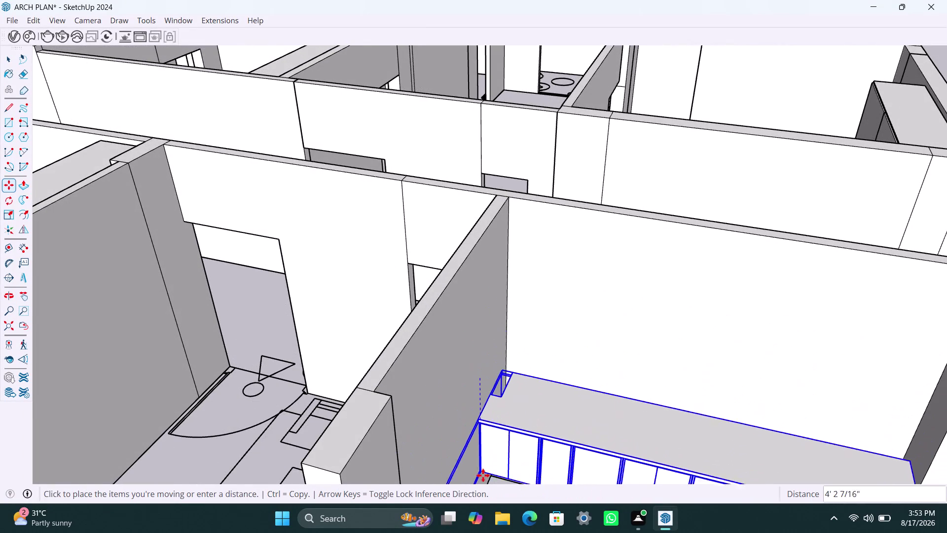
scroll(down, 3)
middle_drag(488, 469, 549, 389)
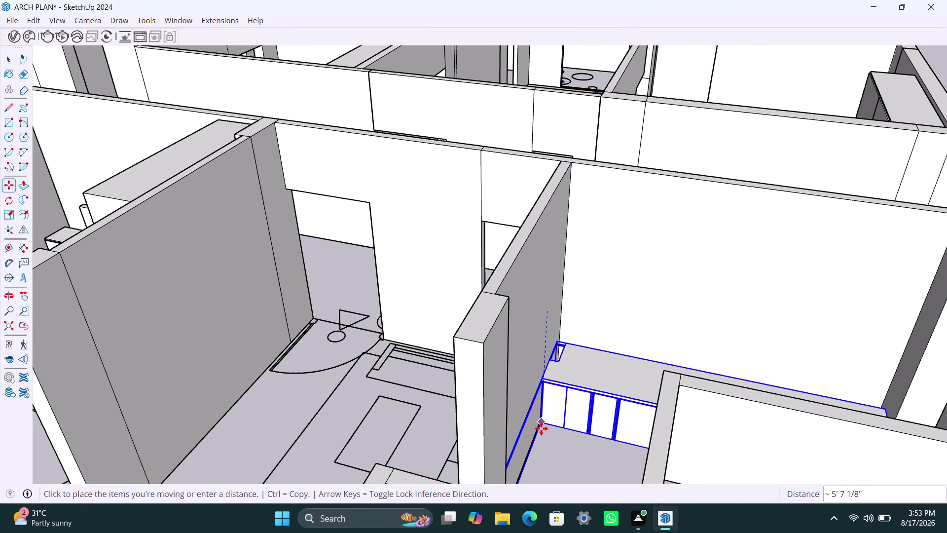
click(541, 428)
key(space)
scroll(up, 3)
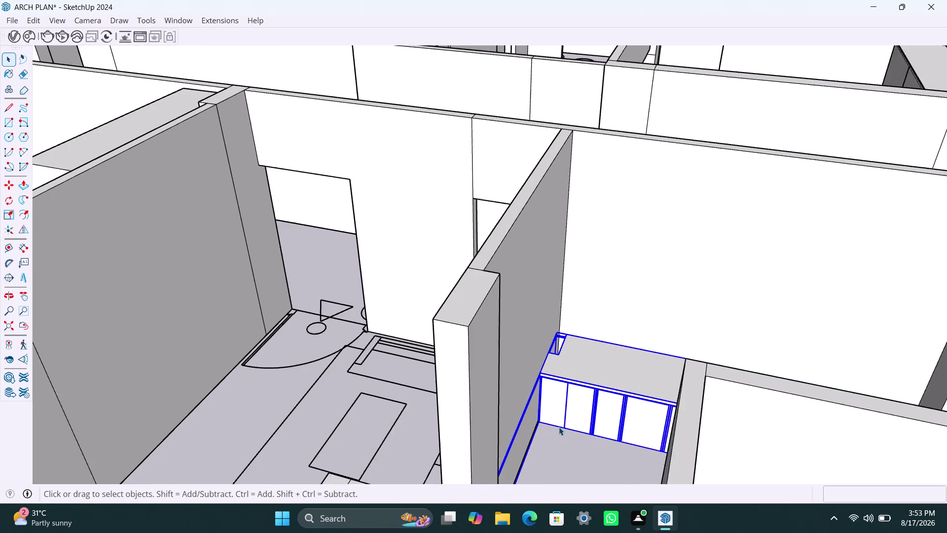
Check the cabinet end and countertop corner at the wall up close.
middle_drag(555, 428, 546, 435)
scroll(up, 3)
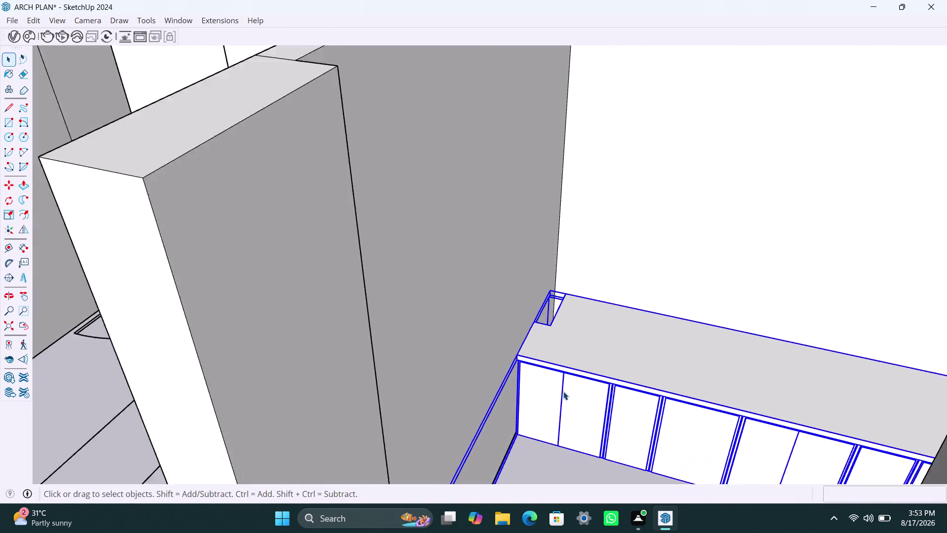
middle_drag(579, 403, 579, 452)
scroll(up, 3)
middle_drag(572, 394, 567, 413)
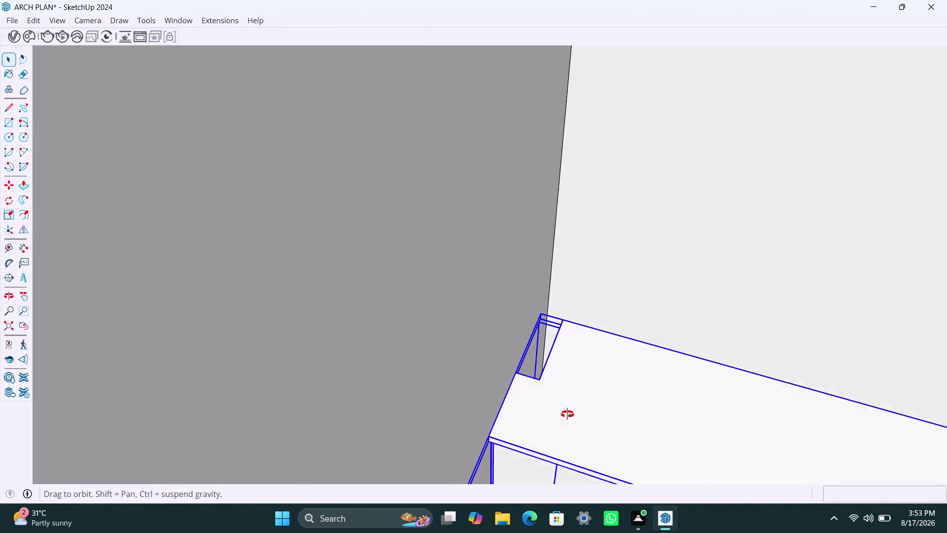
middle_drag(568, 413, 560, 443)
scroll(up, 3)
scroll(up, 3)
scroll(up, 3)
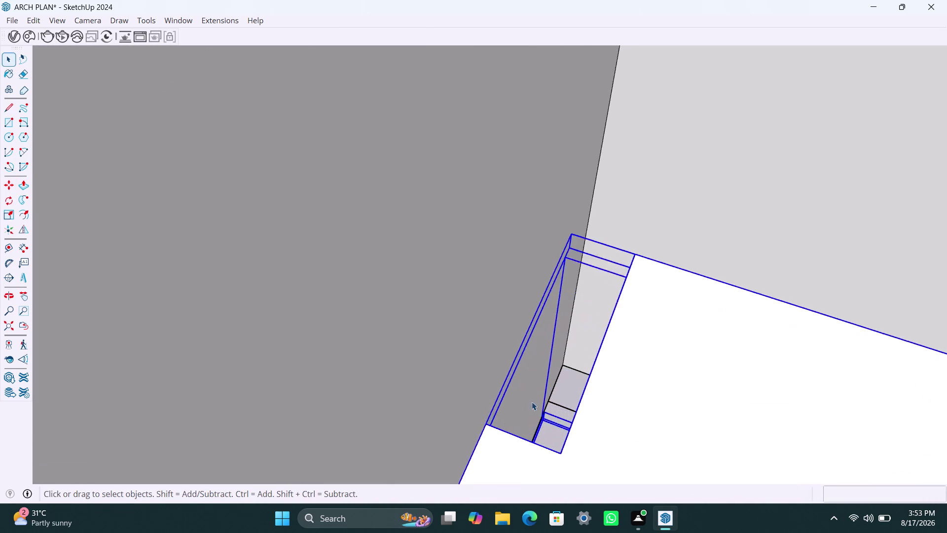
Inspect the remaining gap between the cabinets and the wall.
middle_drag(623, 430, 558, 532)
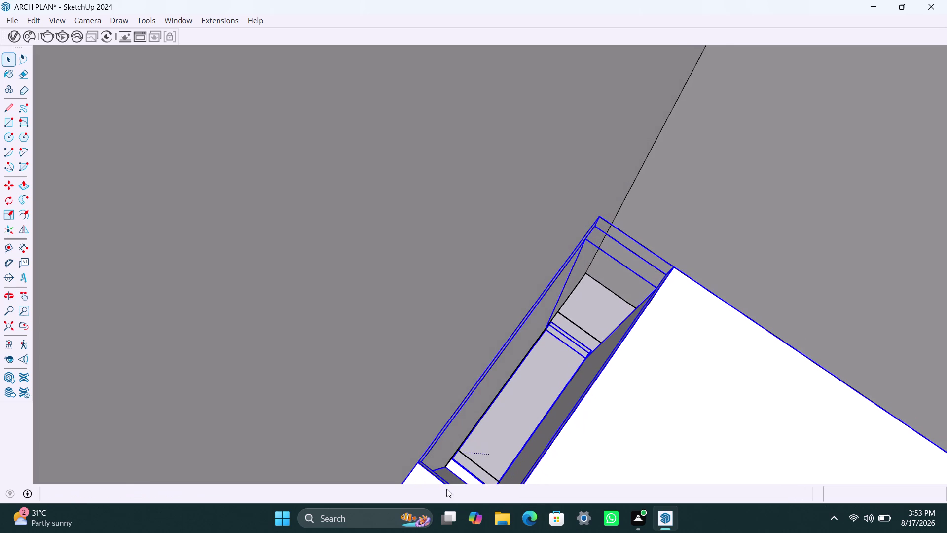
scroll(up, 3)
scroll(up, 3)
middle_drag(475, 470, 449, 485)
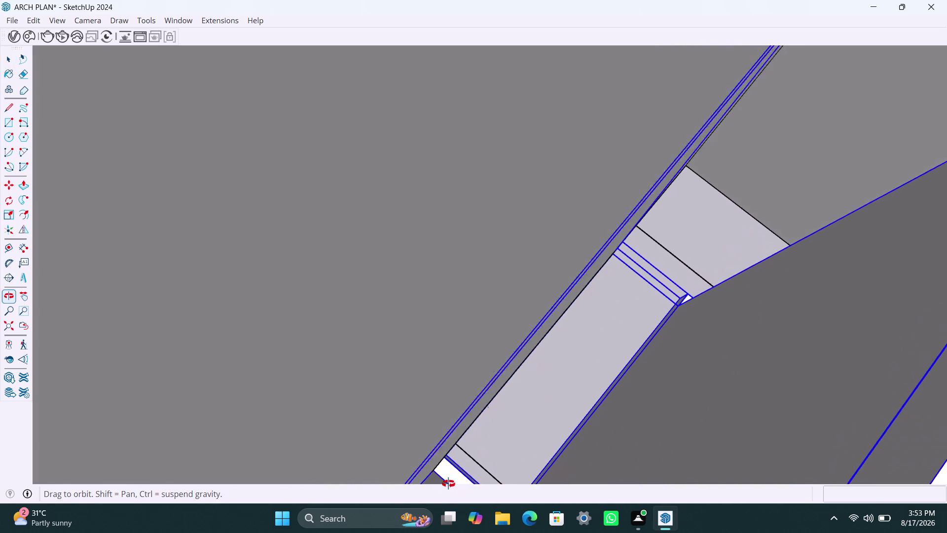
middle_drag(450, 485, 446, 480)
scroll(down, 3)
scroll(up, 3)
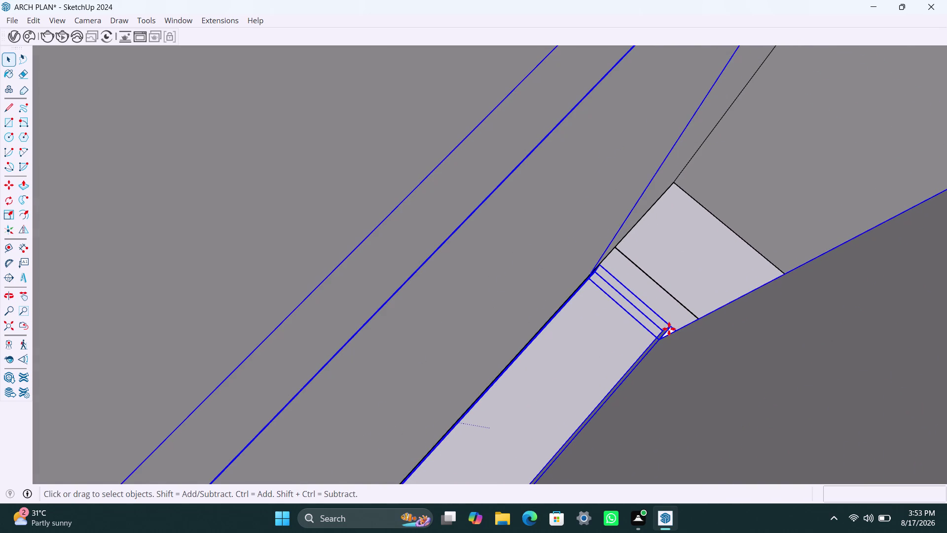
Move the cabinet run about 5 15/16 inches from its corner onto the wall edge.
key(m)
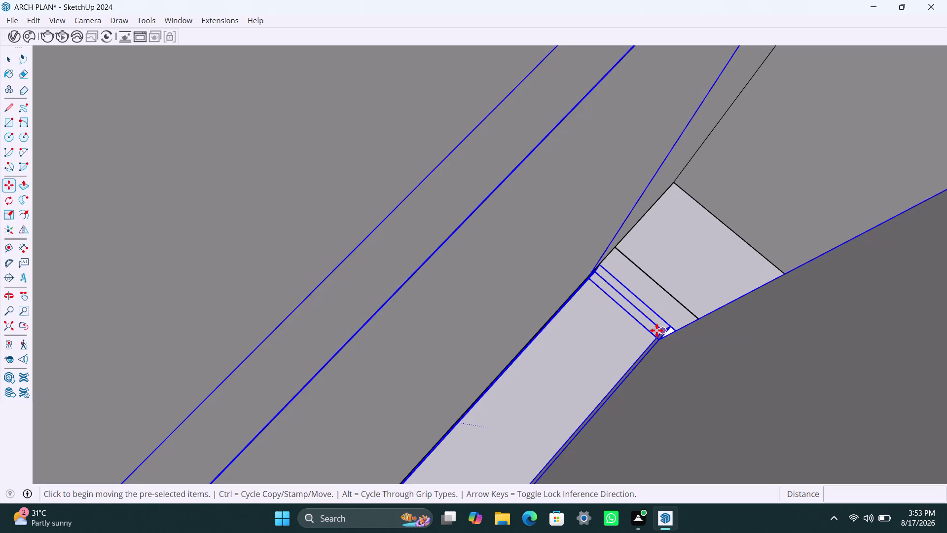
click(657, 330)
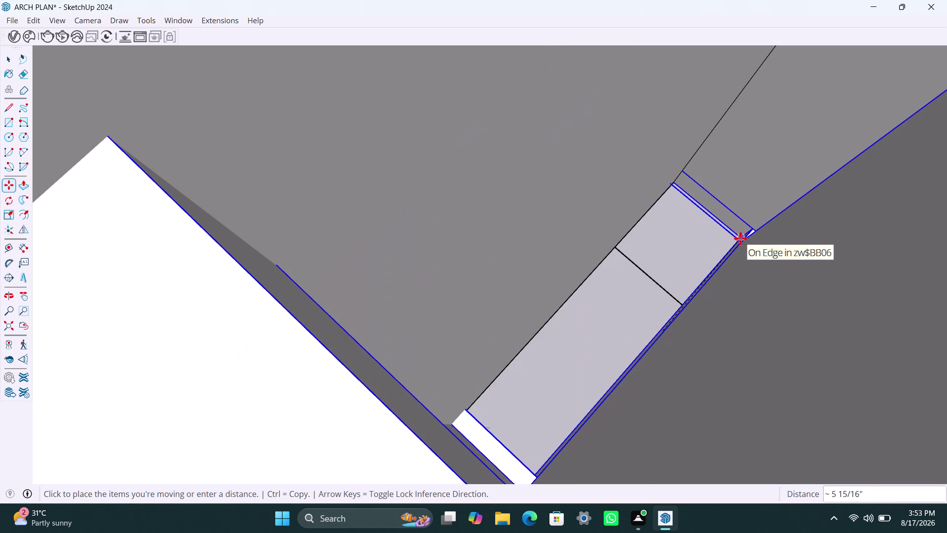
click(740, 239)
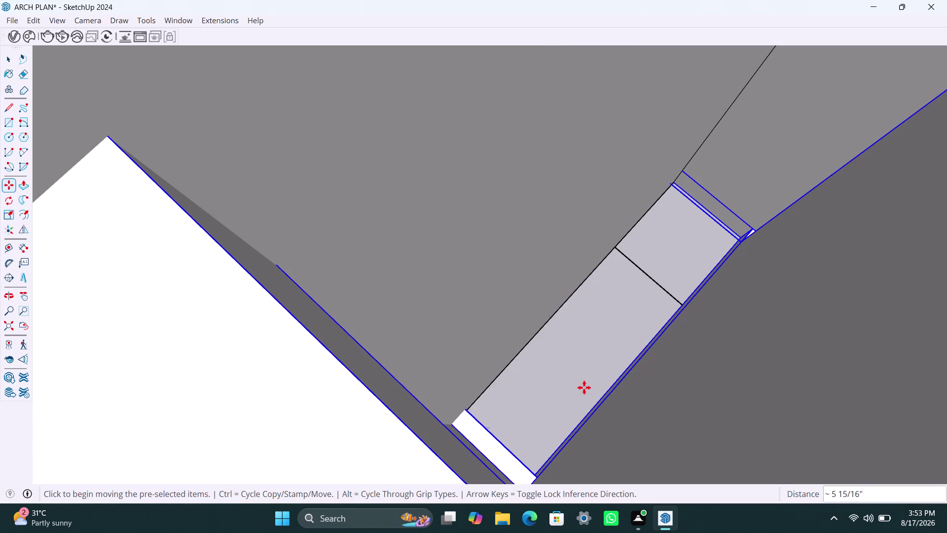
scroll(down, 3)
scroll(down, 3)
scroll(down, 3)
scroll(down, 3)
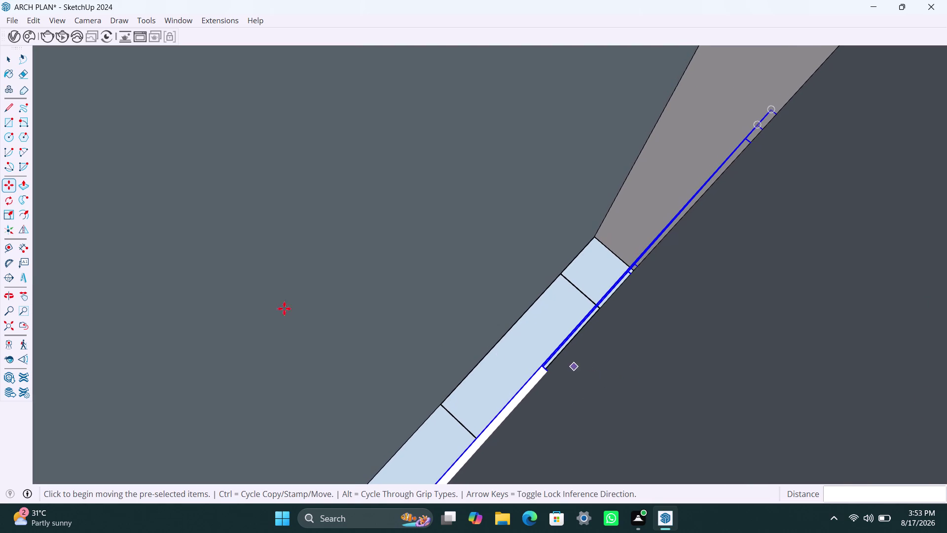
click(11, 326)
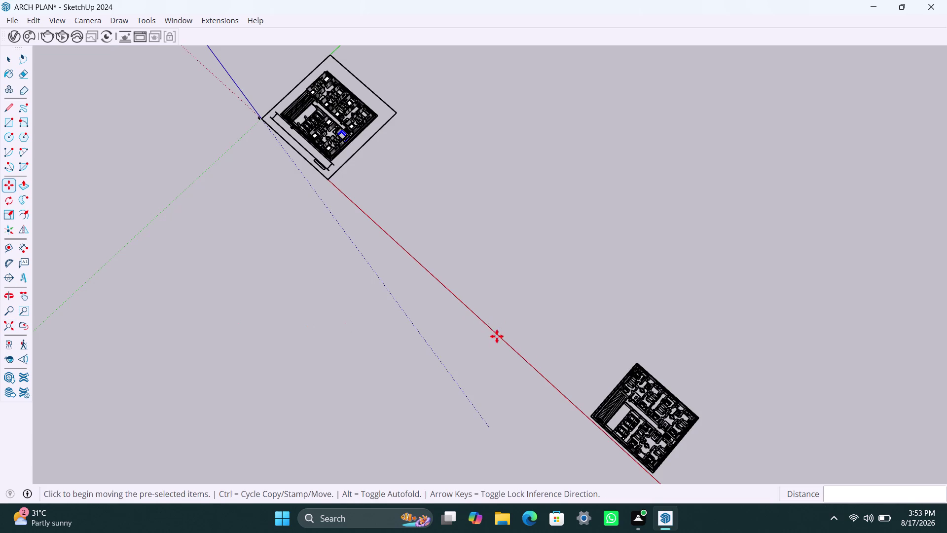
scroll(up, 3)
scroll(up, 3)
middle_drag(334, 114, 335, 128)
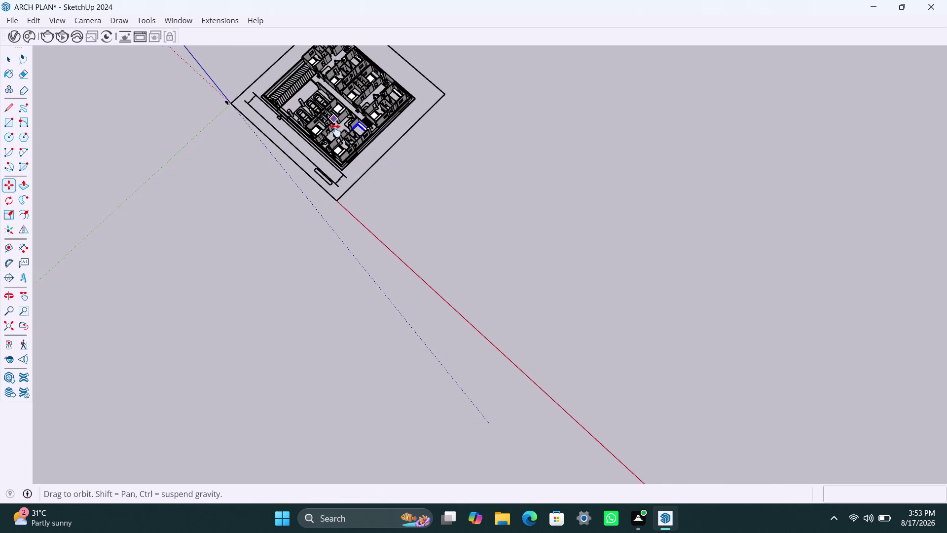
middle_drag(335, 128, 350, 174)
scroll(up, 3)
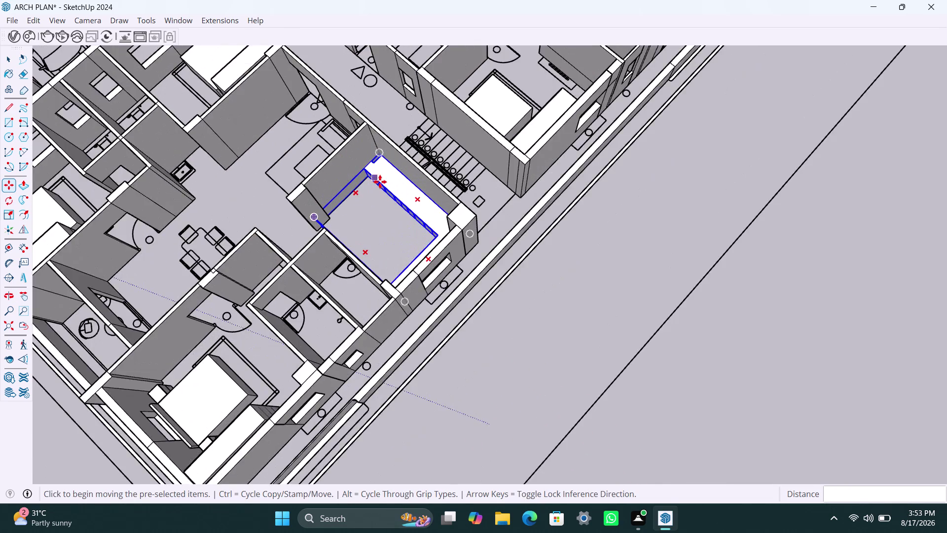
scroll(up, 3)
middle_drag(364, 212, 522, 246)
scroll(up, 3)
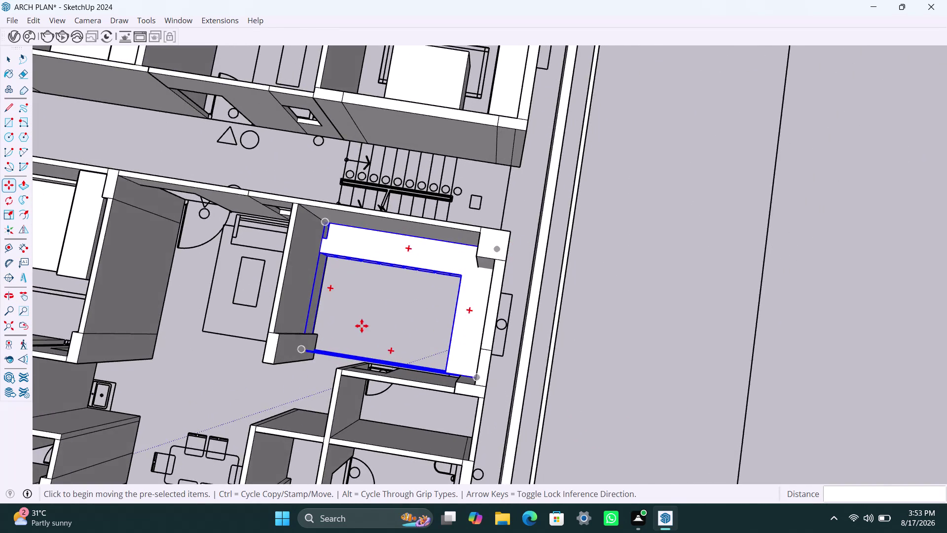
scroll(up, 3)
middle_drag(384, 332, 547, 310)
scroll(up, 3)
middle_drag(490, 372, 509, 372)
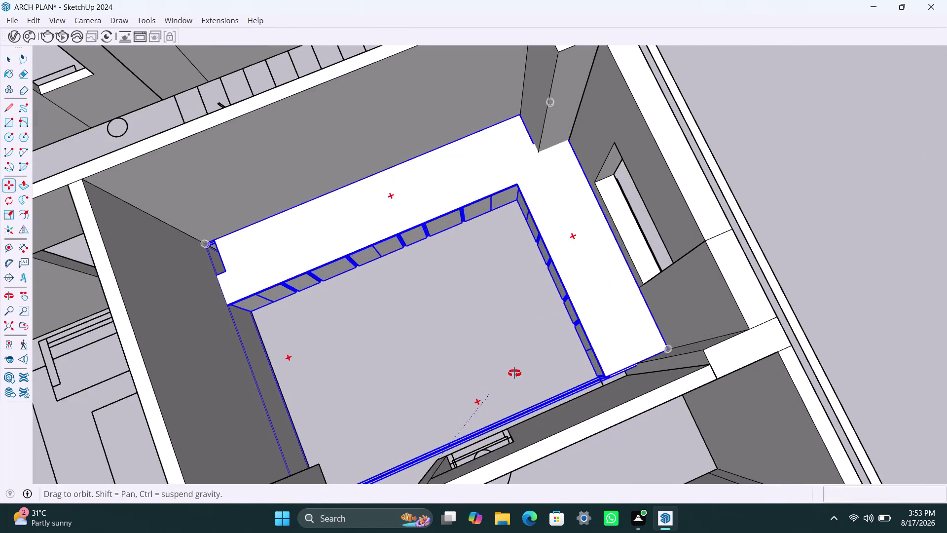
middle_drag(509, 373, 485, 351)
key(space)
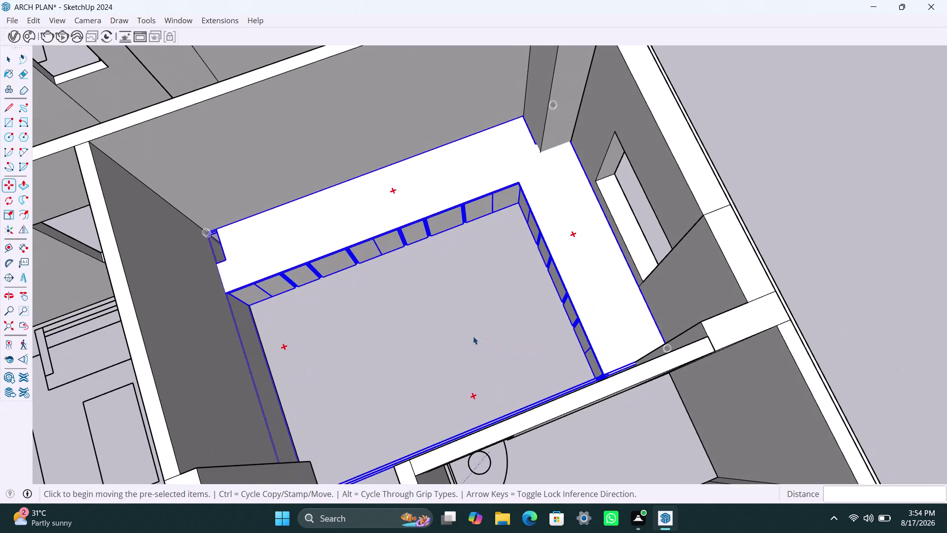
click(468, 334)
scroll(down, 3)
middle_drag(454, 323, 434, 336)
scroll(up, 3)
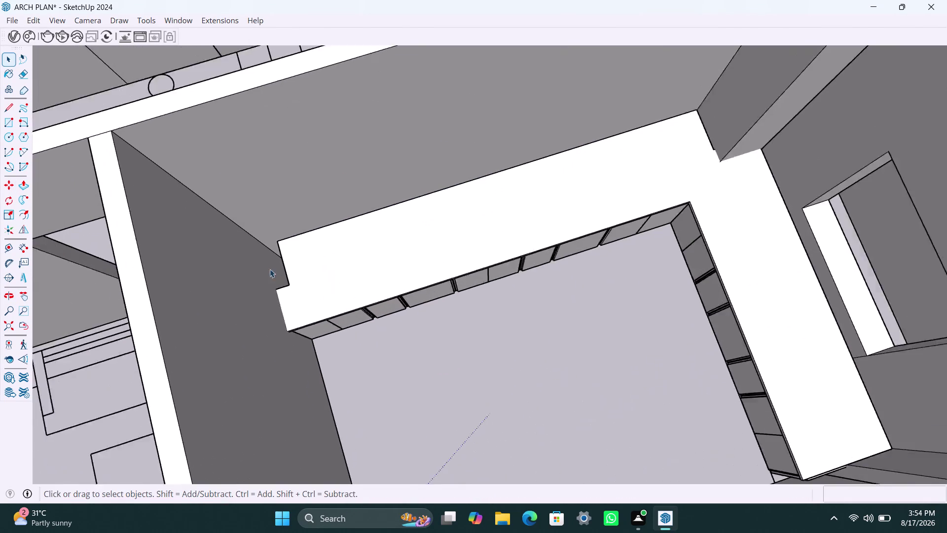
middle_drag(268, 282, 304, 282)
scroll(up, 3)
middle_drag(263, 299, 263, 300)
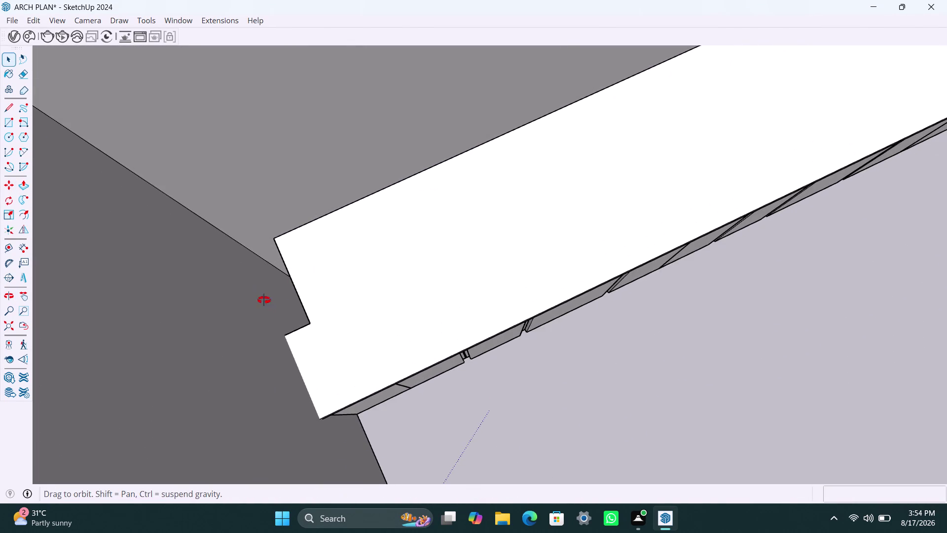
middle_drag(263, 300, 299, 302)
scroll(up, 3)
middle_drag(340, 364, 423, 322)
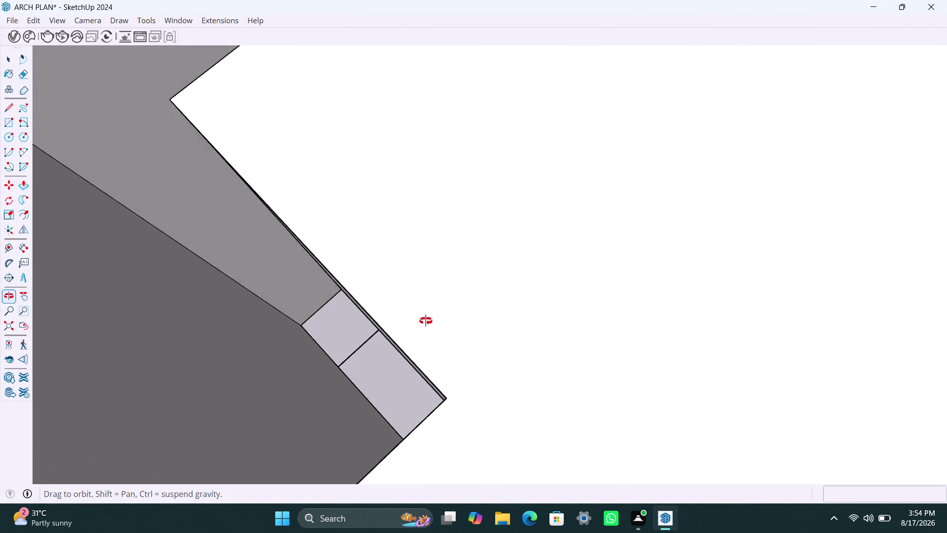
middle_drag(422, 322, 433, 321)
Select and remove the stray diagonal sliver and lines on the countertop.
click(397, 331)
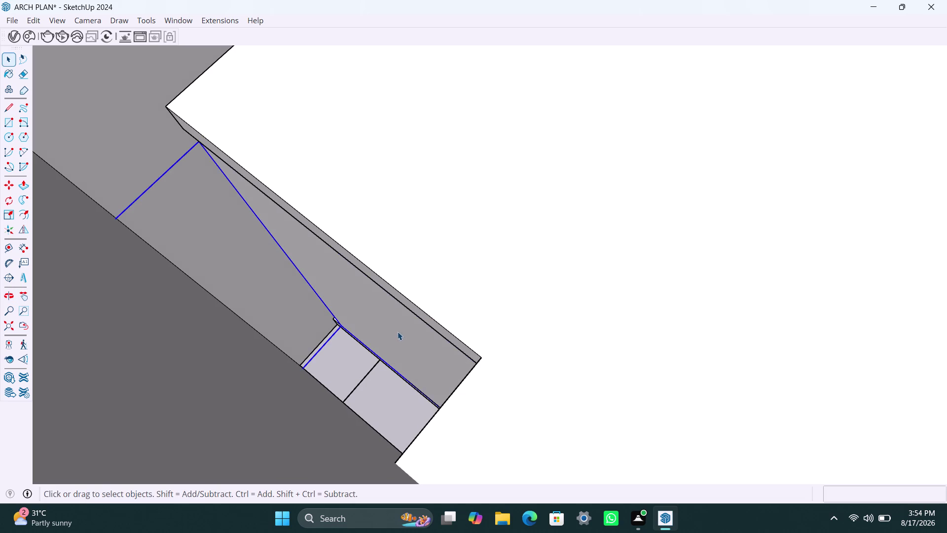
double_click(397, 331)
click(398, 331)
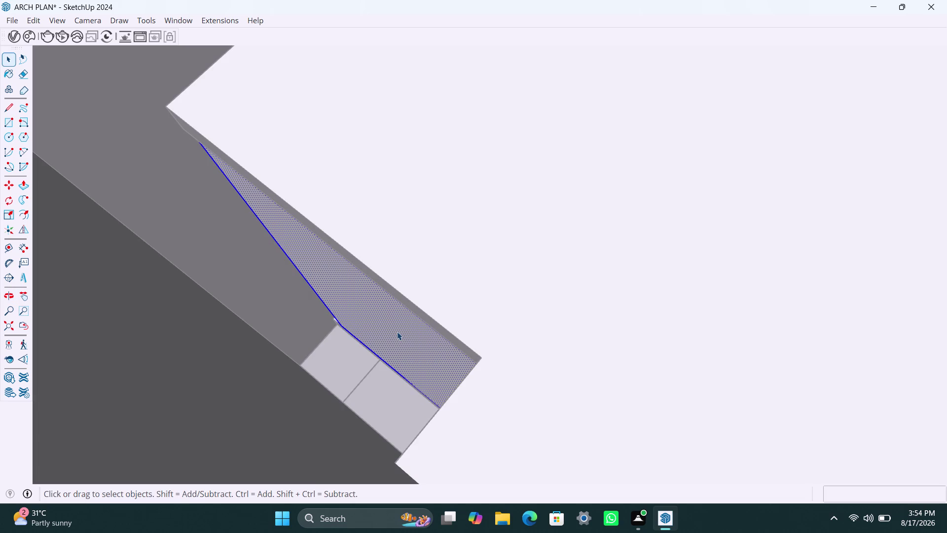
key(p)
click(397, 331)
Push/Pull the countertop's top face upward to thicken it.
click(276, 421)
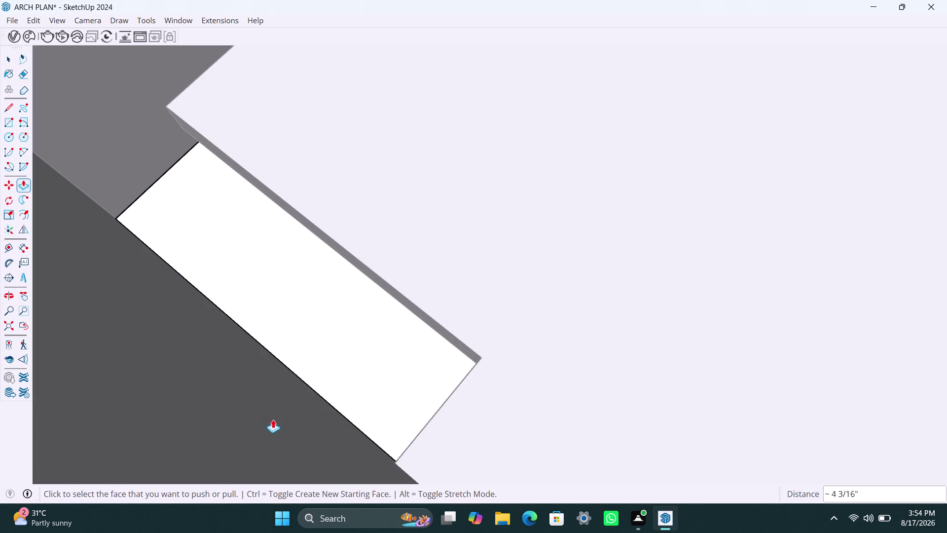
scroll(up, 3)
key(space)
click(407, 301)
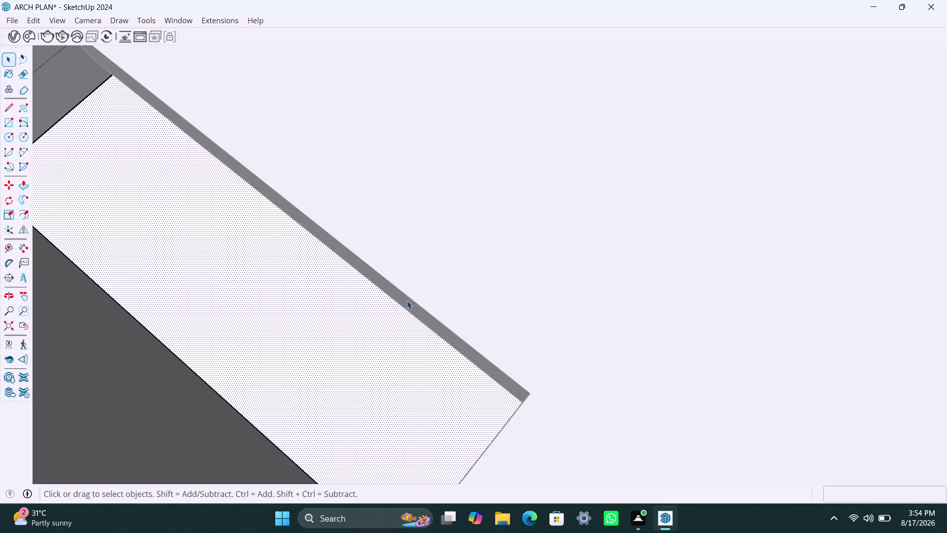
Pull the countertop's thin front strip outward at the wall.
click(405, 307)
triple_click(409, 302)
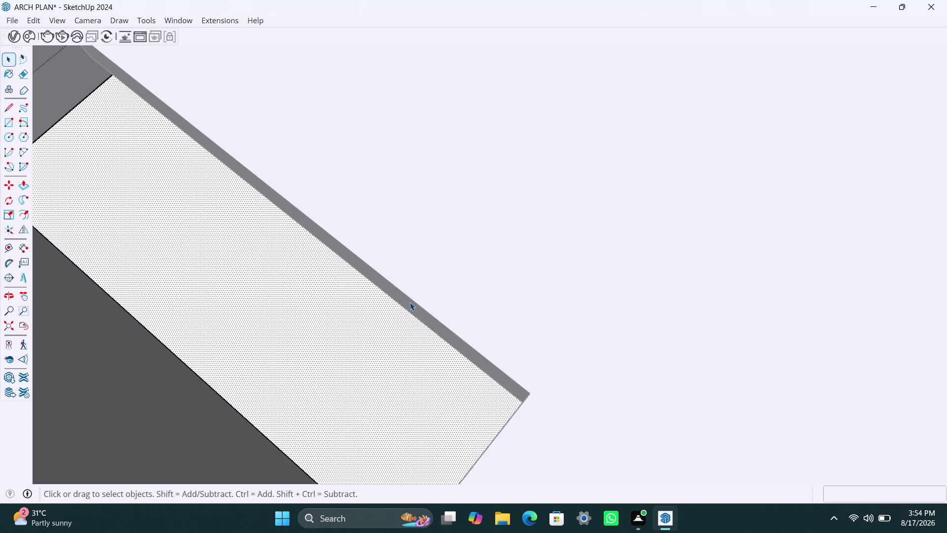
click(409, 305)
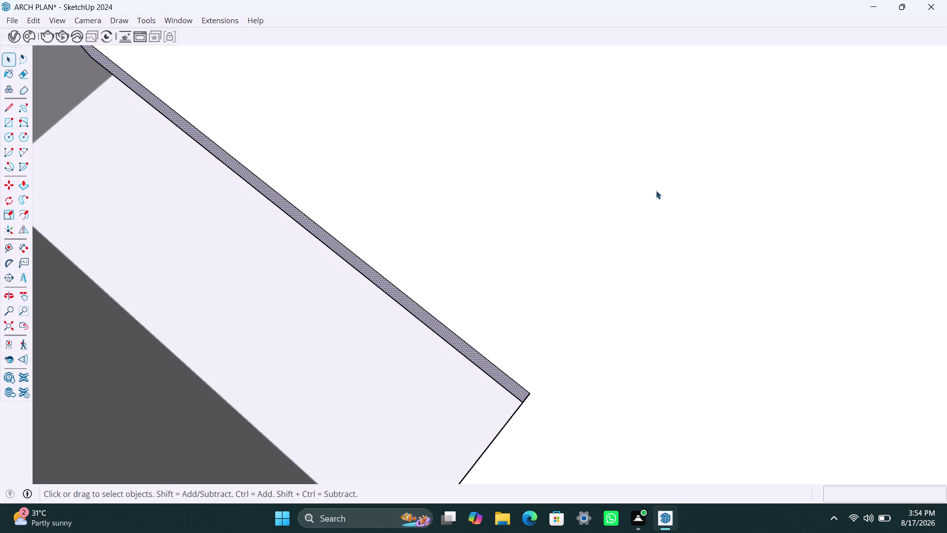
key(p)
click(492, 364)
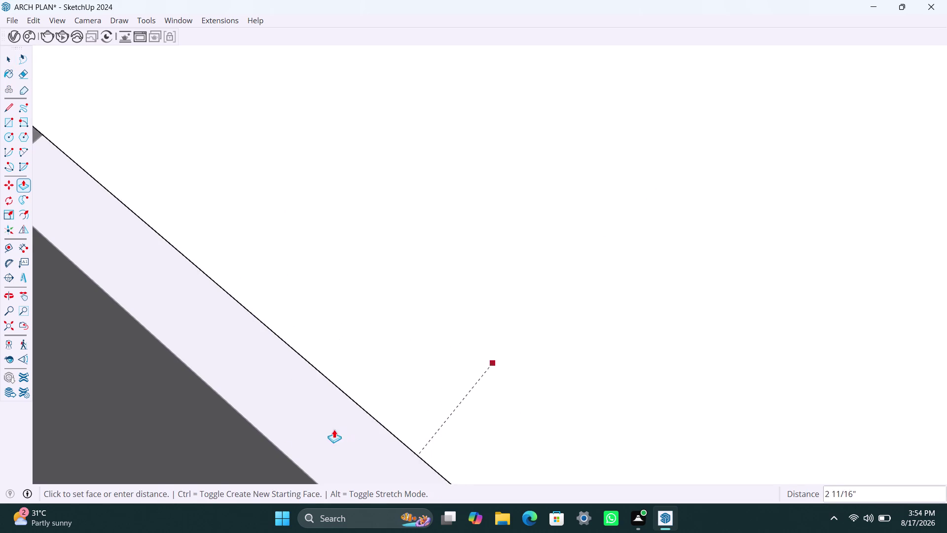
click(249, 460)
key(space)
Zoom out to show the full model.
scroll(down, 3)
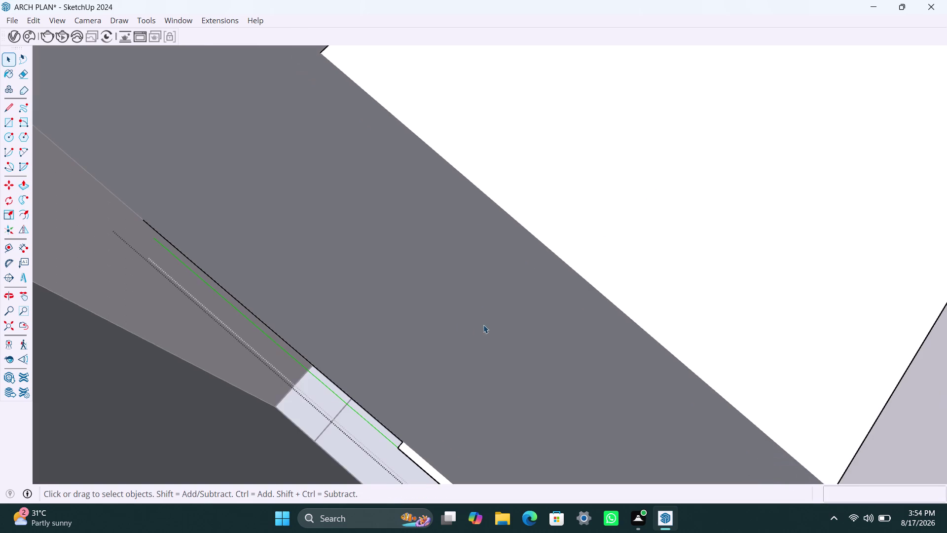
scroll(down, 3)
scroll(down, 3)
scroll(down, 3)
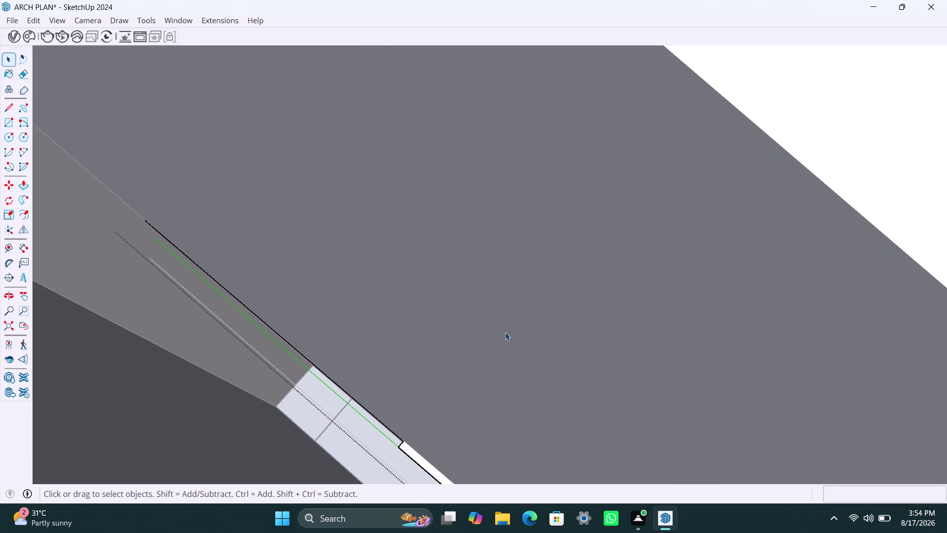
click(10, 327)
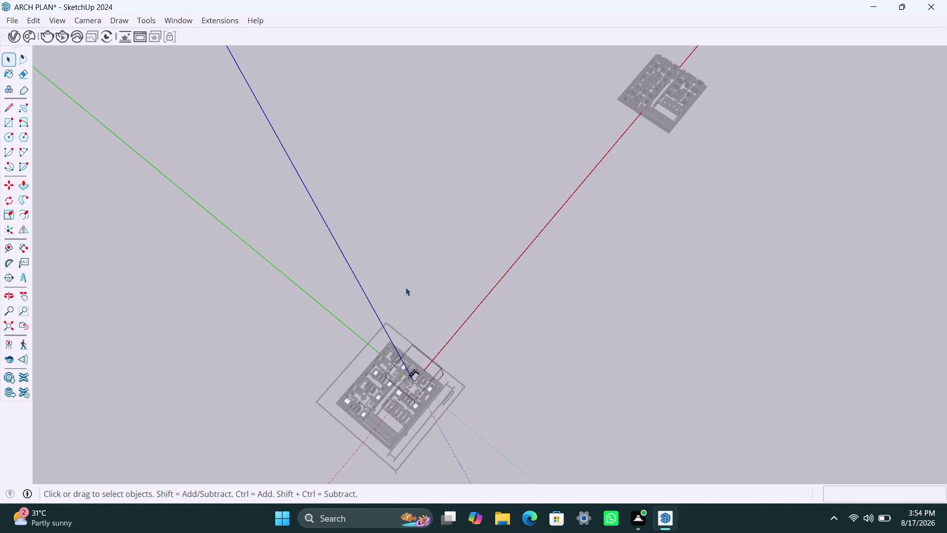
Orbit and pan to look down over the floor plan with the building centred.
scroll(down, 3)
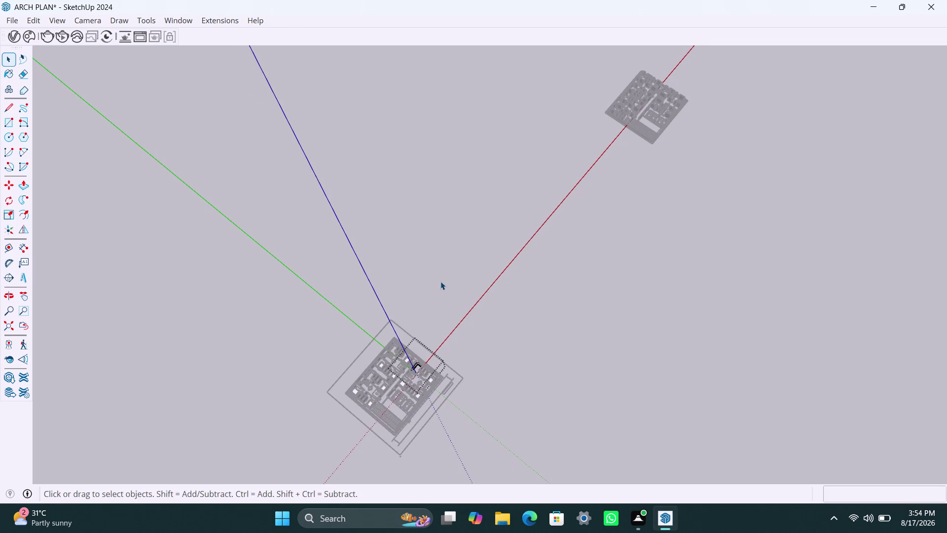
click(460, 336)
scroll(up, 3)
scroll(up, 3)
middle_drag(421, 375, 438, 378)
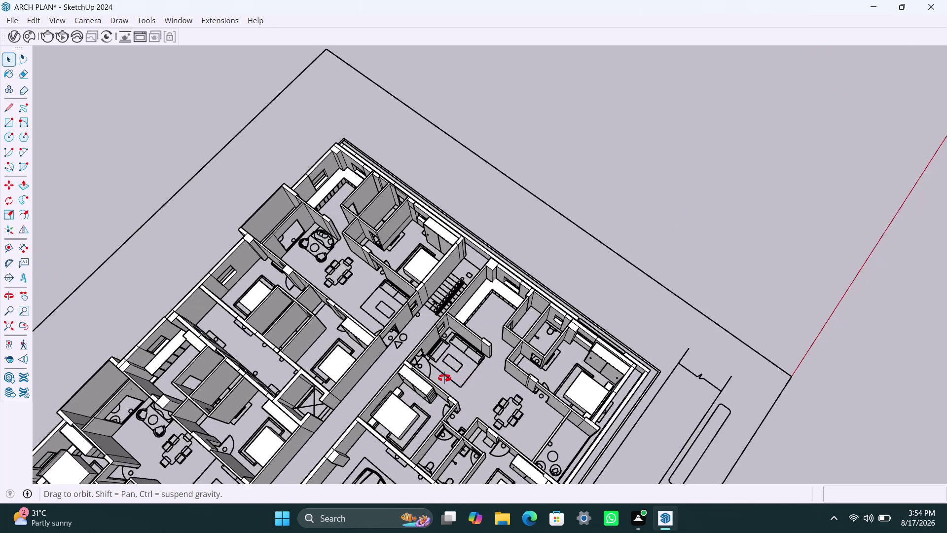
middle_drag(438, 378, 556, 374)
scroll(down, 3)
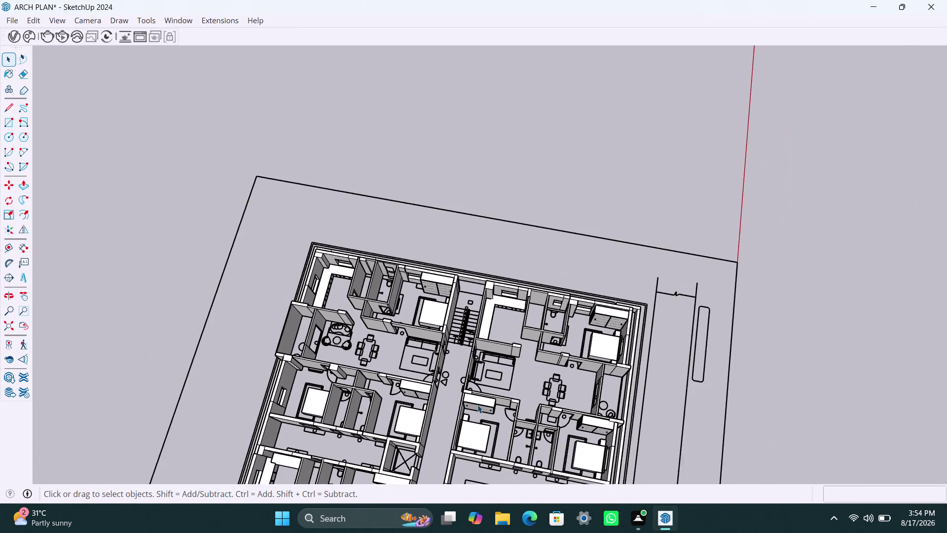
scroll(down, 3)
middle_drag(477, 410, 530, 332)
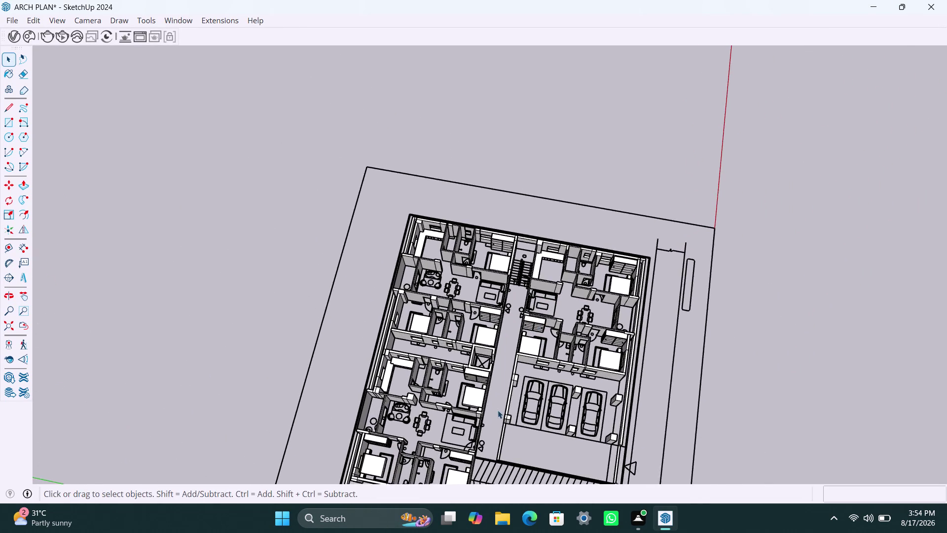
scroll(up, 3)
middle_drag(535, 426, 608, 312)
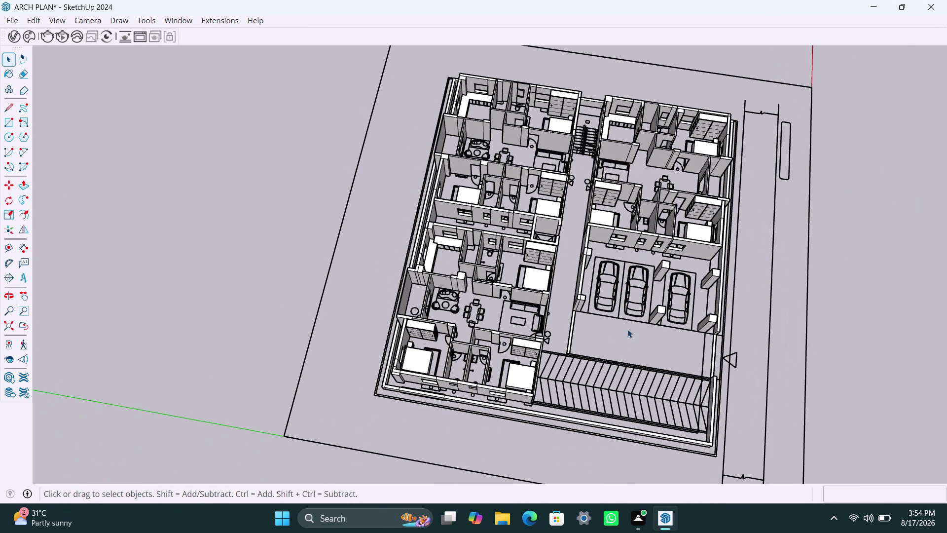
Tilt the view over the apartment rooms and save the ARCH PLAN model.
middle_drag(627, 328, 623, 338)
scroll(up, 3)
scroll(up, 3)
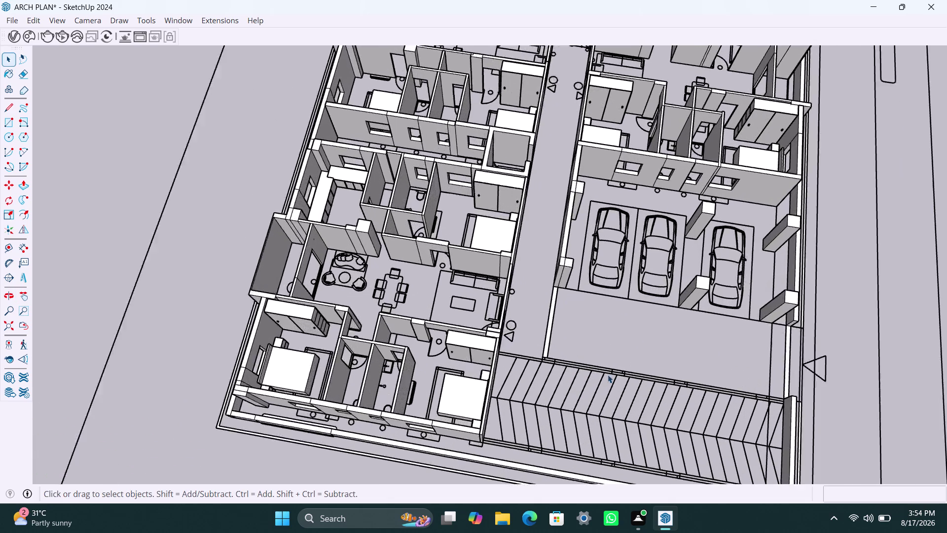
middle_drag(570, 366, 548, 369)
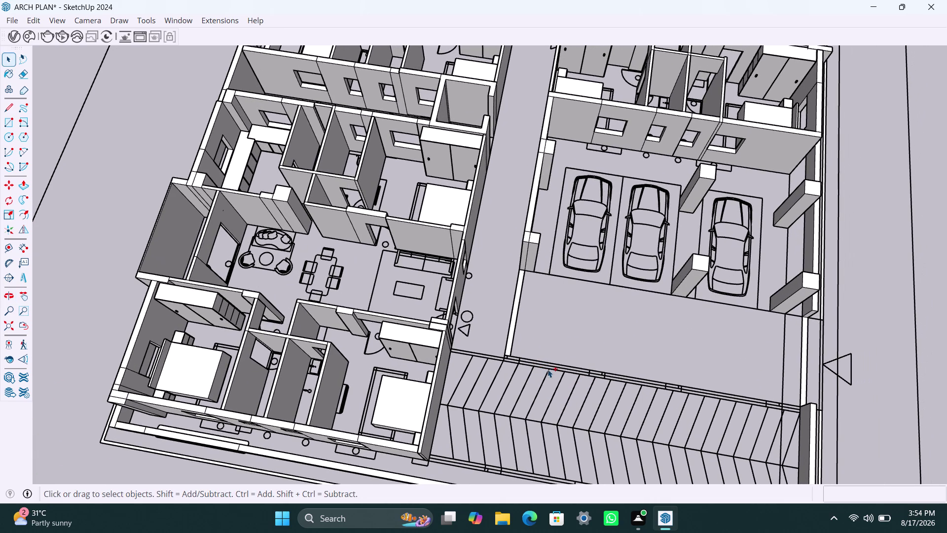
key(ctrl+s)
Bring the left apartment's bedroom wing beside the garage ramp into close view.
scroll(down, 3)
scroll(down, 3)
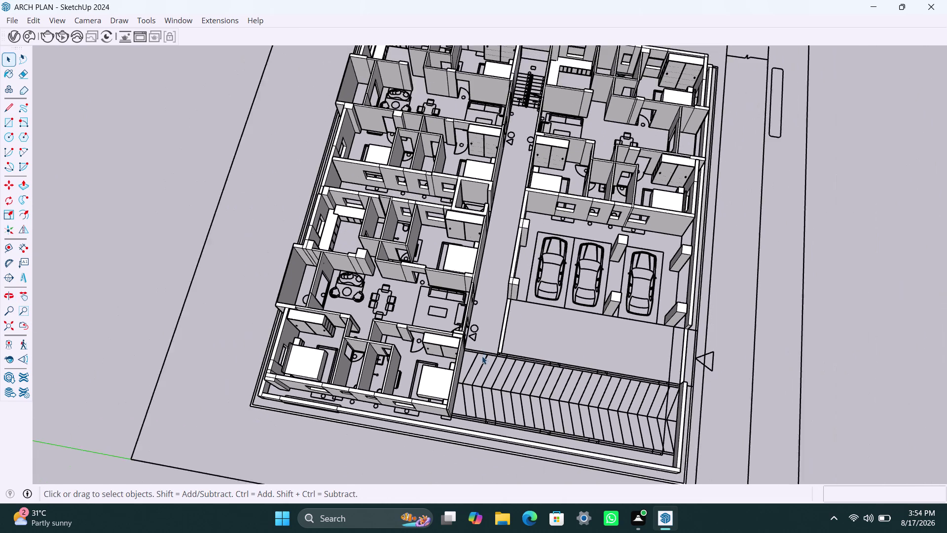
middle_drag(498, 372, 526, 377)
scroll(up, 3)
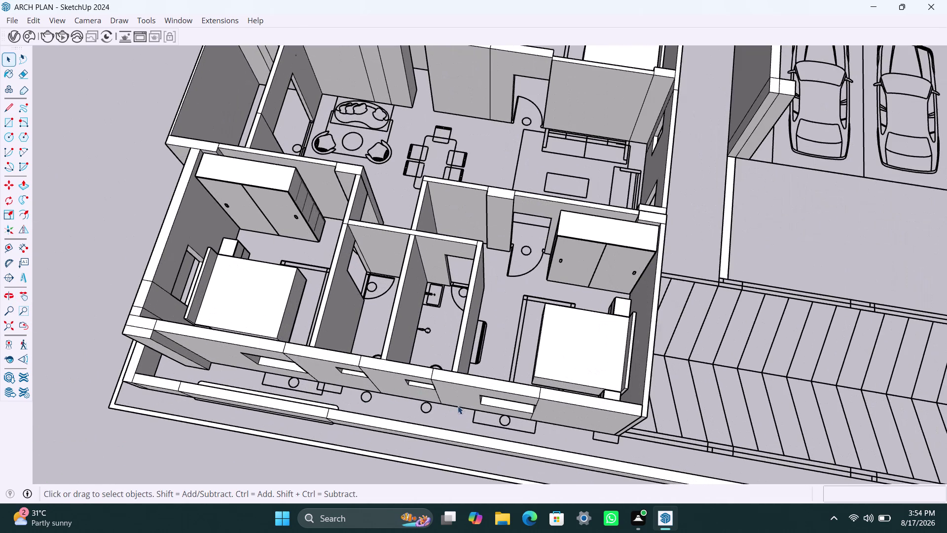
middle_drag(463, 400, 340, 397)
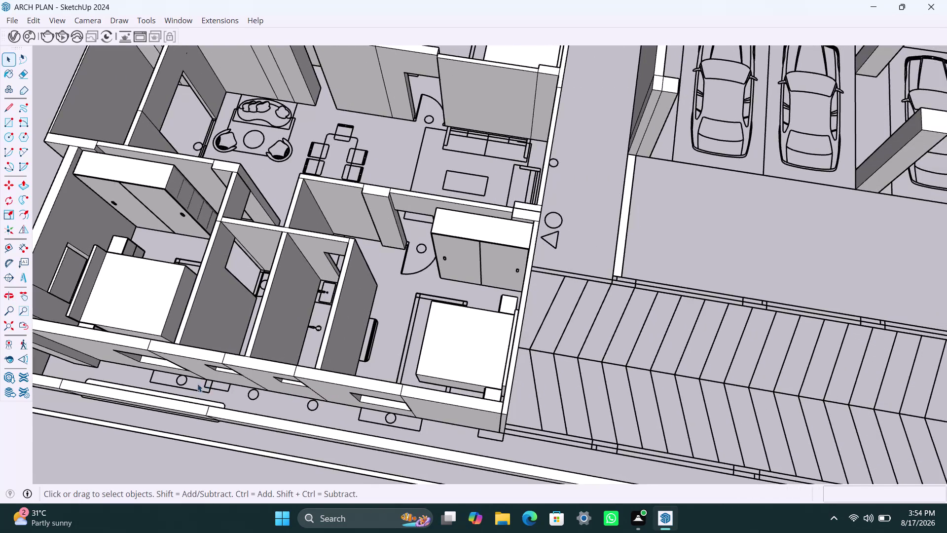
scroll(up, 3)
scroll(up, 3)
scroll(down, 3)
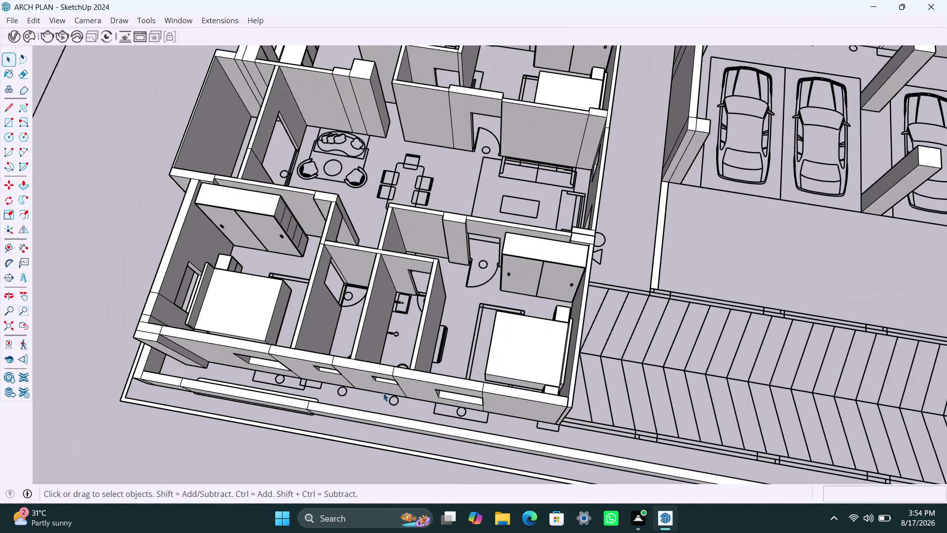